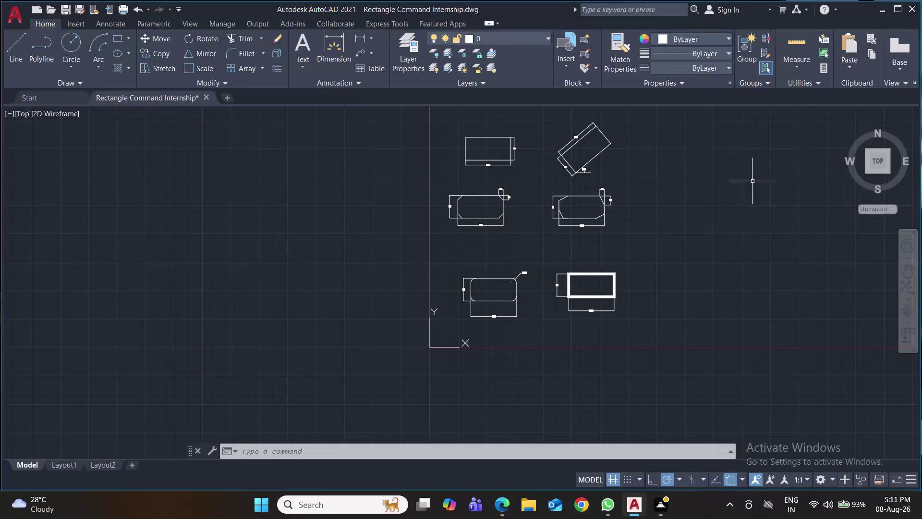
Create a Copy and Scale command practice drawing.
Start a new drawing and close the Rectangle Command Internship drawing, saving its changes.
click(227, 98)
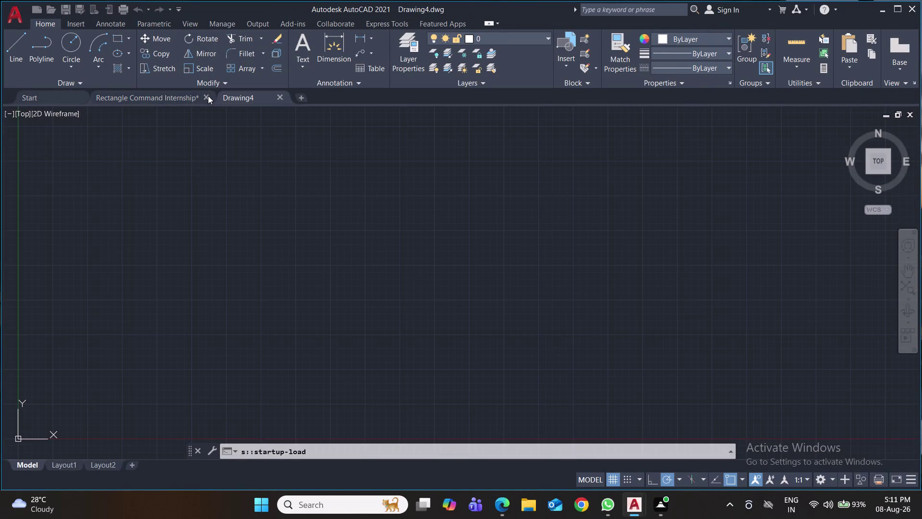
click(208, 96)
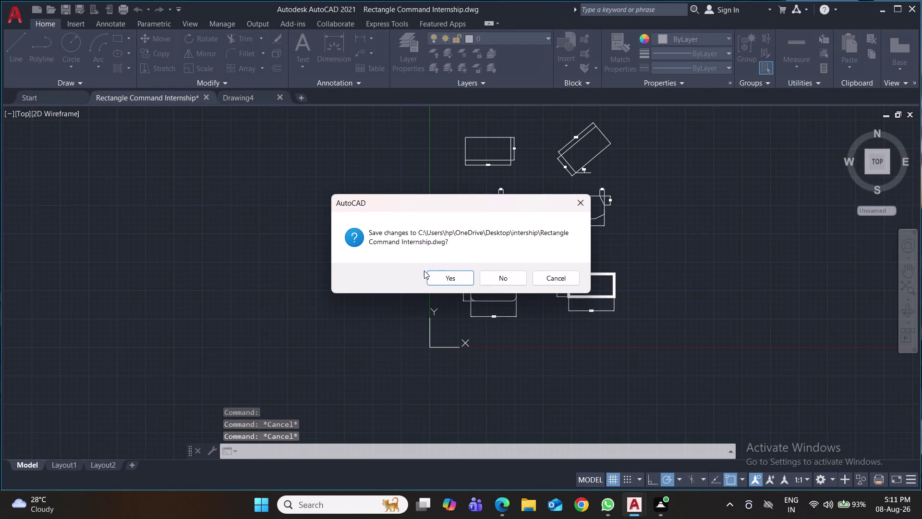
click(451, 275)
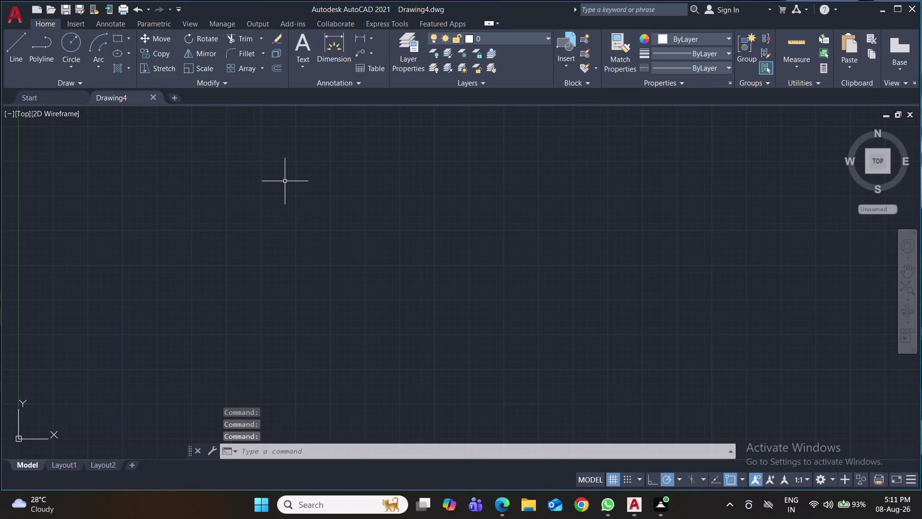
key(ctrl+s)
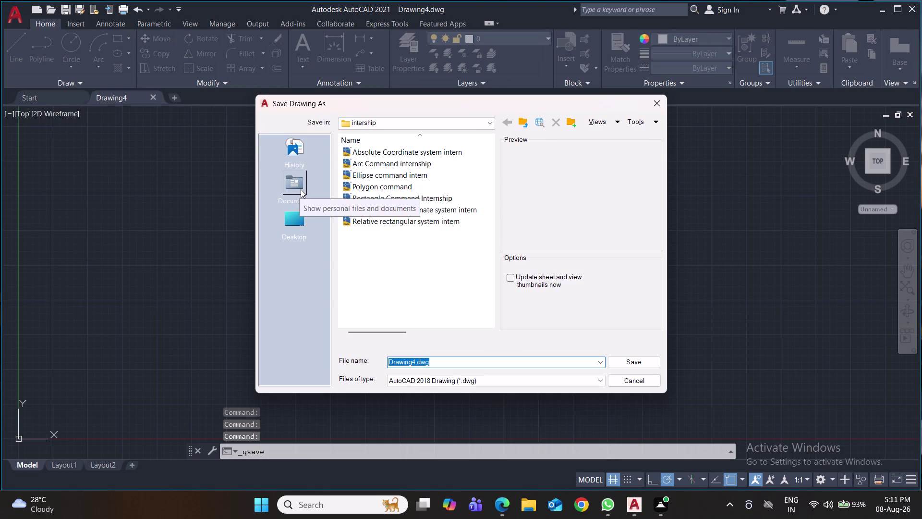
Save the new drawing as 'Copy and scale command internship' in the intership folder.
text(Cop)
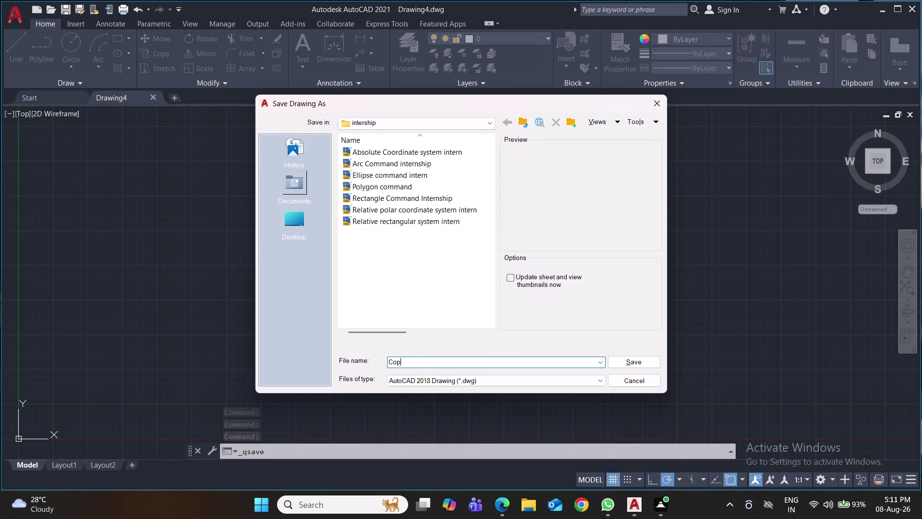
text(y and)
key(space)
text(s)
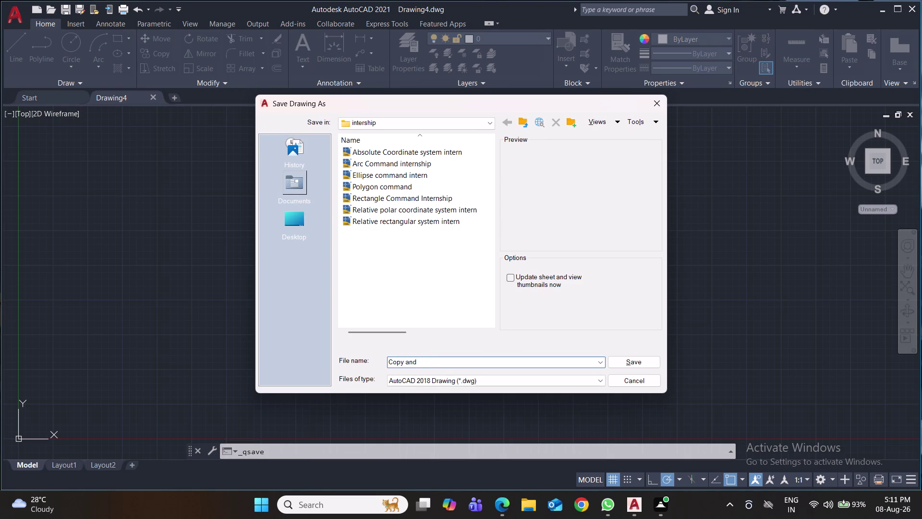
text(cale)
key(space)
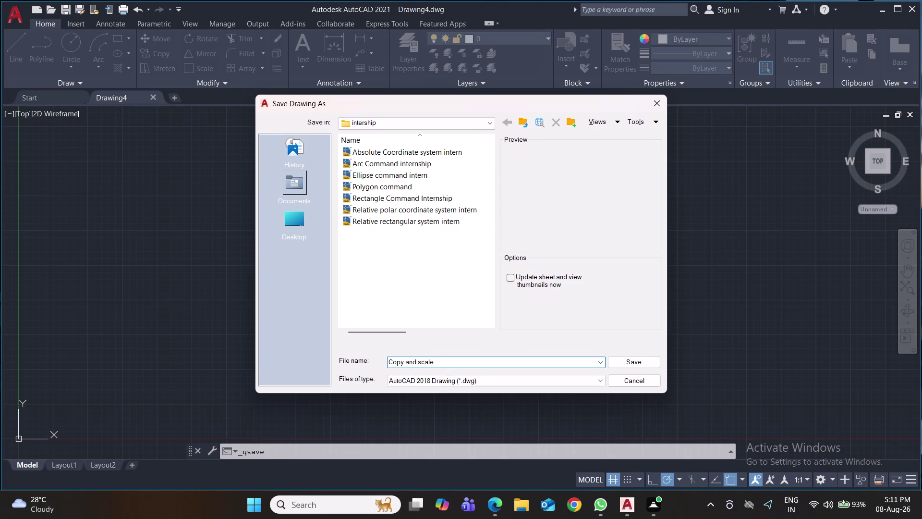
text(comman)
text(d)
key(space)
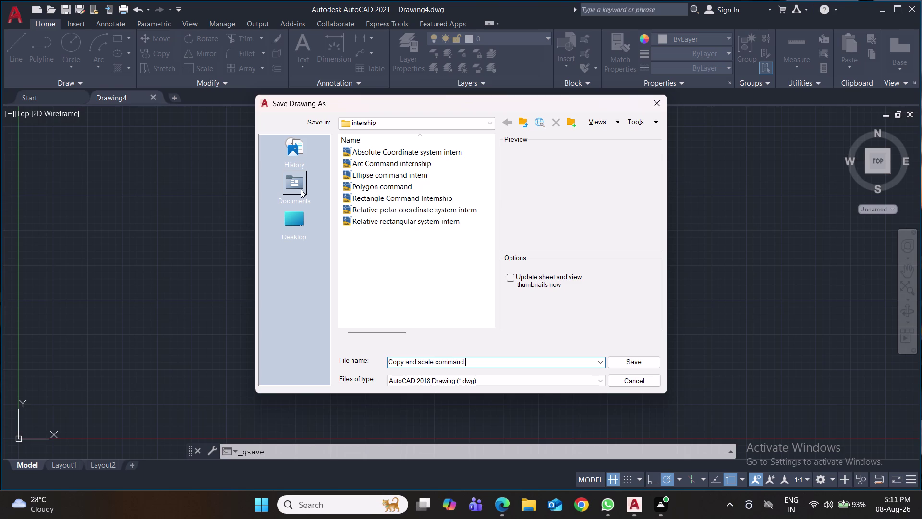
text(inte)
text(rnship)
click(622, 360)
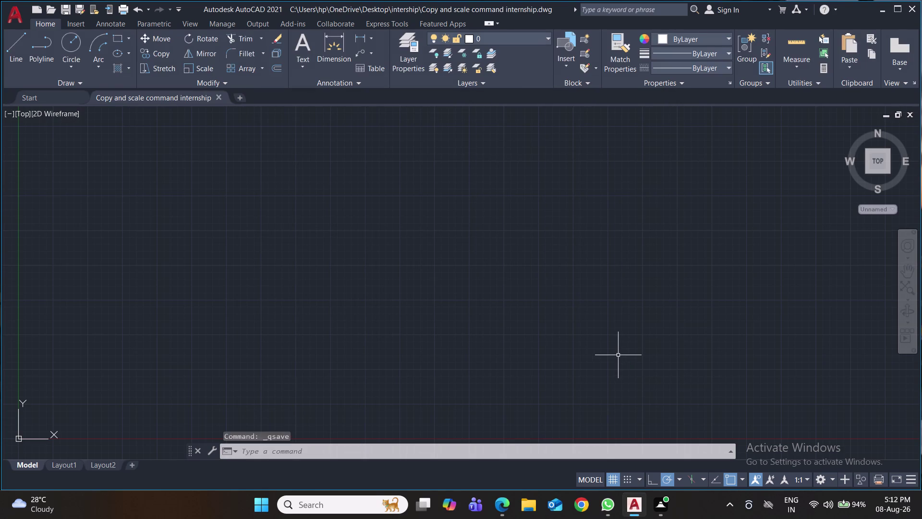
key(ctrl+s)
key(ctrl+s)
key(ctrl+s)
Resave the still-empty drawing with Ctrl+S.
key(ctrl+s)
key(ctrl+s)
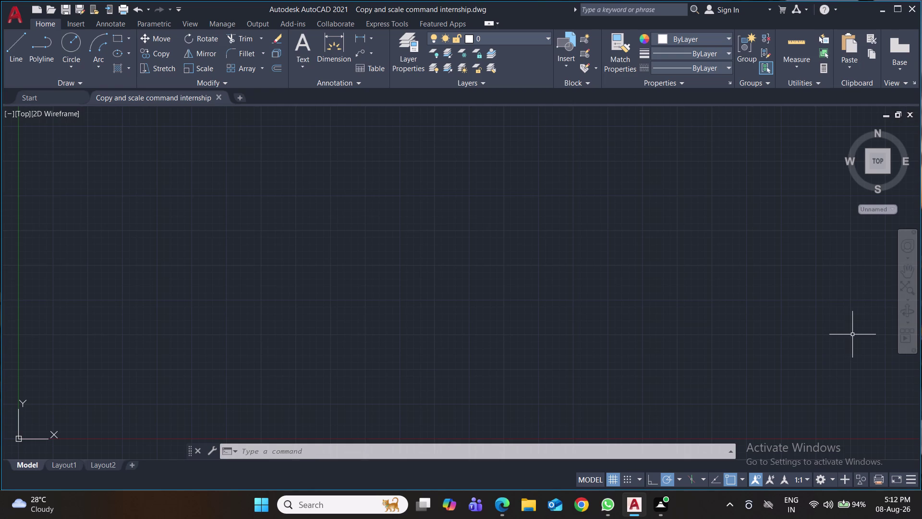
Draw a circle of radius 40 with the C command.
key(c)
key(Return)
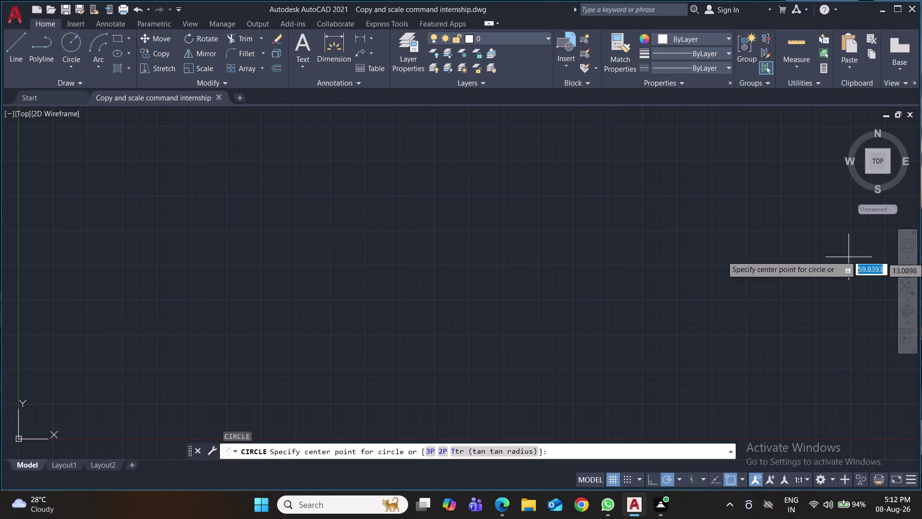
click(172, 219)
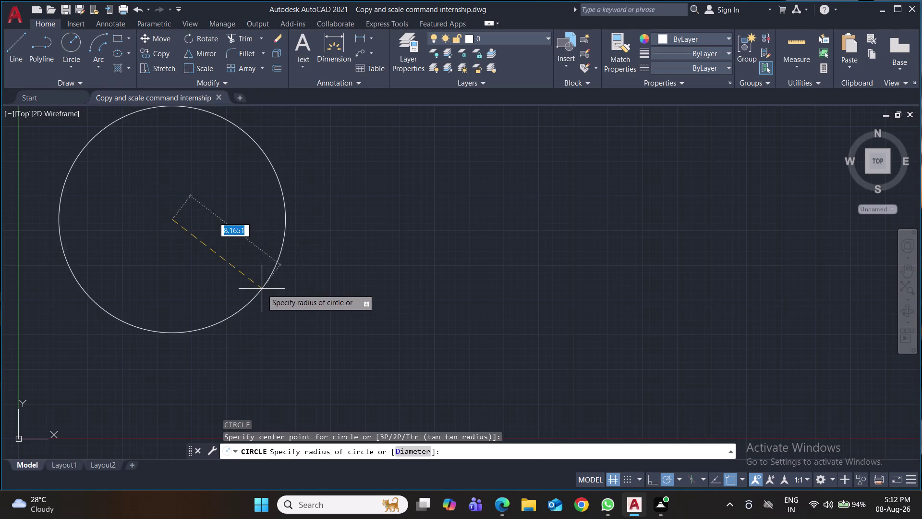
text(4)
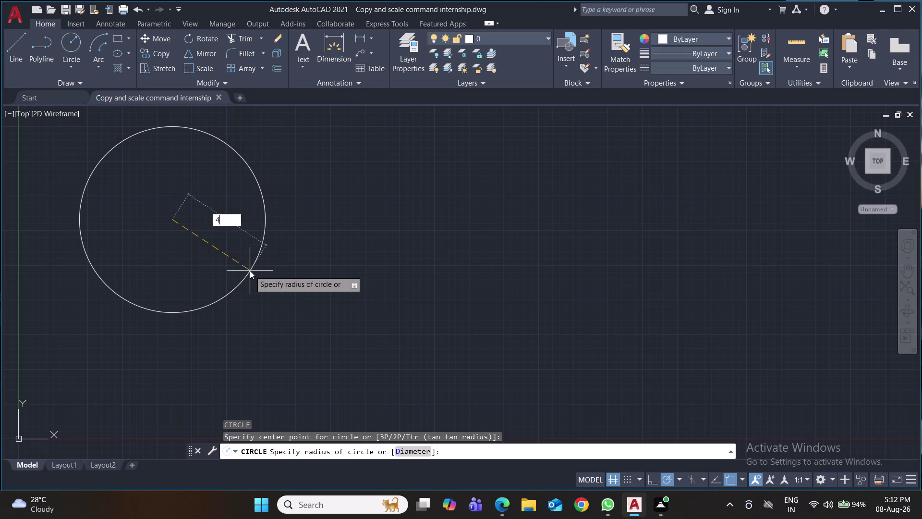
text(0)
key(Return)
Pan and zoom the view to reposition the radius-40 circle.
scroll(down, 3)
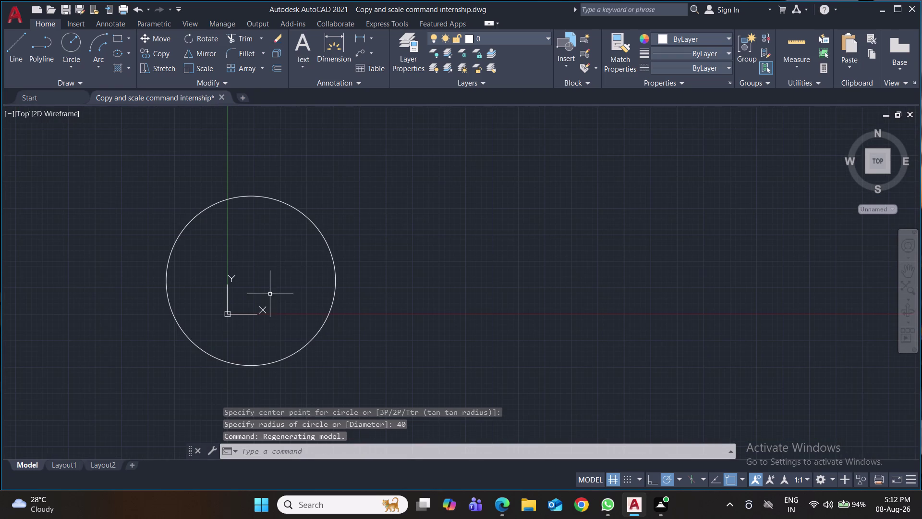
click(228, 314)
drag(227, 314, 223, 316)
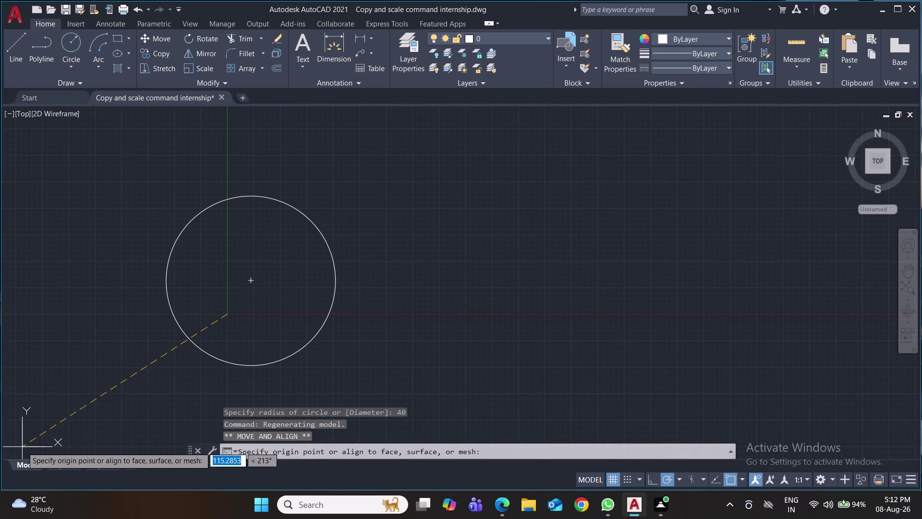
click(22, 447)
middle_drag(236, 320, 242, 275)
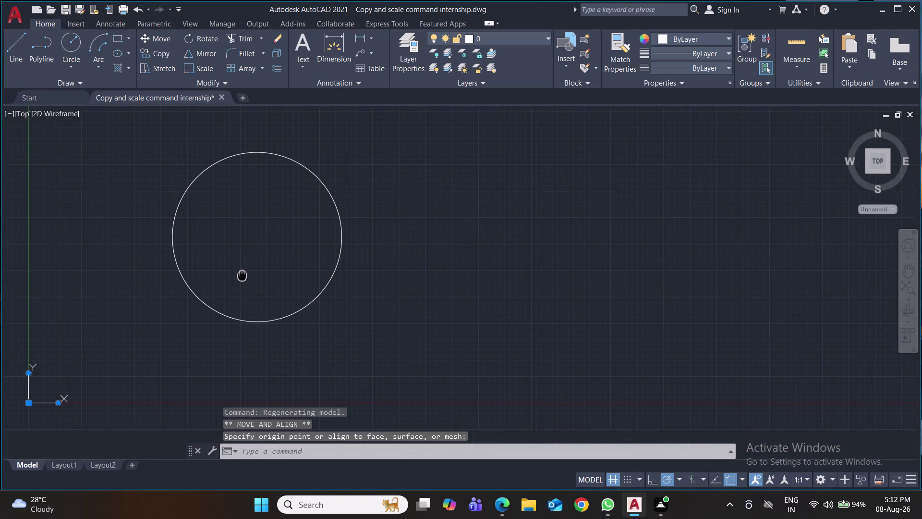
middle_drag(242, 275, 243, 269)
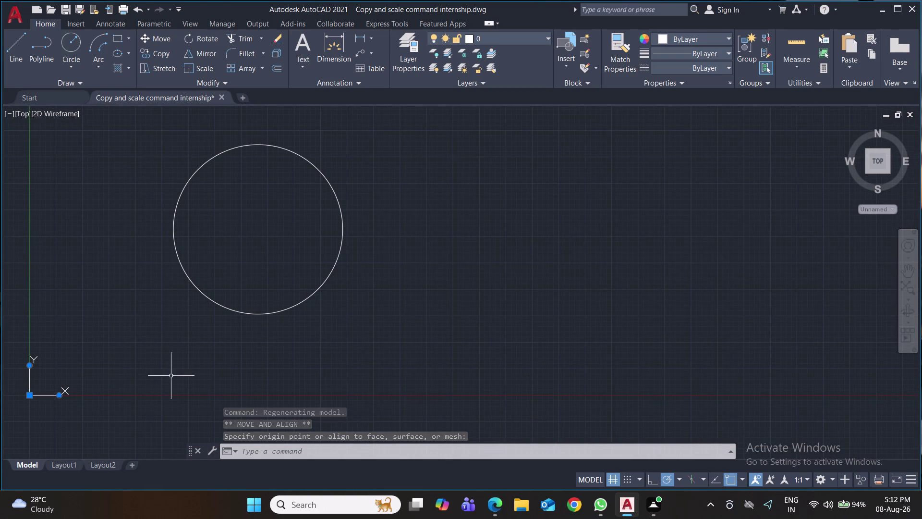
click(26, 396)
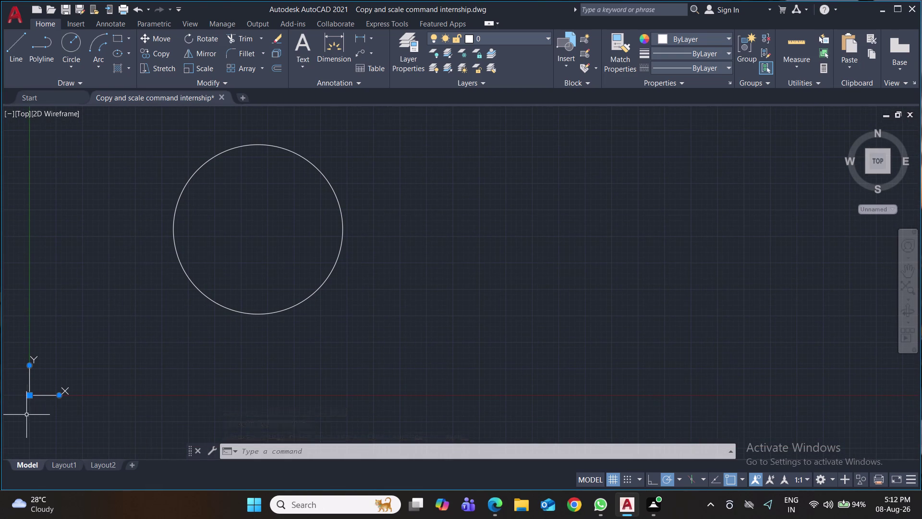
click(30, 395)
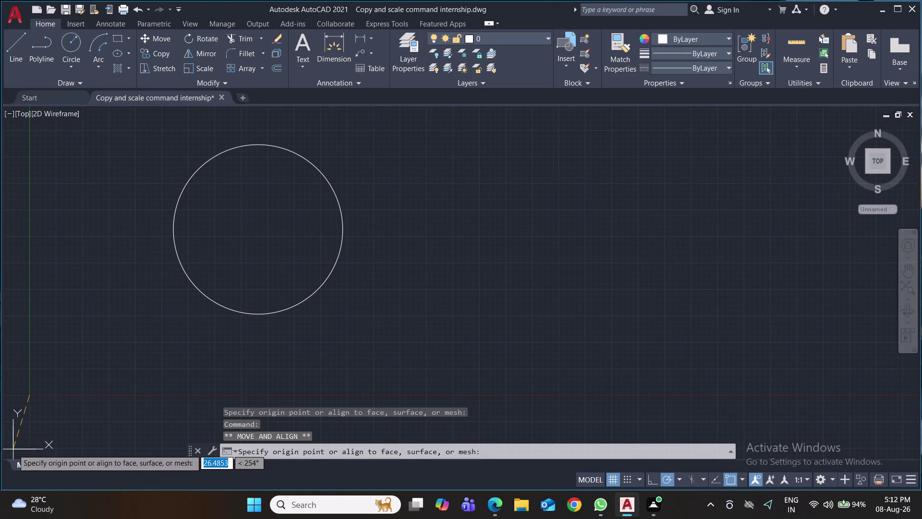
click(14, 456)
scroll(down, 3)
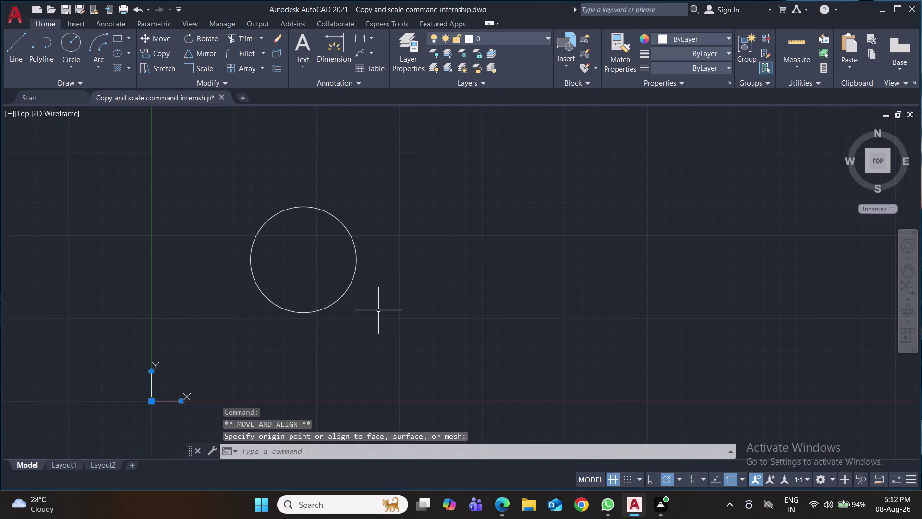
scroll(up, 3)
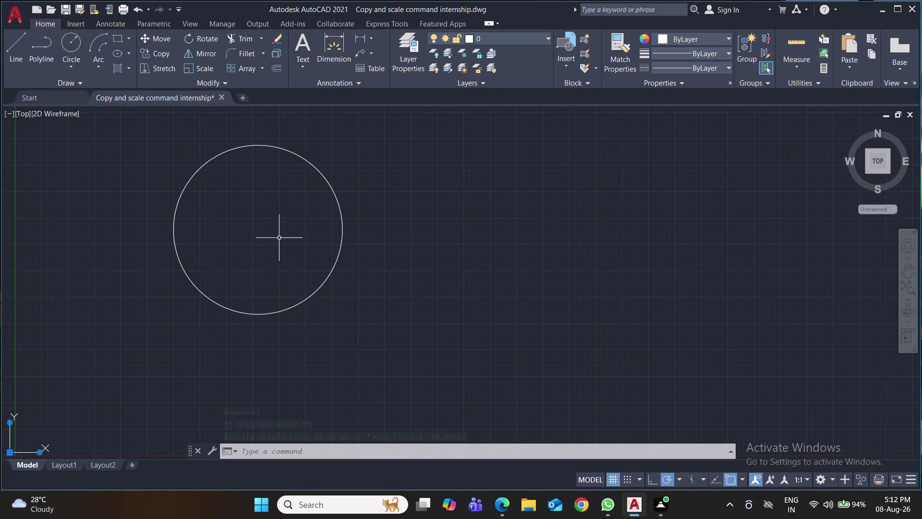
click(18, 46)
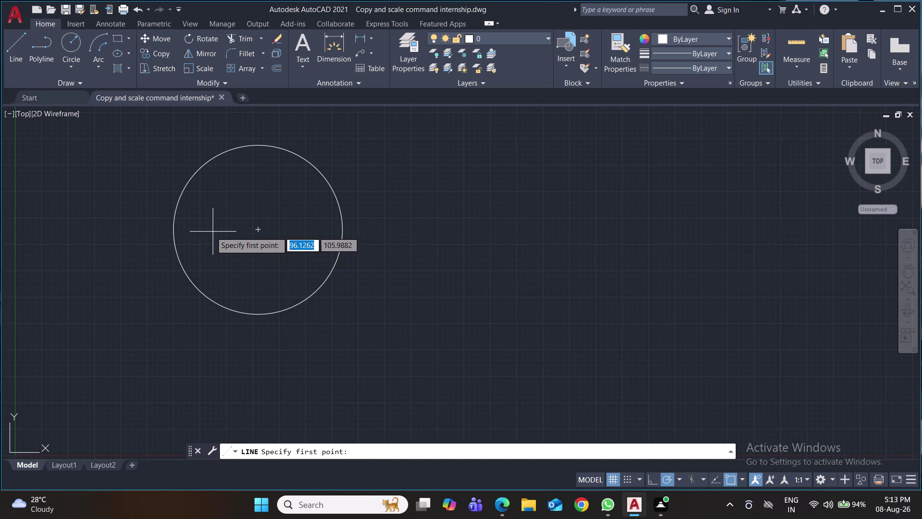
Draw a 10-unit line inward from the circle's left edge.
click(176, 230)
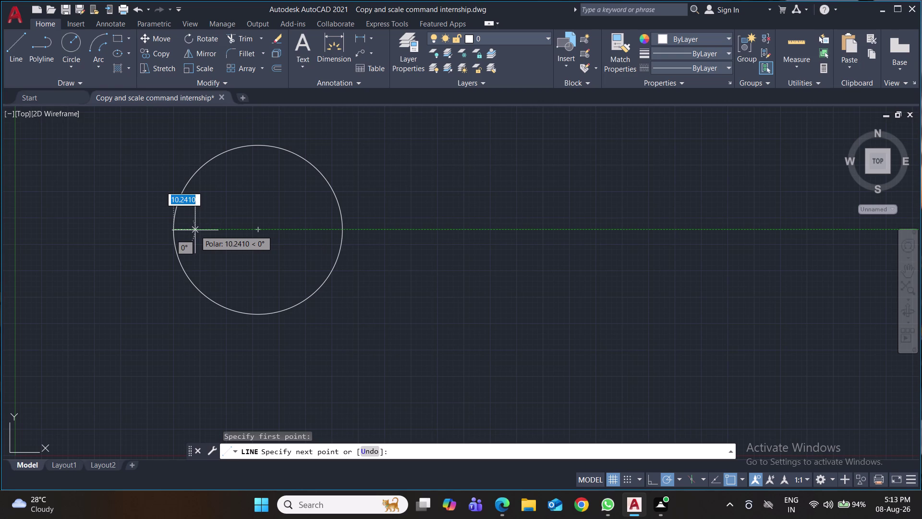
text(10)
key(Return)
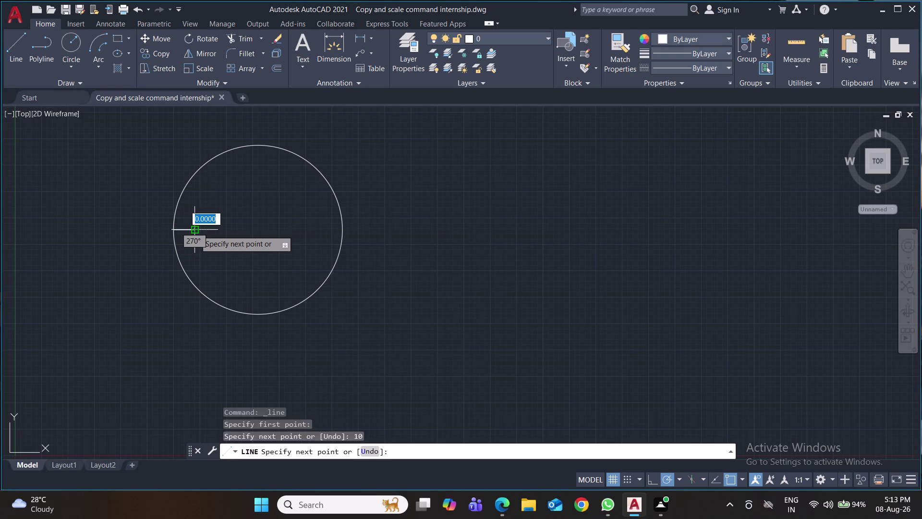
key(Return)
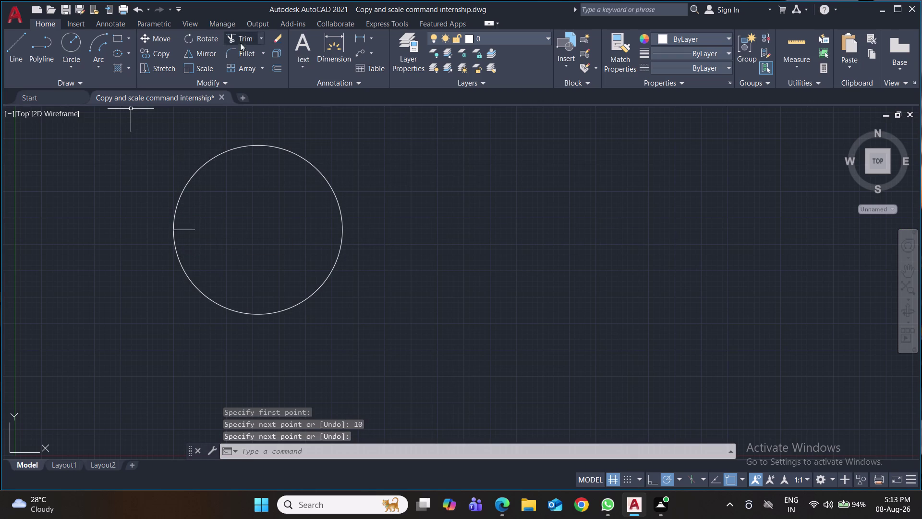
Add a linear dimension above the 10-unit line.
click(354, 40)
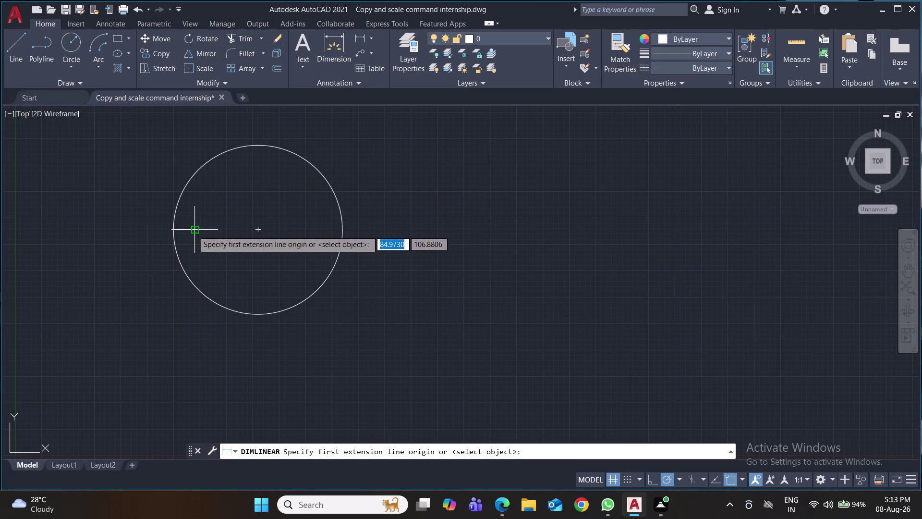
click(193, 231)
click(175, 230)
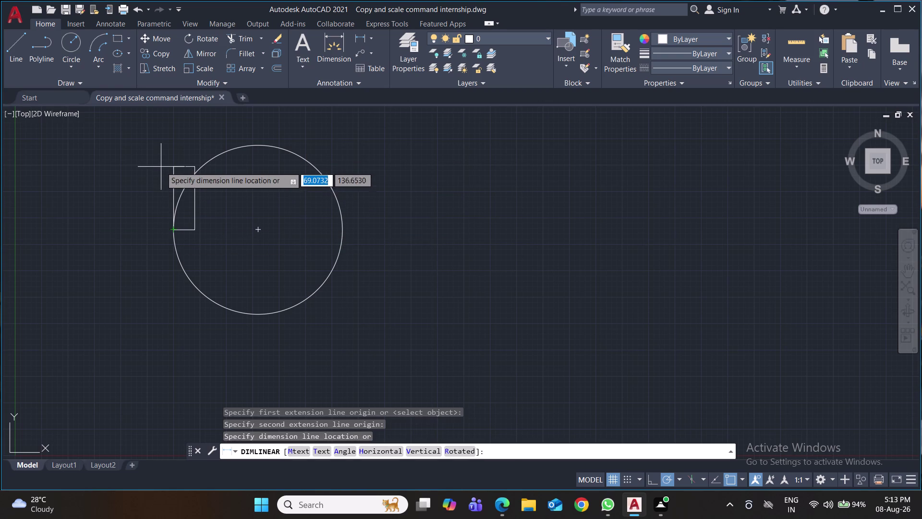
click(161, 164)
Set drawing units to zero length precision and Millimeters insertion scale.
text(u)
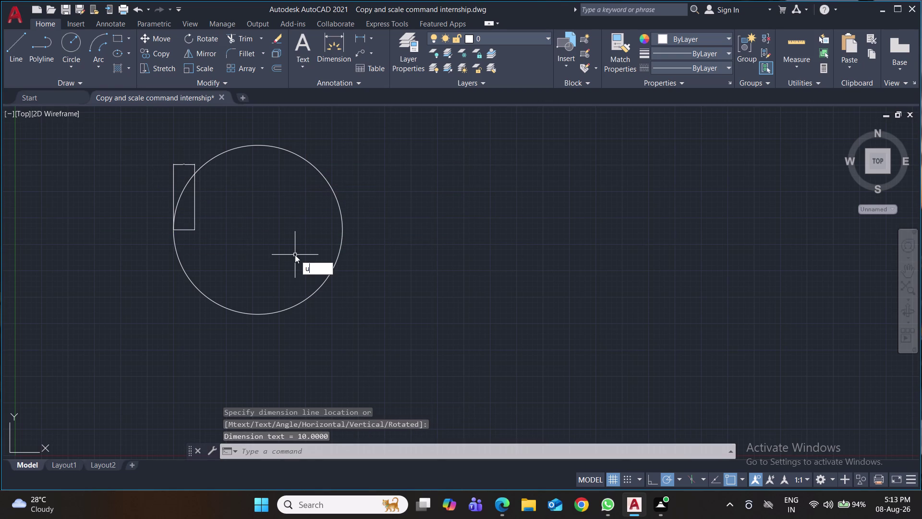
text(n)
key(Return)
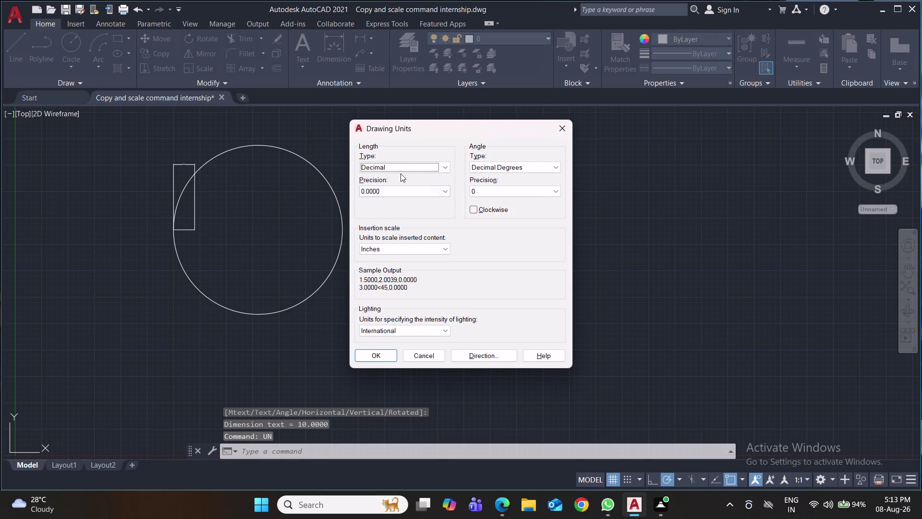
click(406, 193)
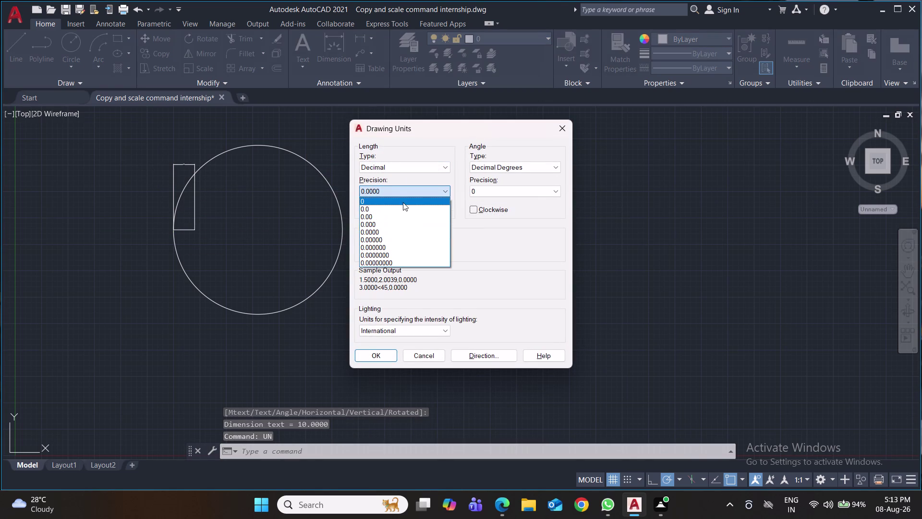
click(403, 202)
click(394, 252)
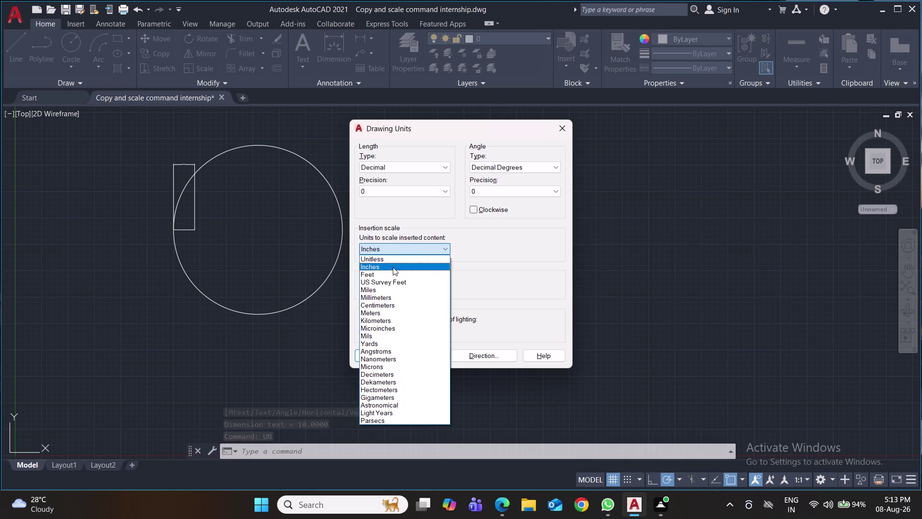
click(395, 297)
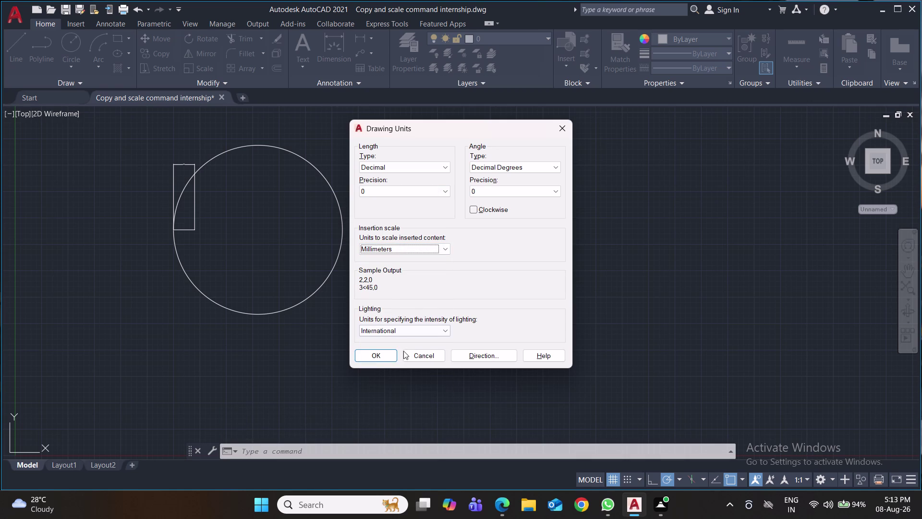
click(386, 357)
Open the Dimension Style Manager and begin modifying the Standard style.
key(d)
key(Return)
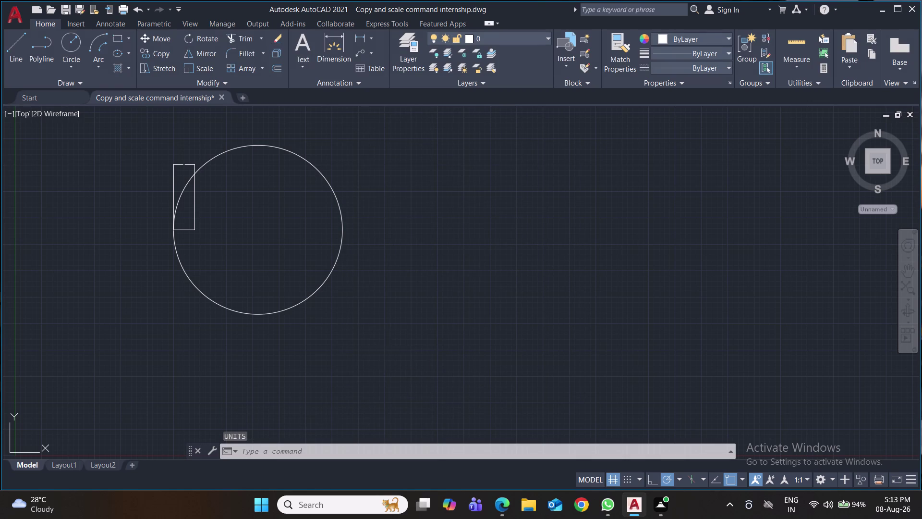
click(608, 219)
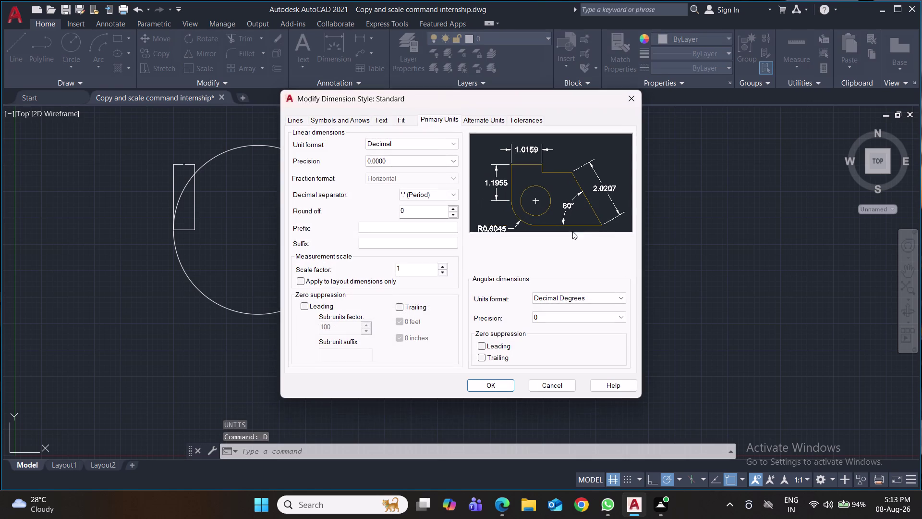
Give the Standard dimension style precision 0, arrow size 2, text height 4, and make it current.
click(391, 162)
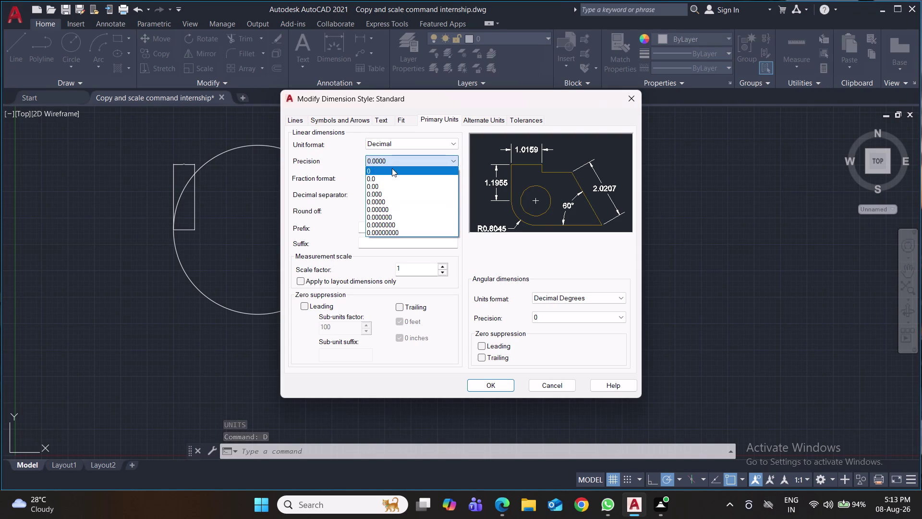
click(392, 169)
click(323, 117)
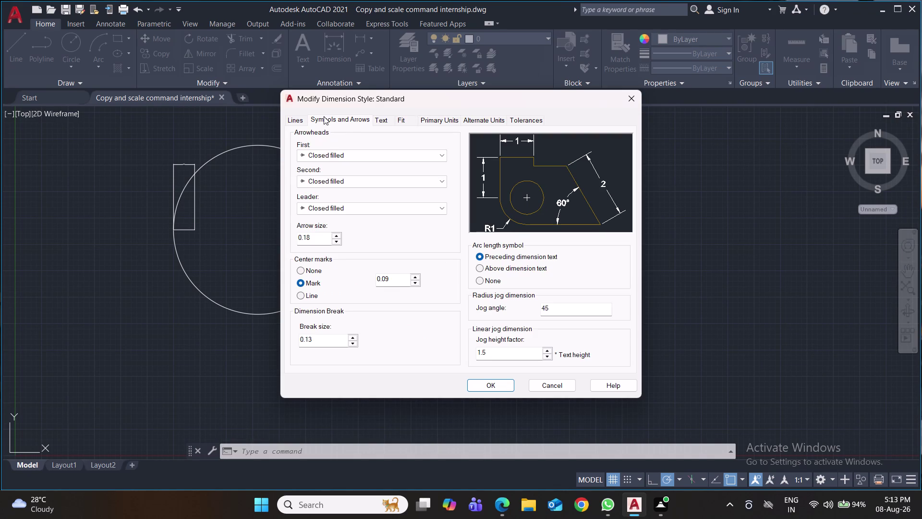
drag(324, 240, 282, 246)
key(2)
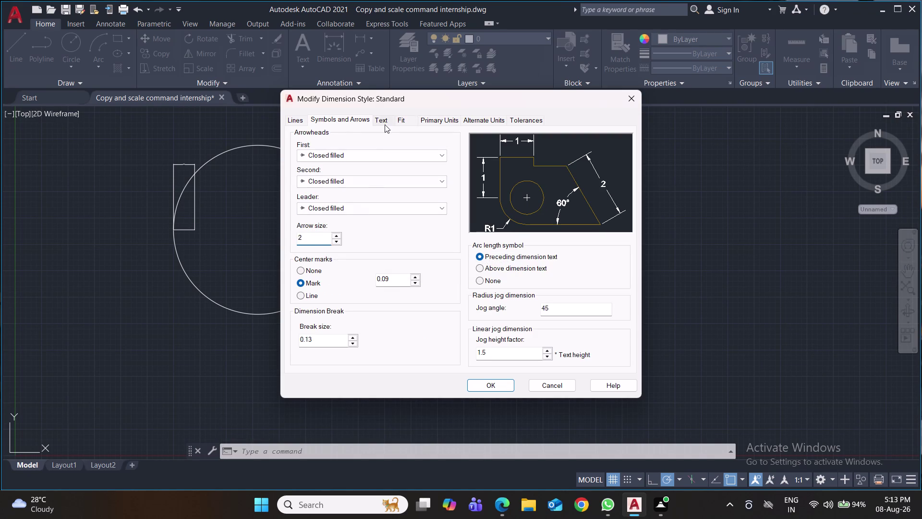
click(386, 124)
drag(437, 206, 408, 214)
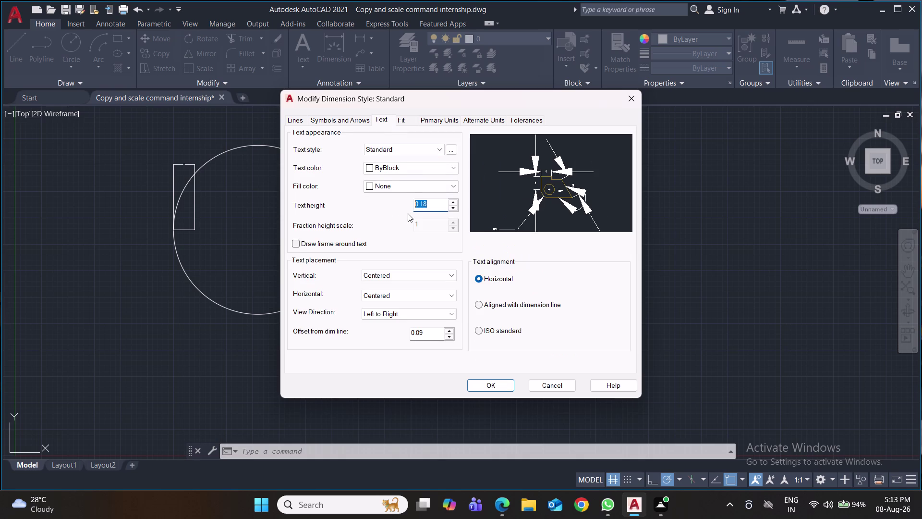
key(4)
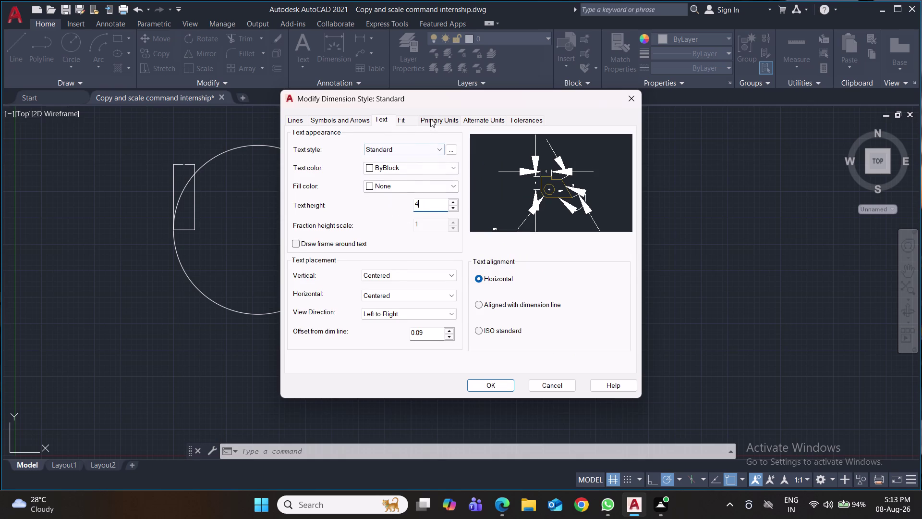
click(431, 119)
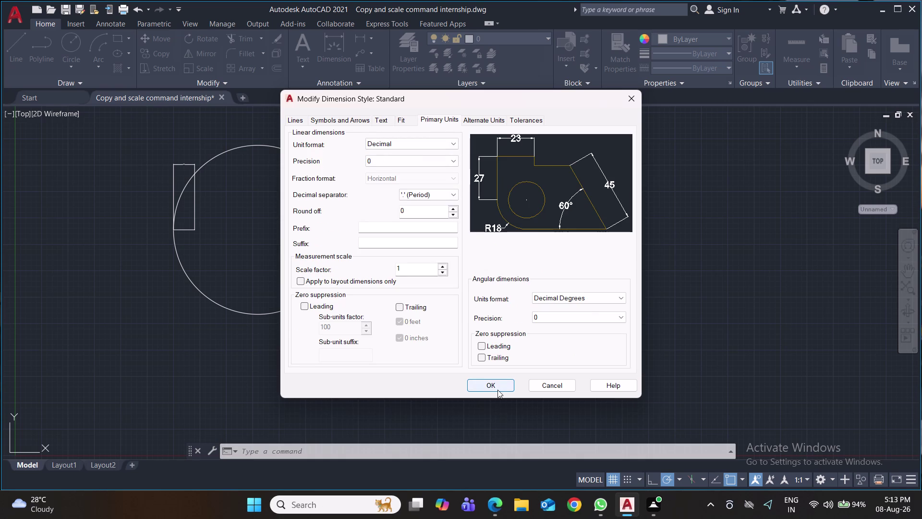
click(497, 390)
click(600, 189)
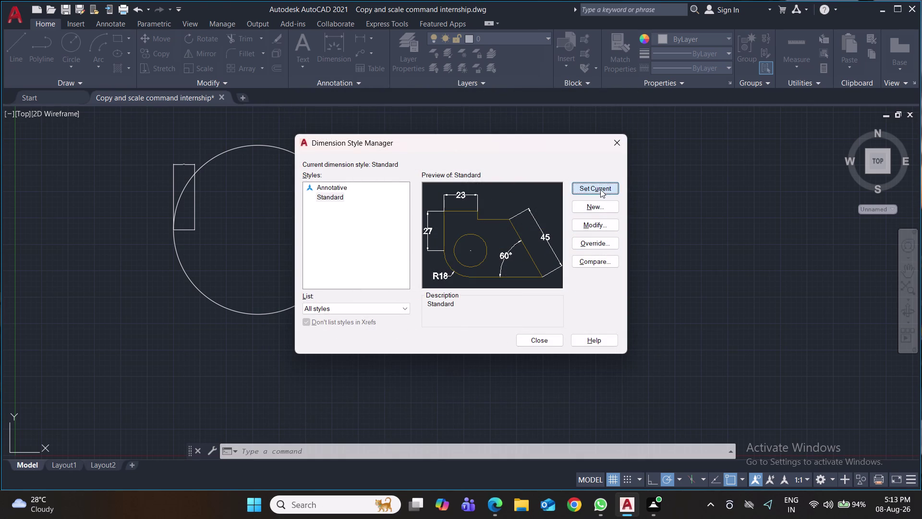
click(537, 344)
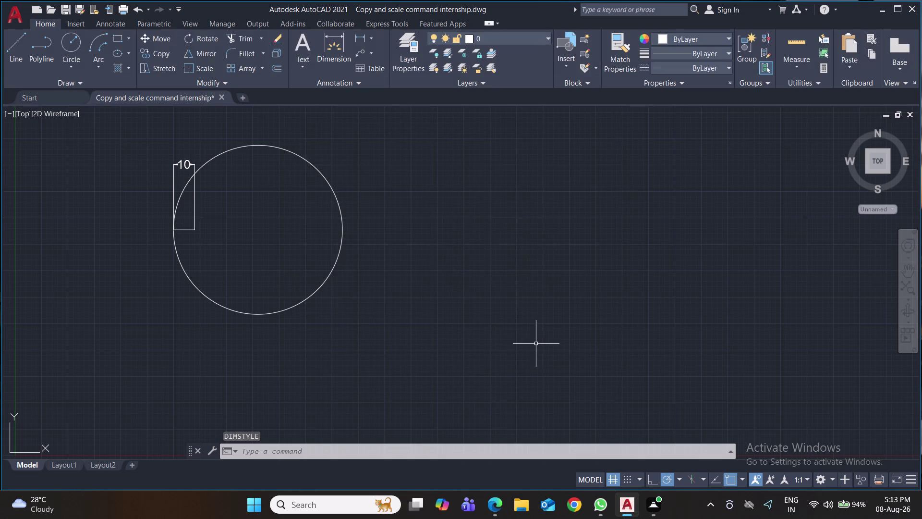
Delete the 10 dimension, then undo the deletion.
click(192, 230)
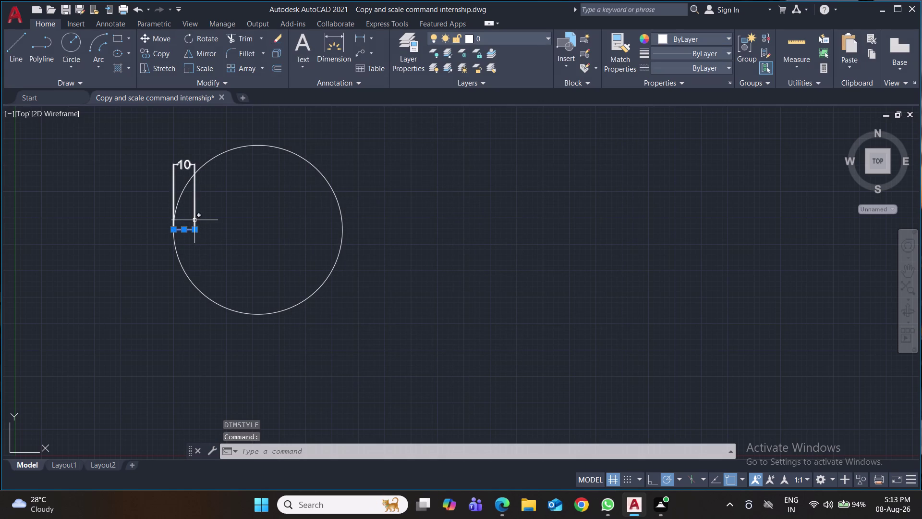
click(194, 219)
key(Delete)
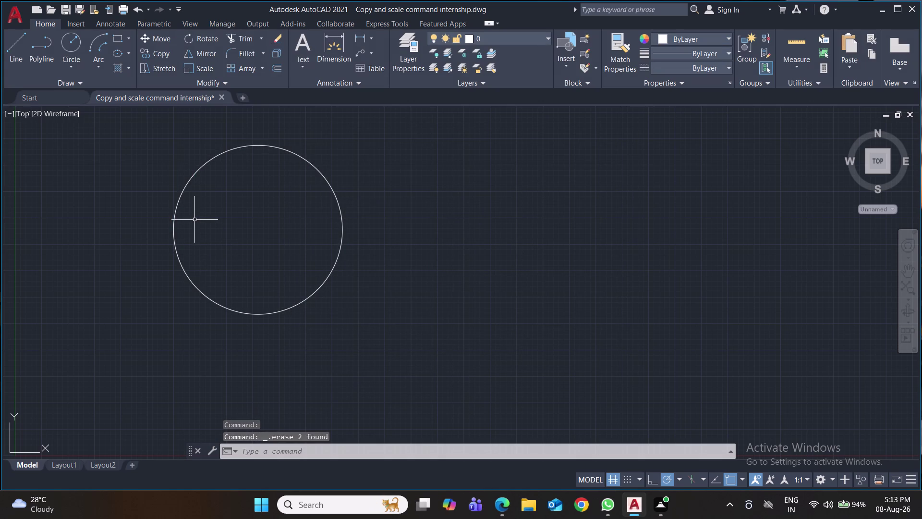
key(ctrl+z)
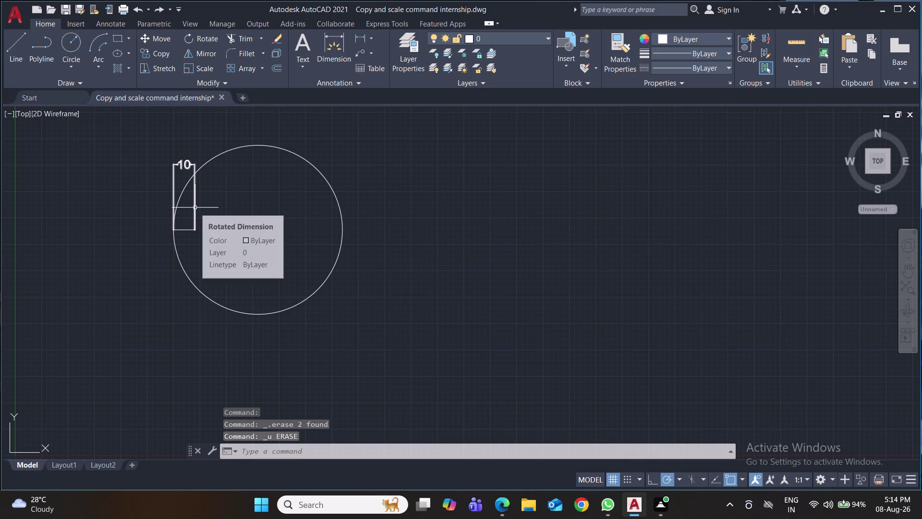
Draw a radius-5 circle at the large circle's left edge and save.
click(69, 41)
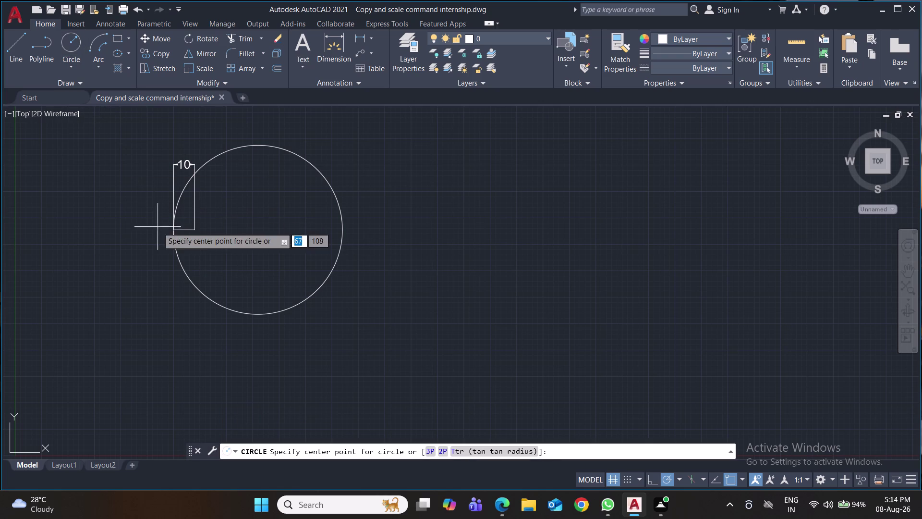
click(196, 229)
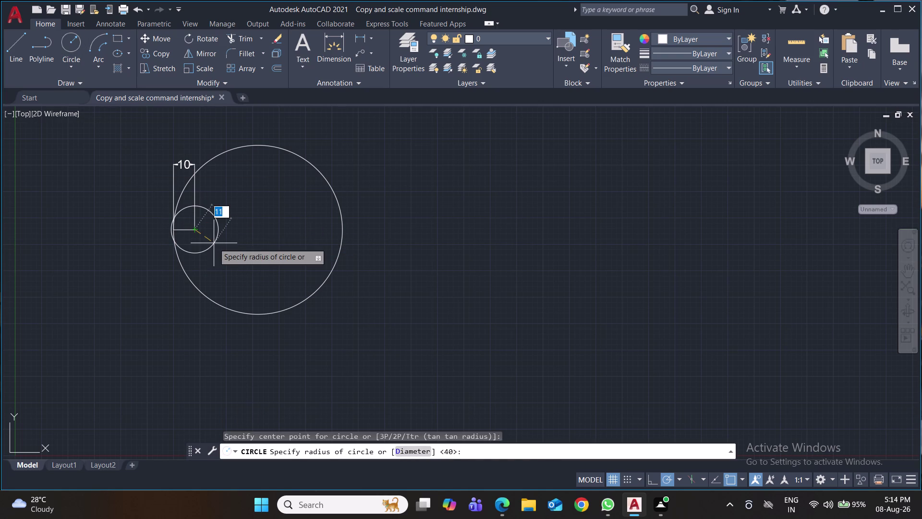
key(5)
key(Return)
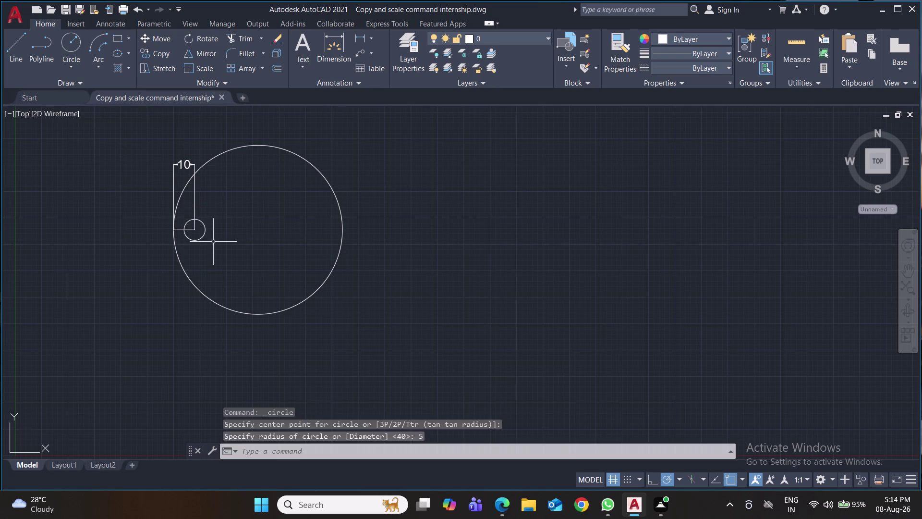
key(ctrl+s)
Replace the old dimension with a new 10 linear dimension to the small circle, then save.
click(195, 199)
key(Delete)
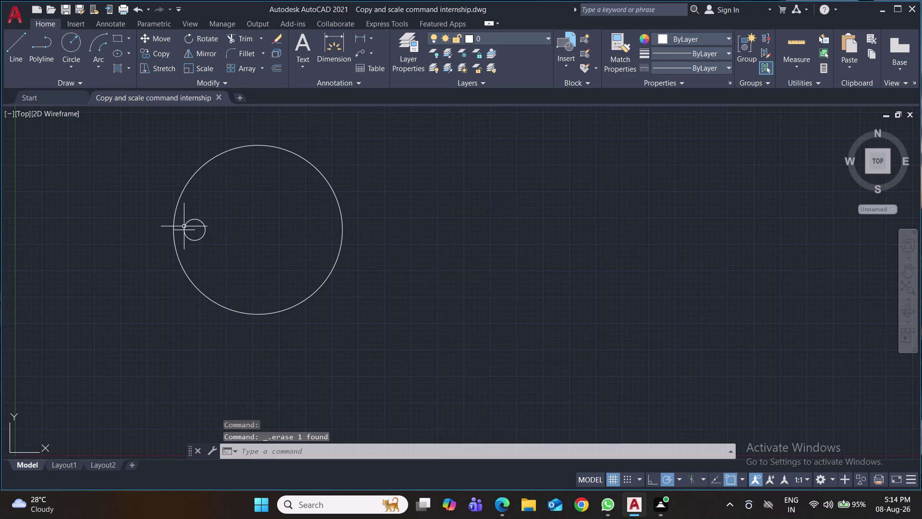
click(180, 230)
key(Delete)
click(359, 37)
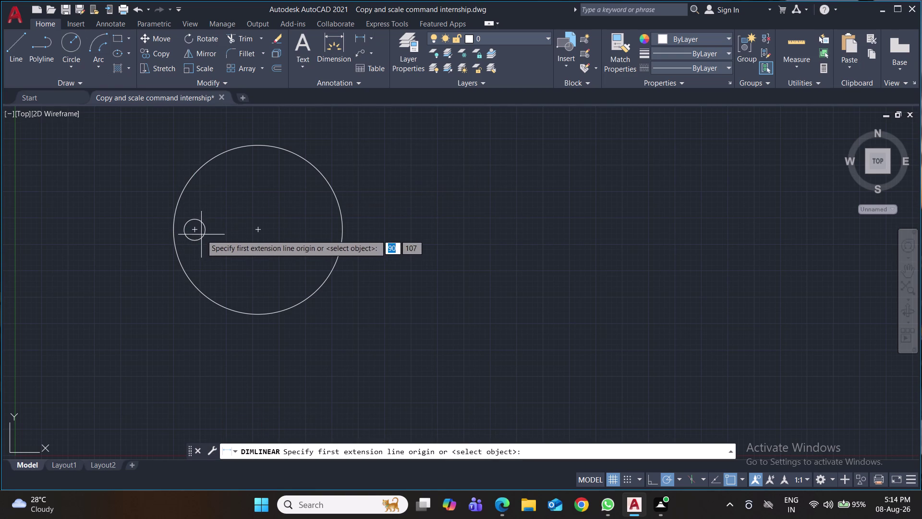
click(195, 232)
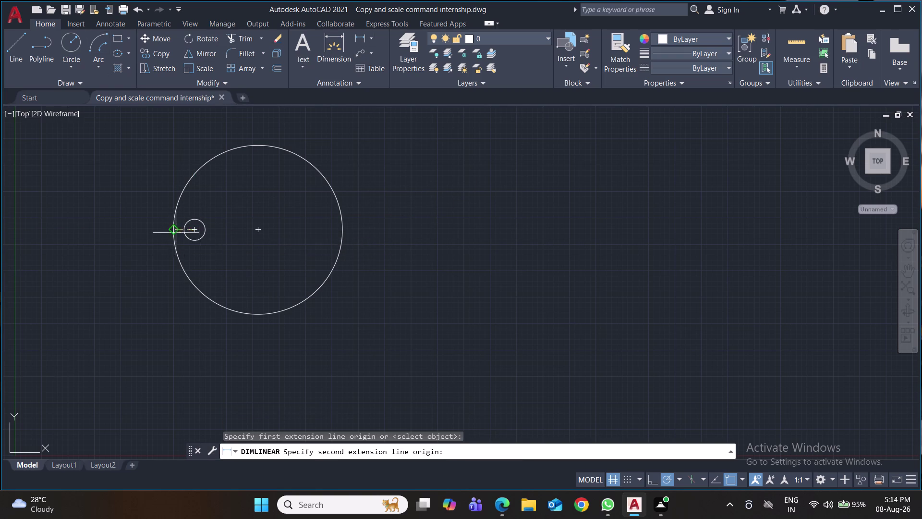
click(173, 232)
click(163, 162)
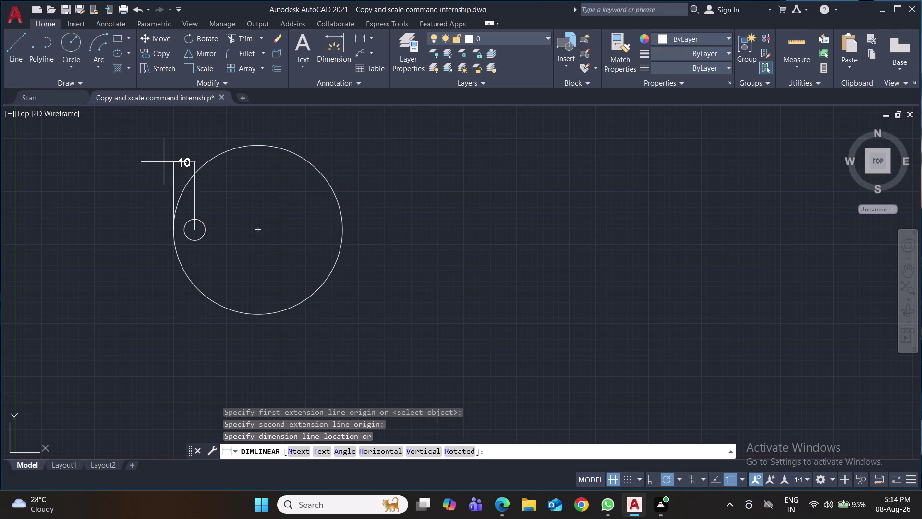
key(ctrl+s)
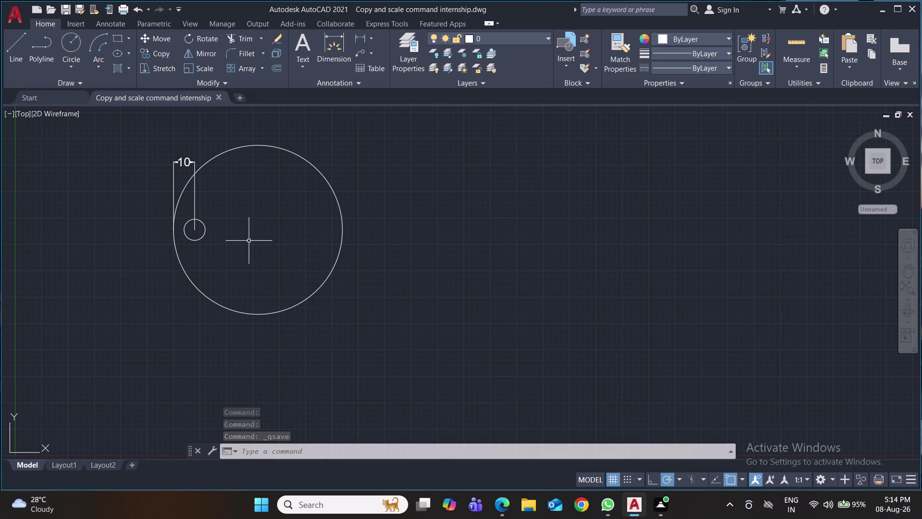
Rotate a copy of the small circle 60° about the large circle's centre.
text(ro)
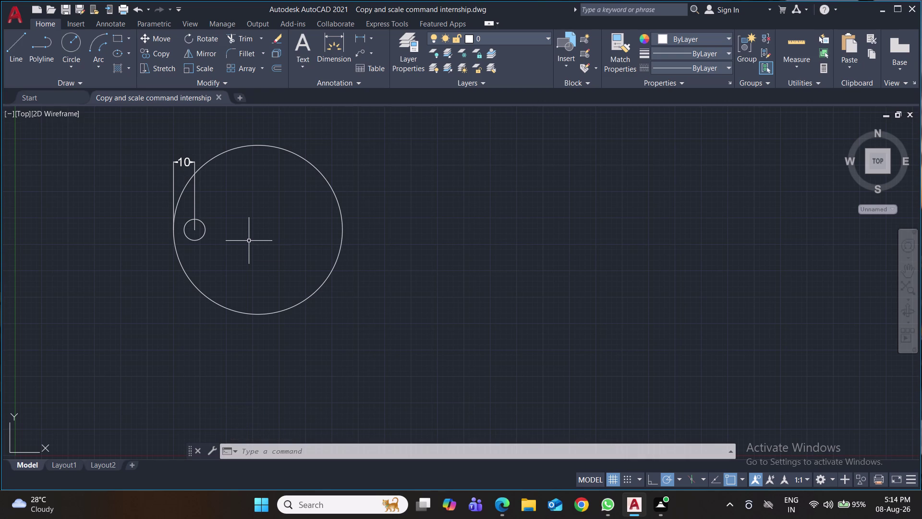
key(Return)
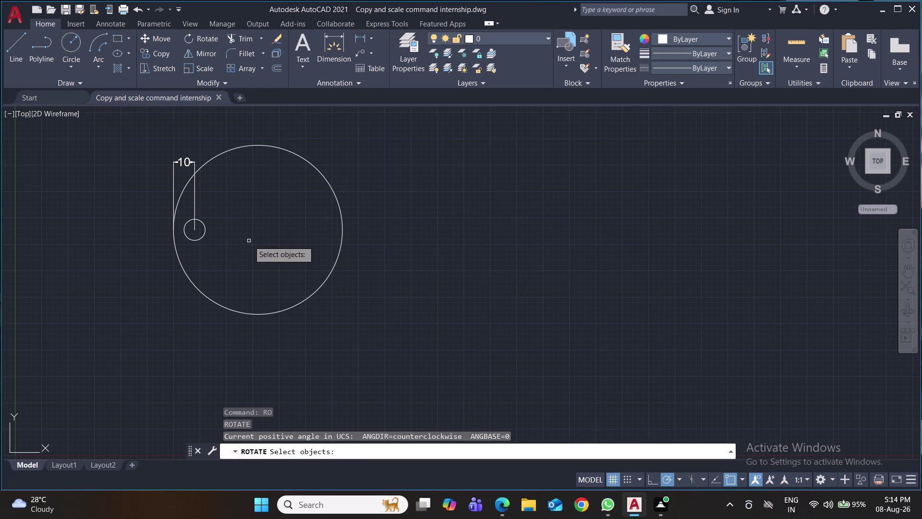
click(205, 229)
key(Return)
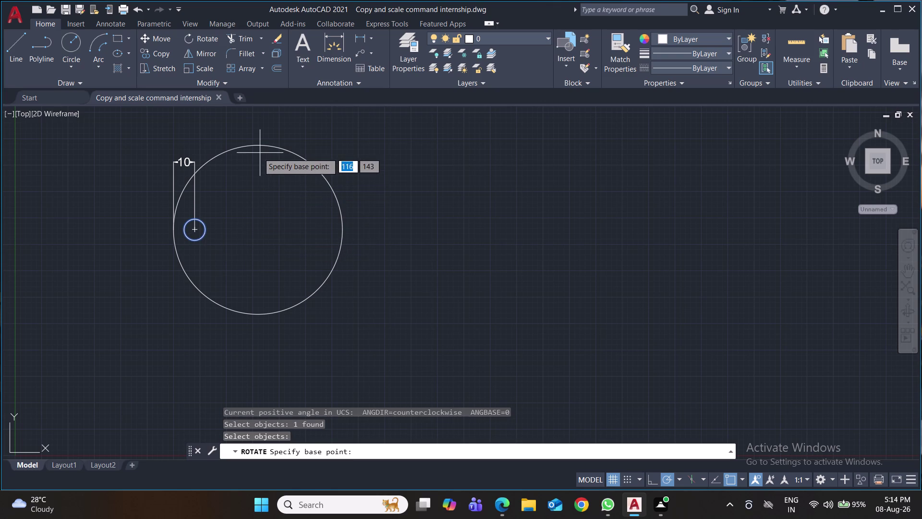
click(259, 228)
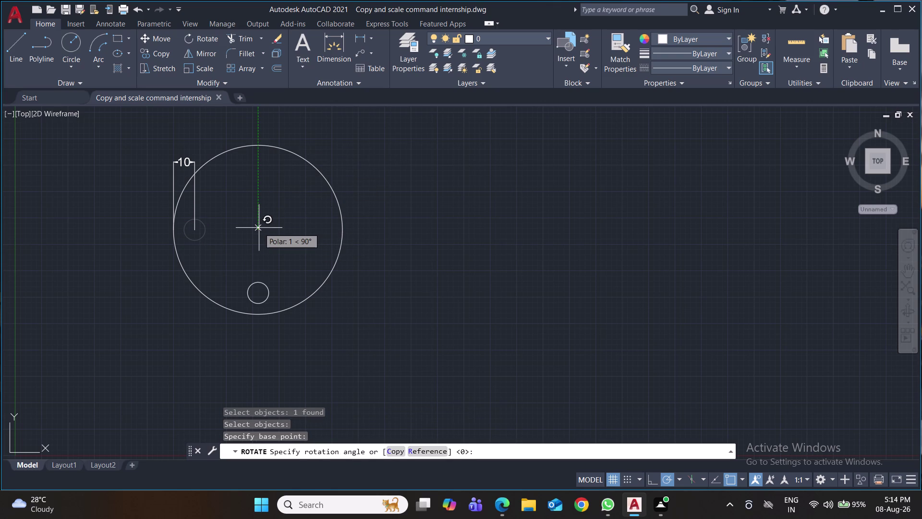
key(c)
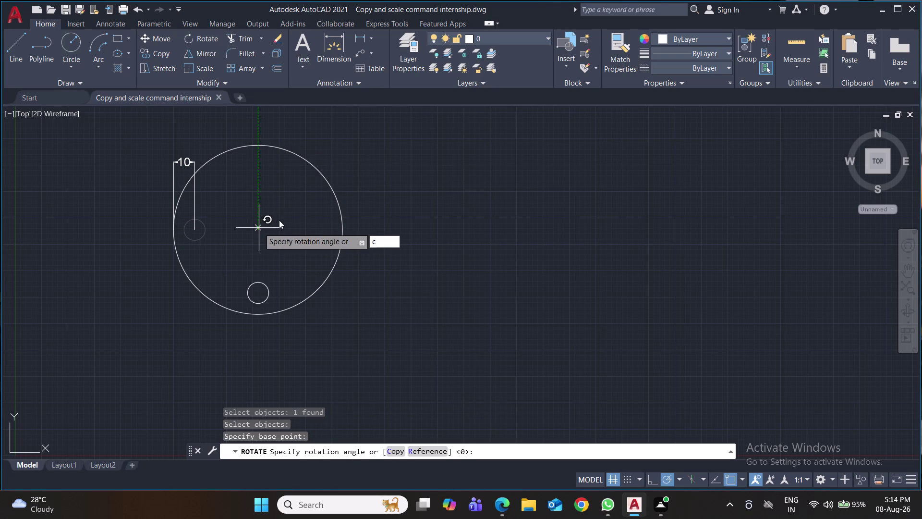
key(Return)
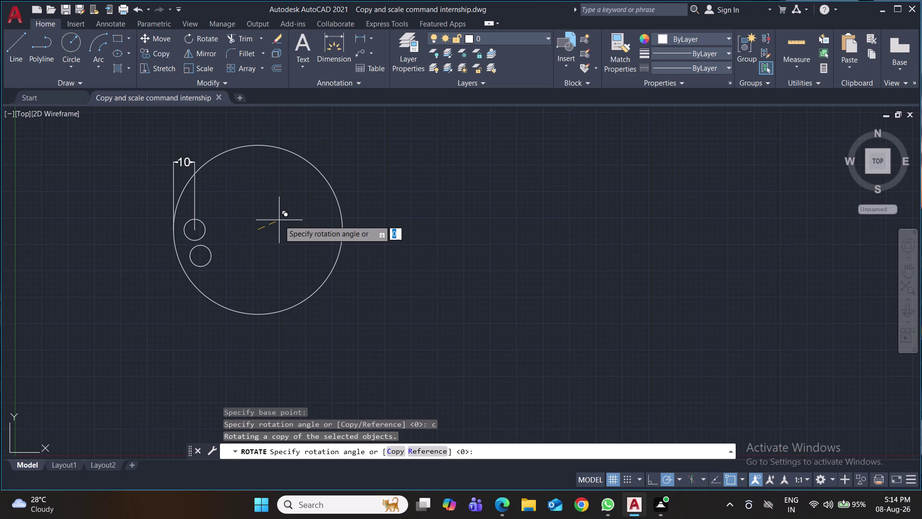
text(60)
key(Return)
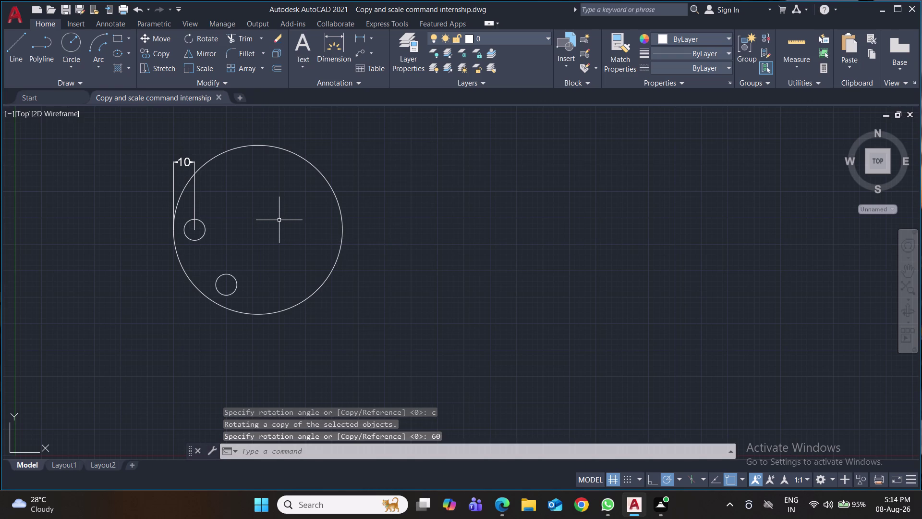
Set Rotate to repeat continuously using the MULTIPLE command.
click(279, 220)
click(295, 231)
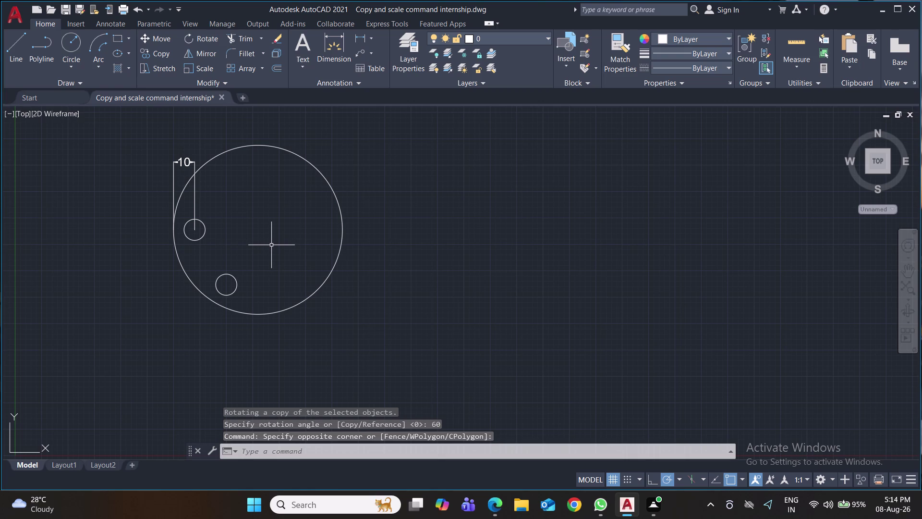
text(mul)
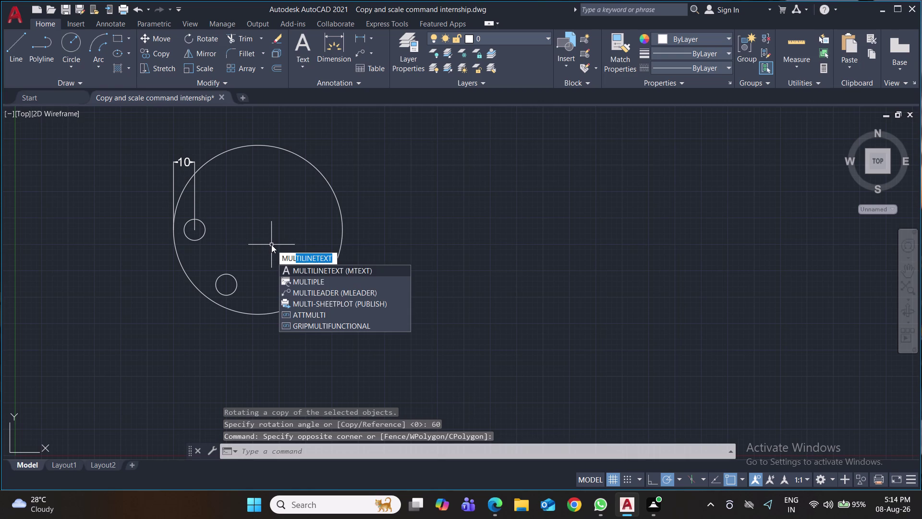
click(314, 280)
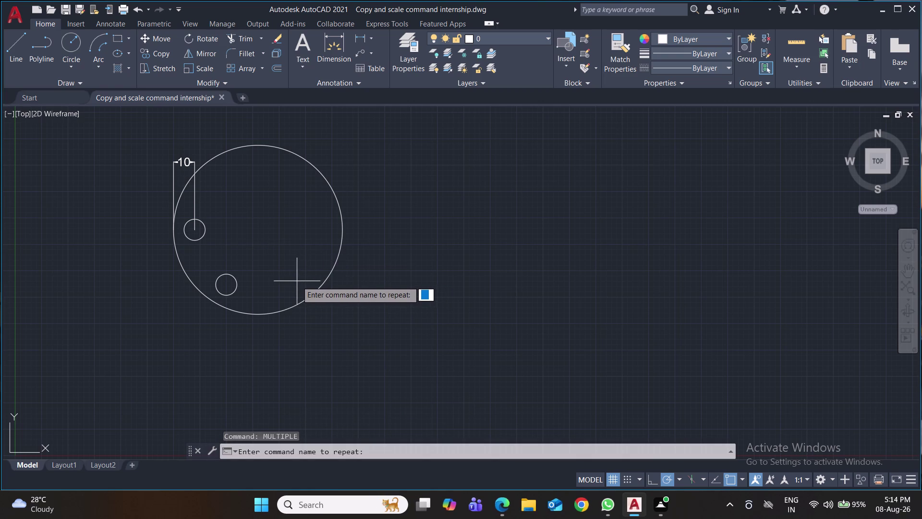
text(ro)
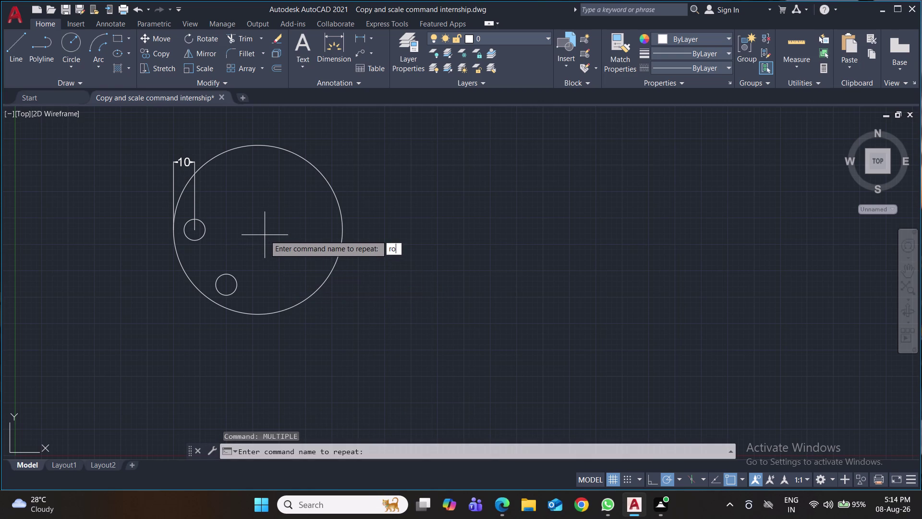
key(Return)
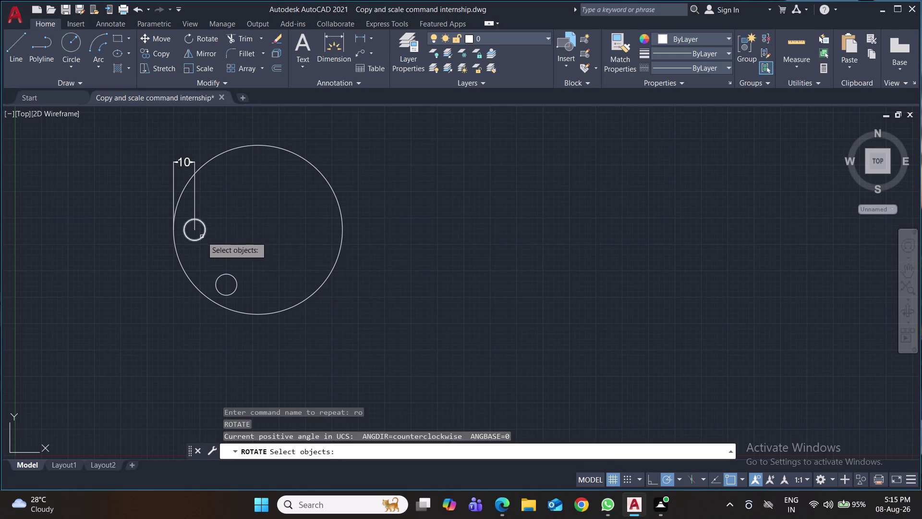
Rotate-copy the lower-left and lower-right holes 60° about the large circle's centre.
click(226, 274)
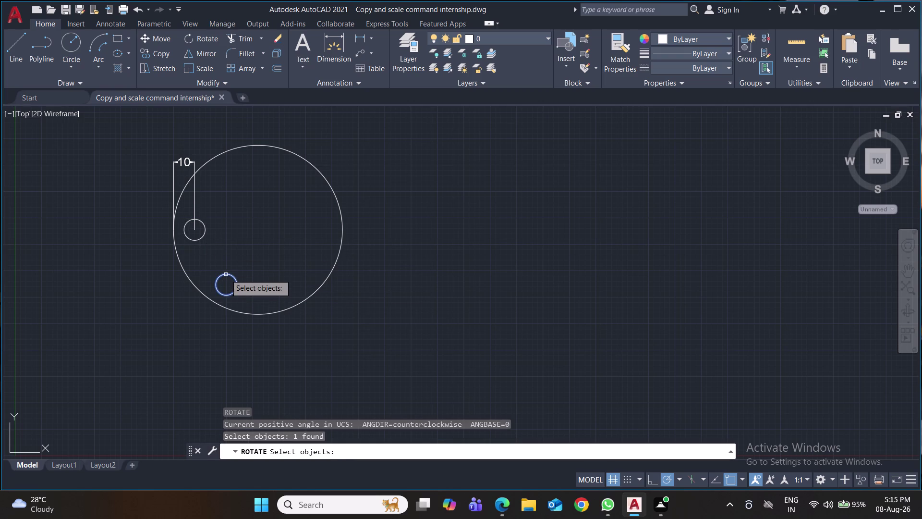
key(Return)
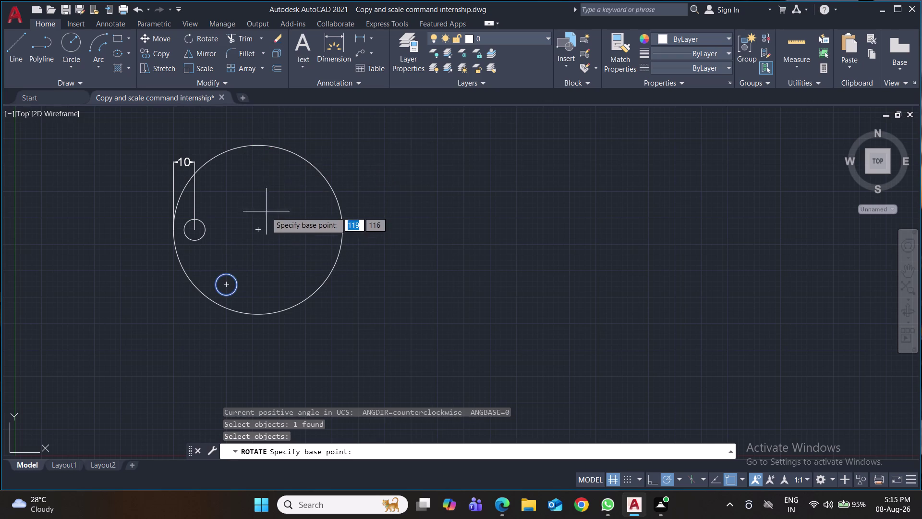
click(259, 230)
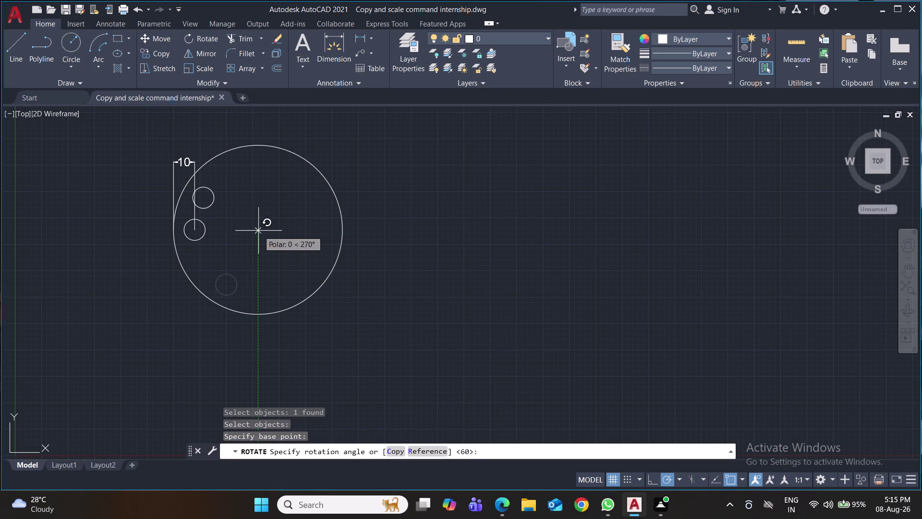
key(c)
key(Return)
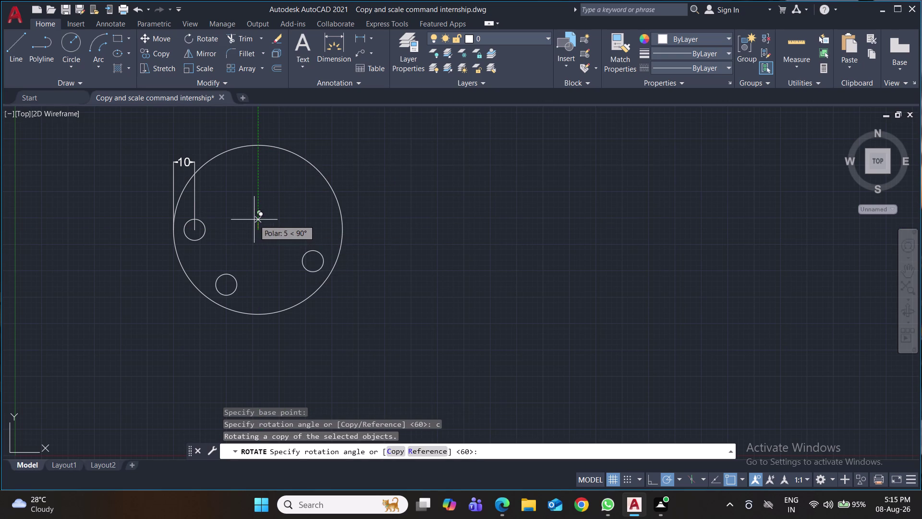
text(60)
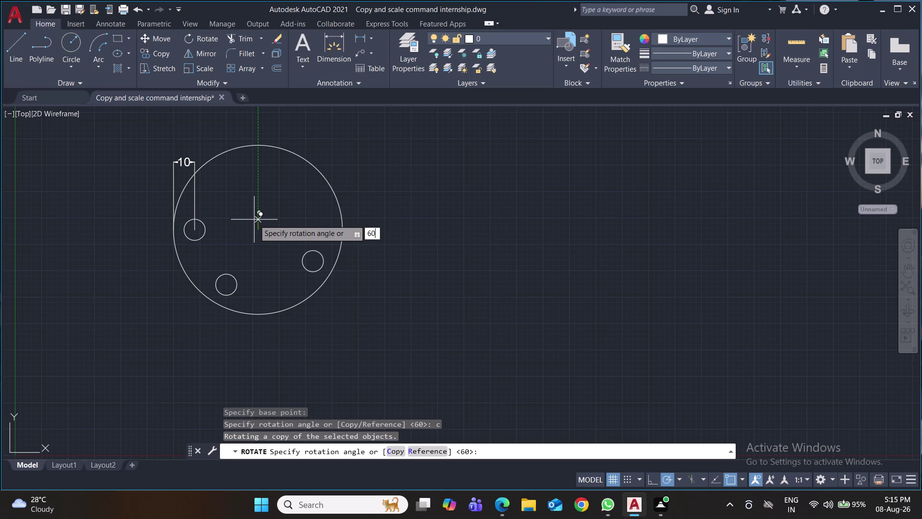
key(Return)
click(281, 278)
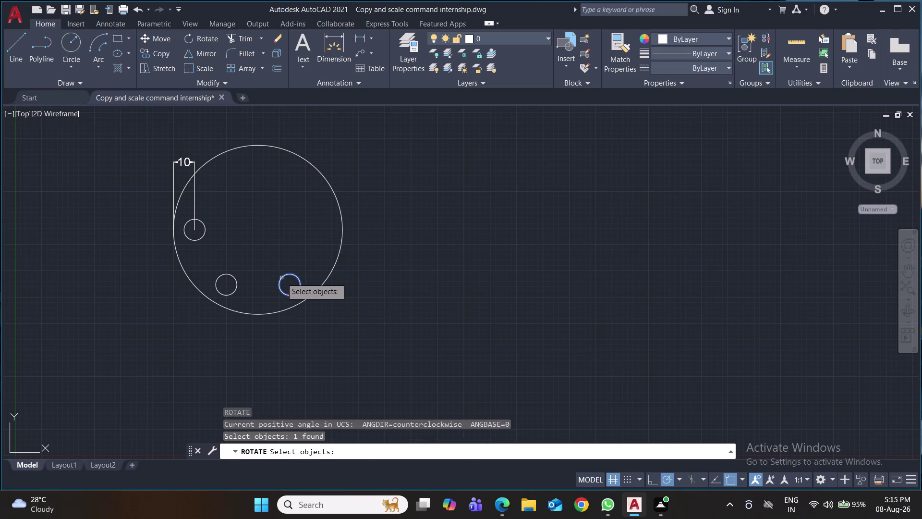
key(Return)
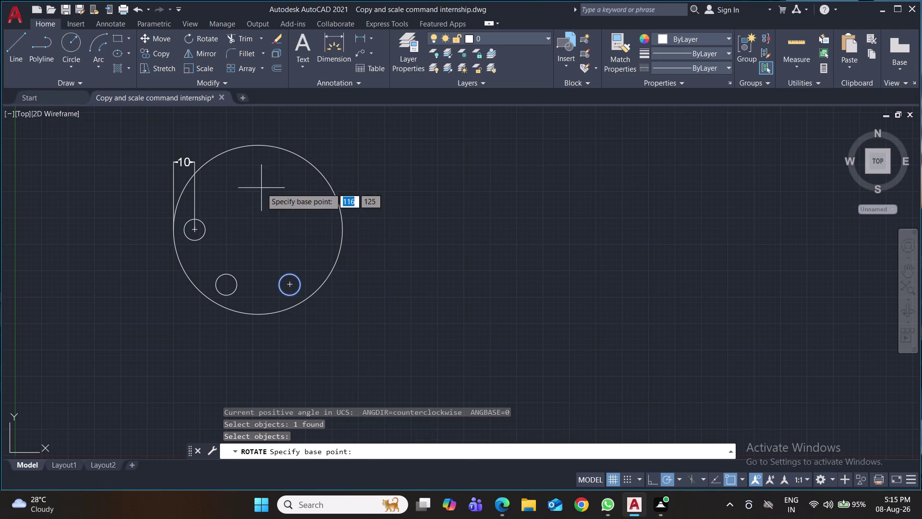
click(260, 230)
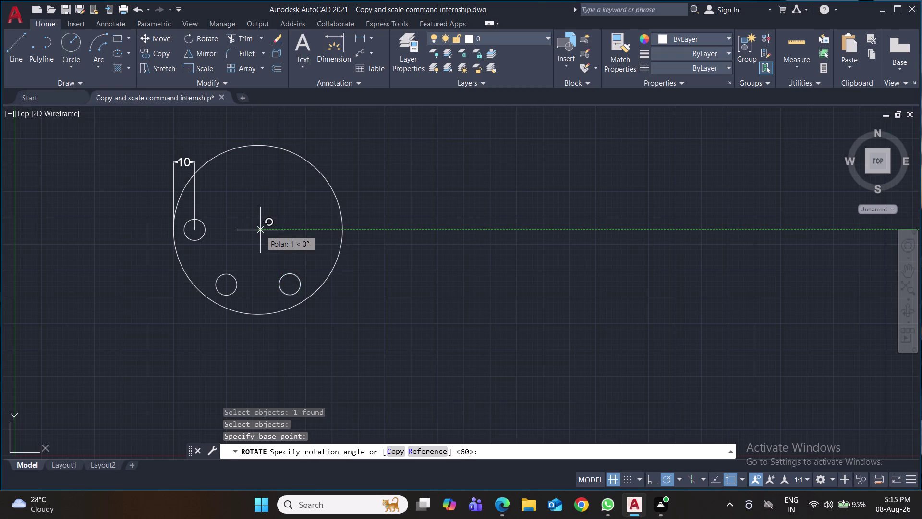
key(c)
key(Return)
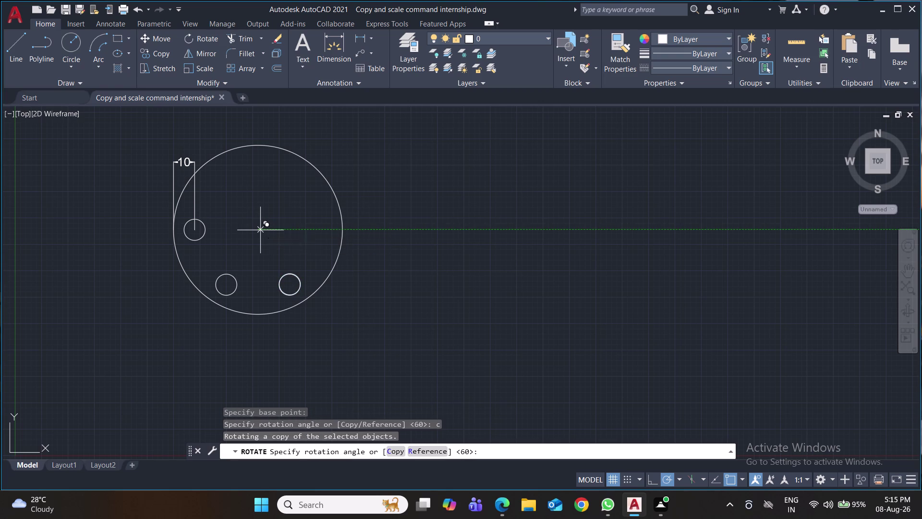
text(60)
key(Return)
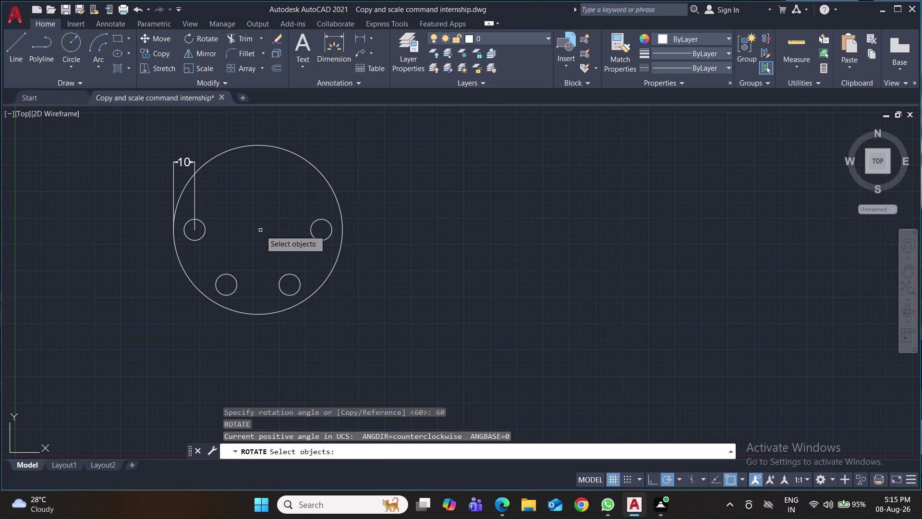
Rotate-copy the right and upper-right holes 60° to complete six holes, then save.
click(317, 220)
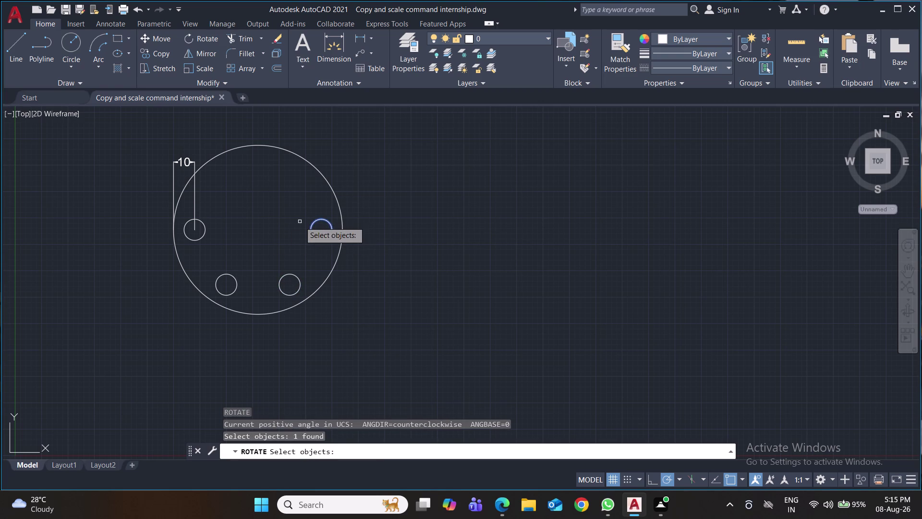
key(Return)
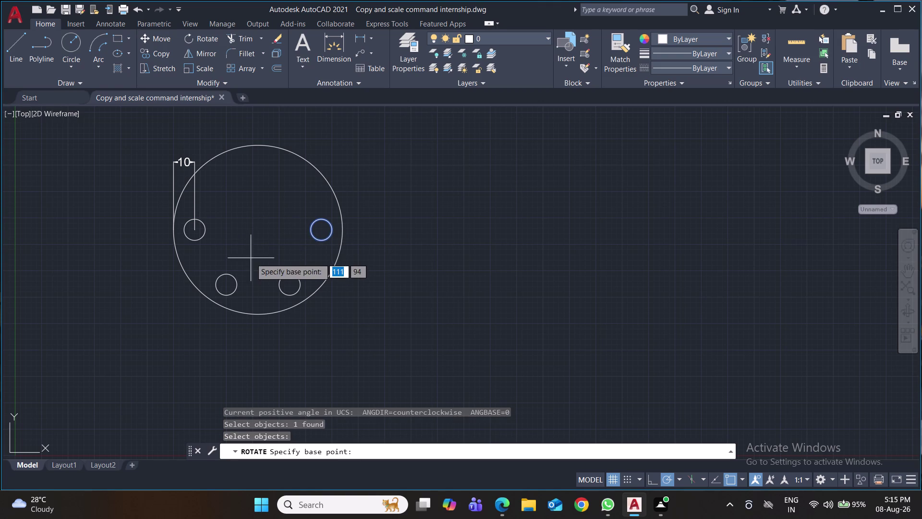
click(258, 229)
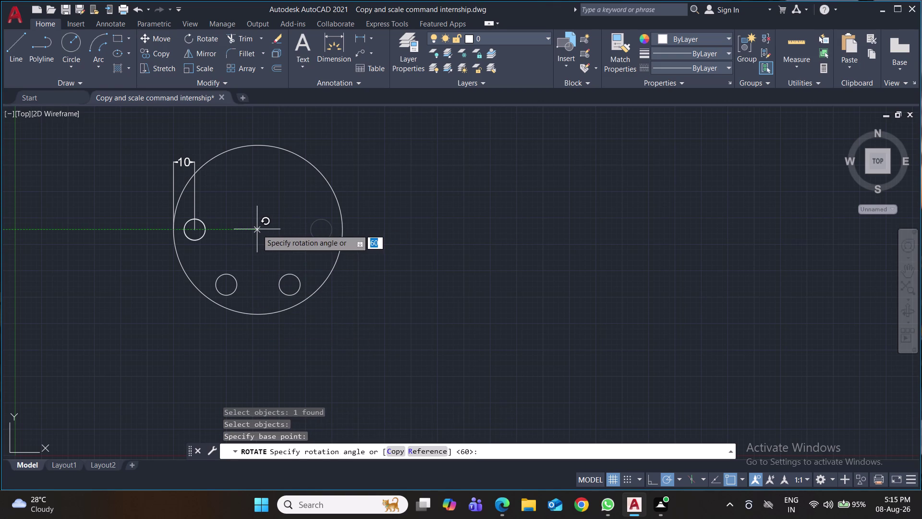
key(c)
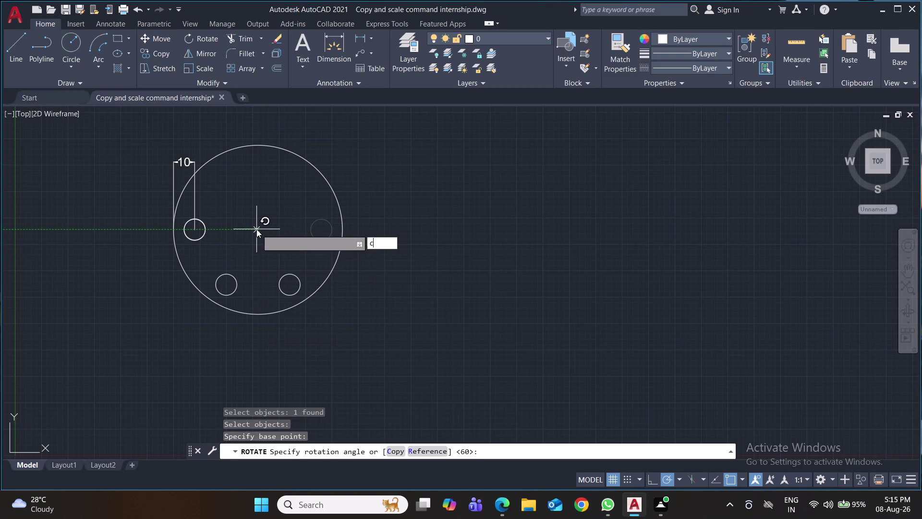
key(Return)
text(60)
key(Return)
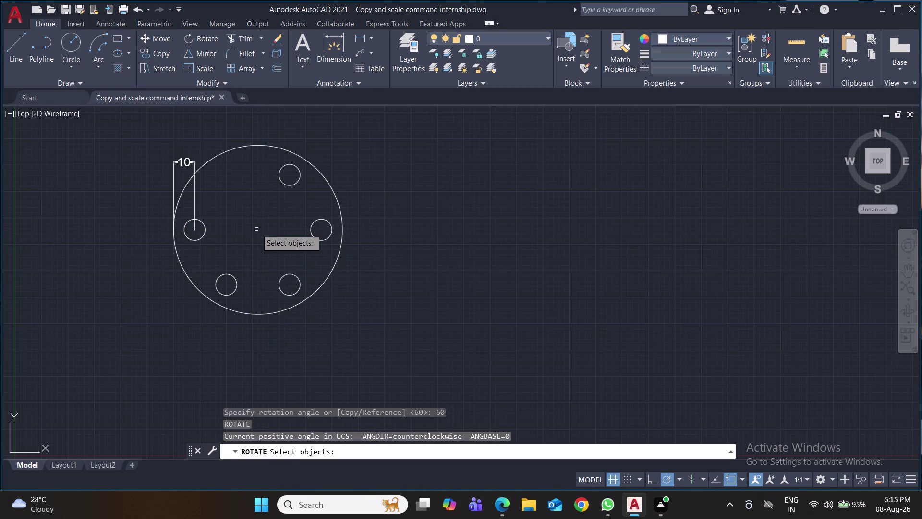
click(282, 182)
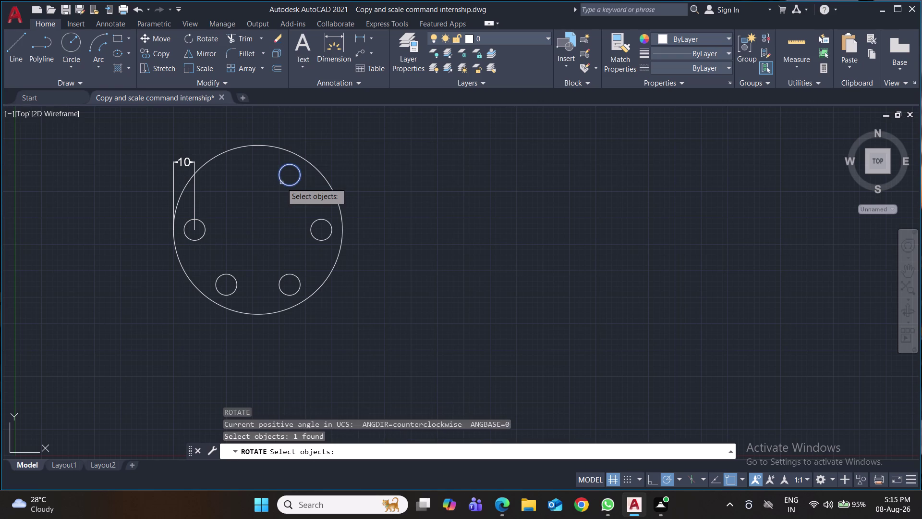
key(Return)
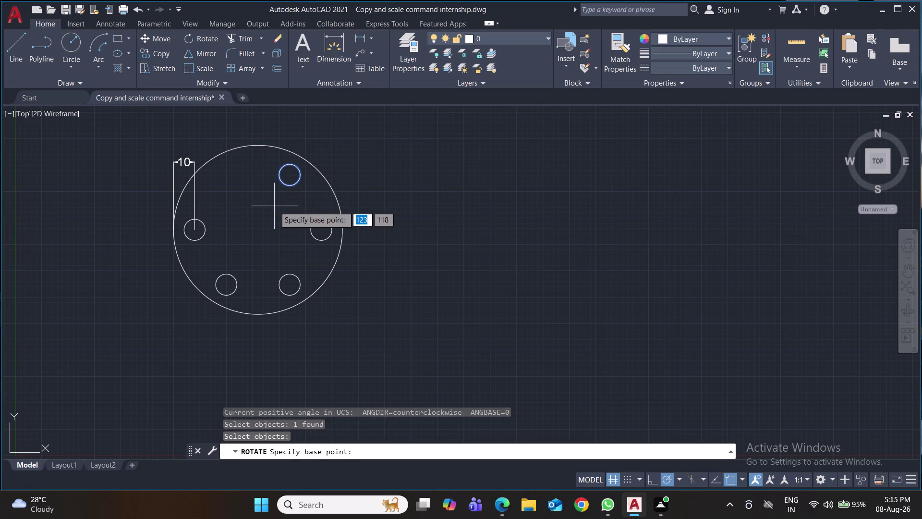
click(258, 230)
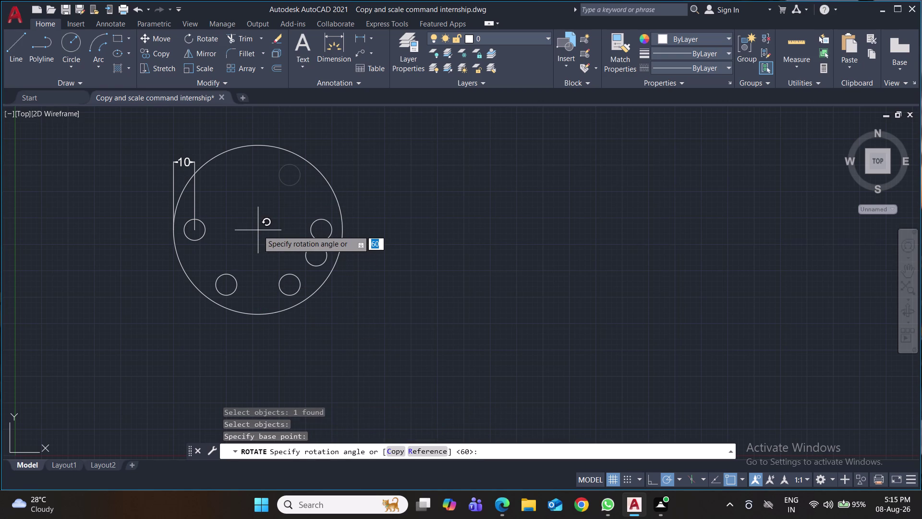
key(c)
key(Return)
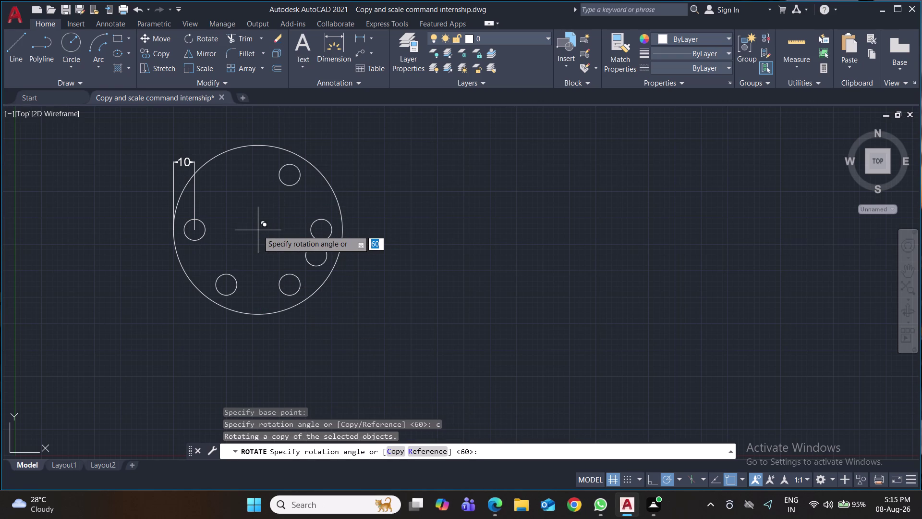
text(60)
key(Return)
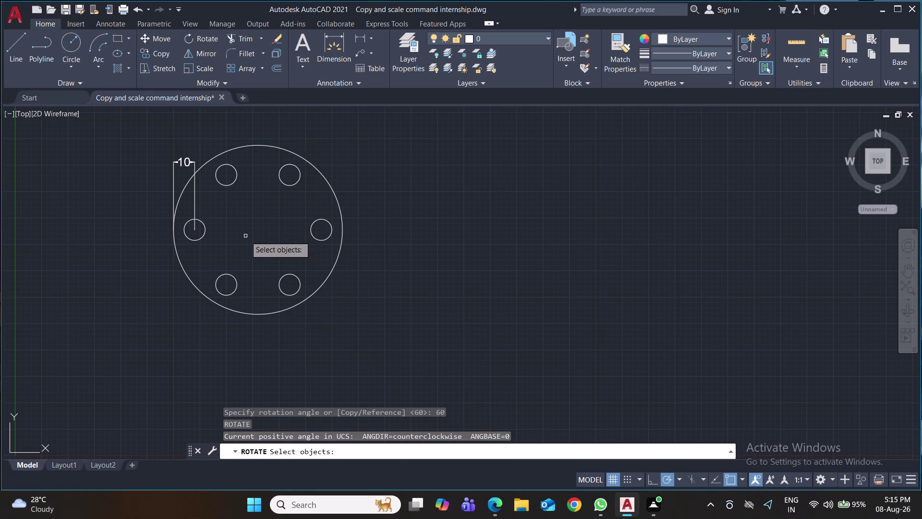
key(ctrl+s)
key(ctrl+s)
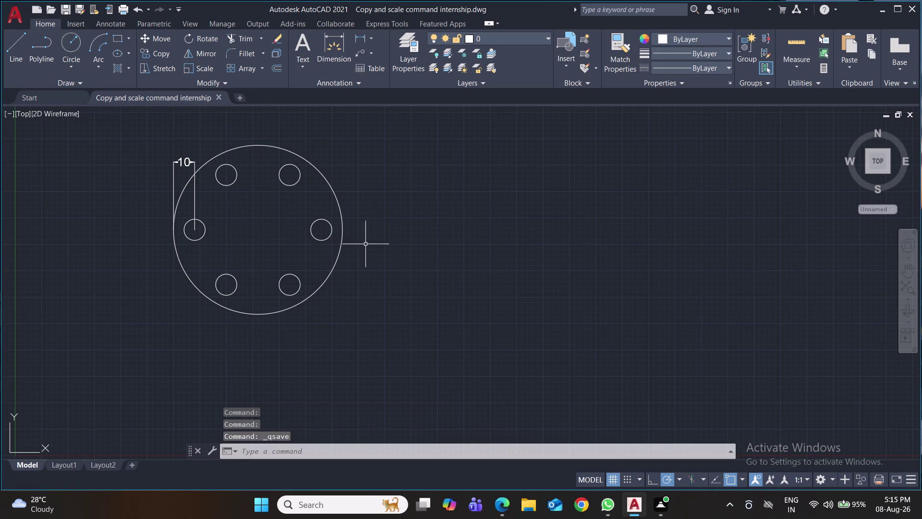
click(19, 46)
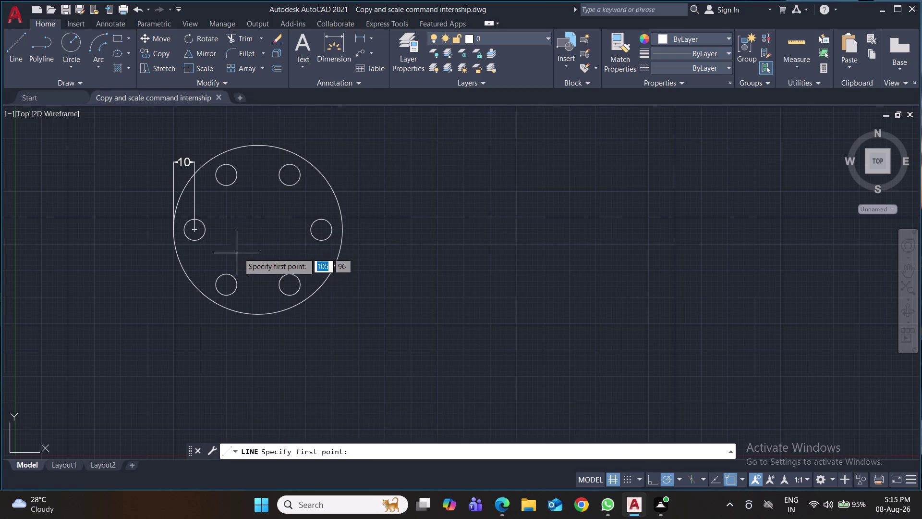
Draw helper lines from the plate centre to the right-hand and upper-right hole centres.
click(261, 226)
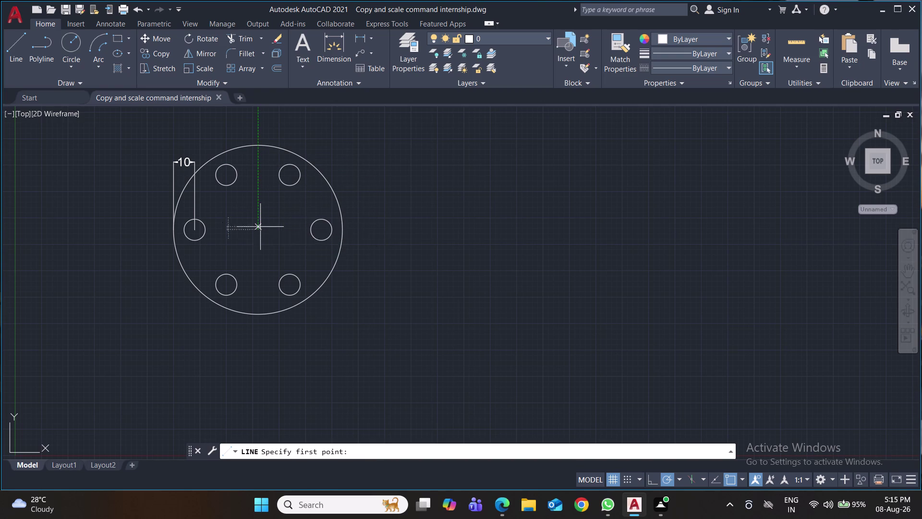
click(321, 231)
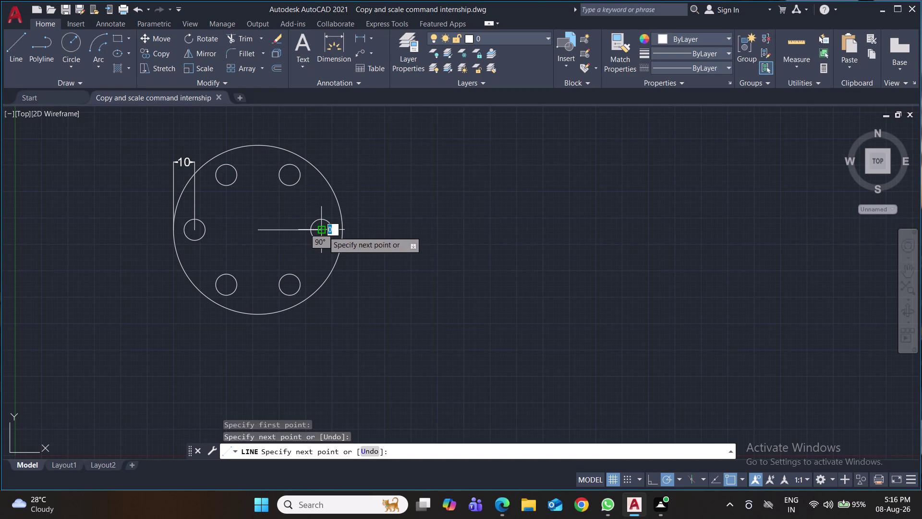
key(Return)
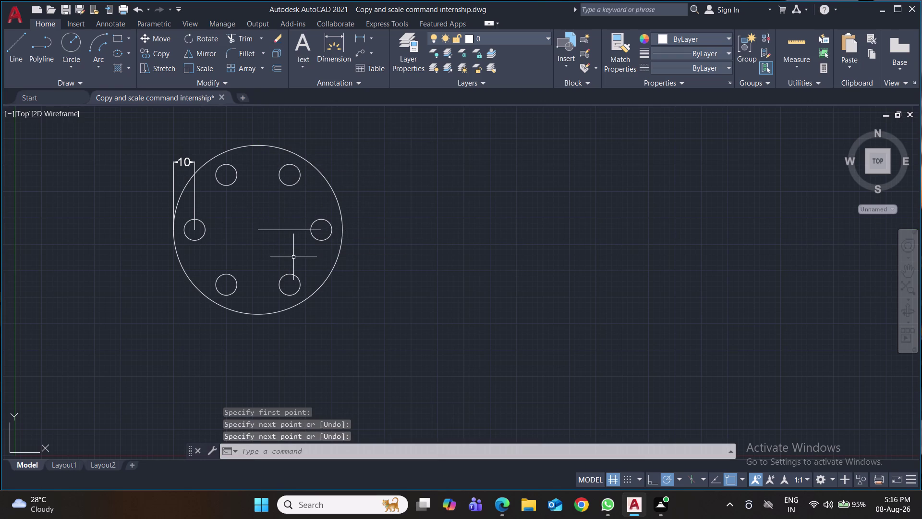
key(space)
click(261, 233)
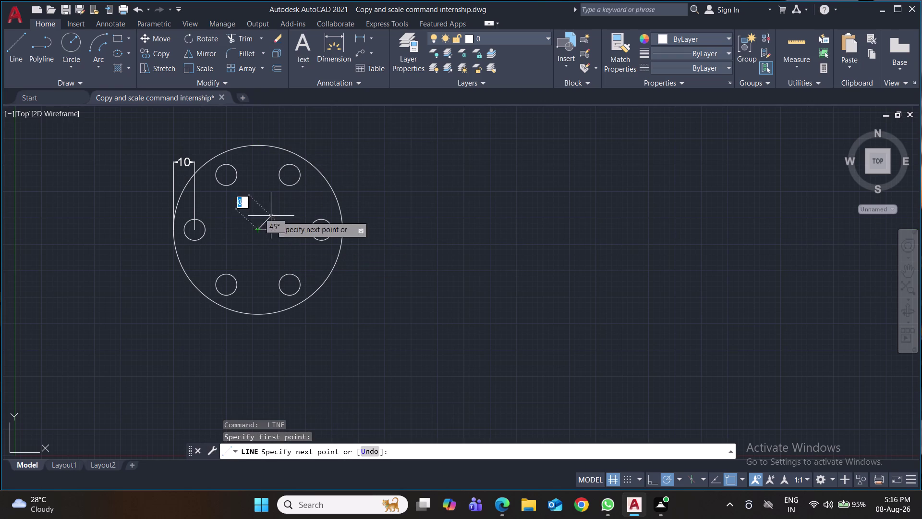
click(289, 177)
click(282, 231)
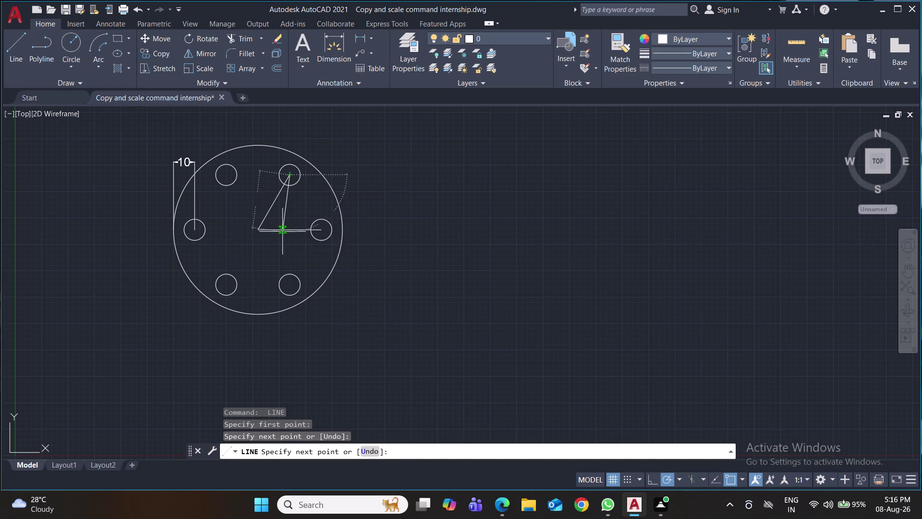
key(Return)
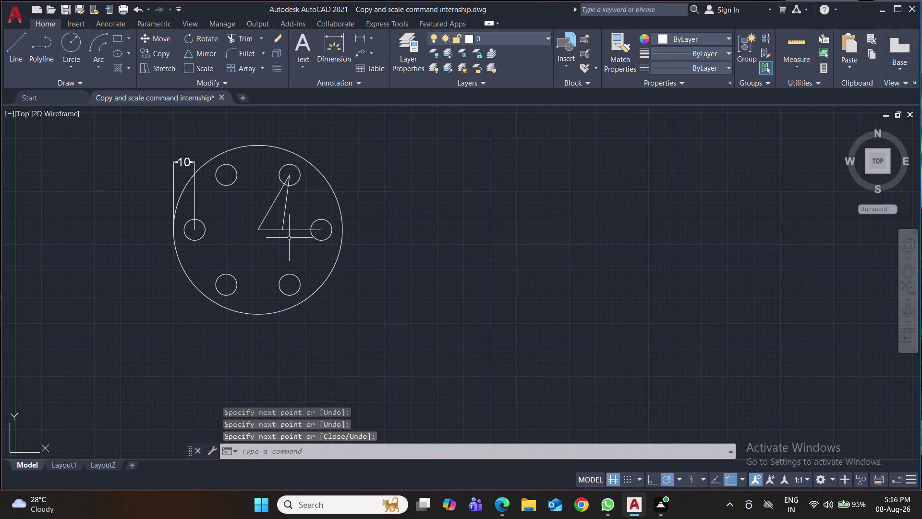
click(285, 215)
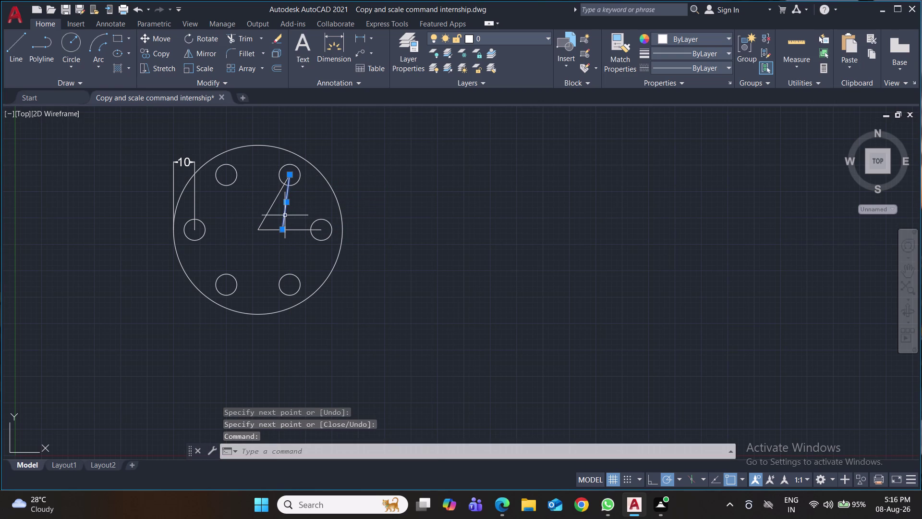
Delete the stray line, save, and place a 60° angular dimension between the helper lines.
key(Delete)
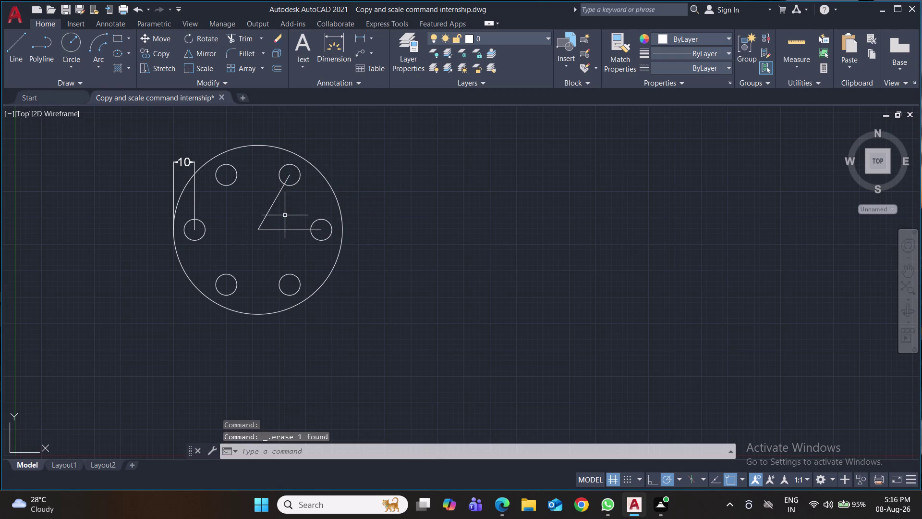
key(ctrl+s)
click(370, 38)
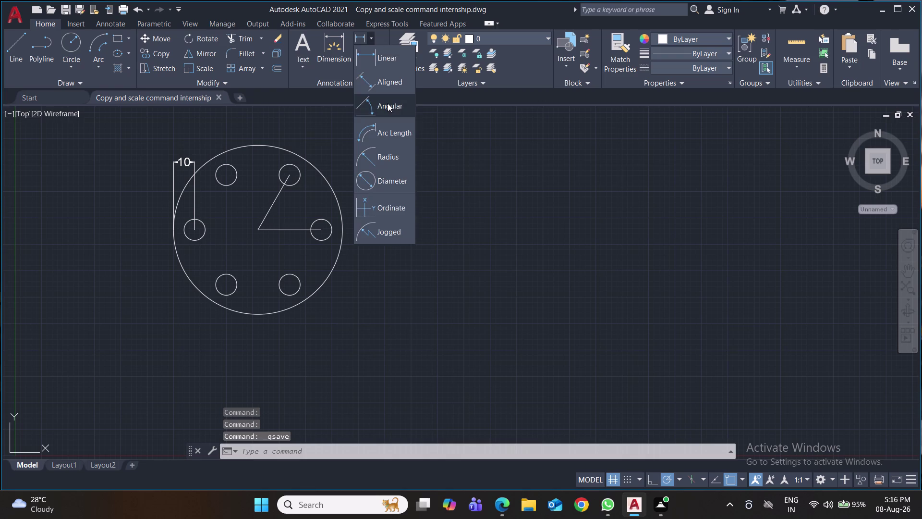
click(387, 103)
click(273, 201)
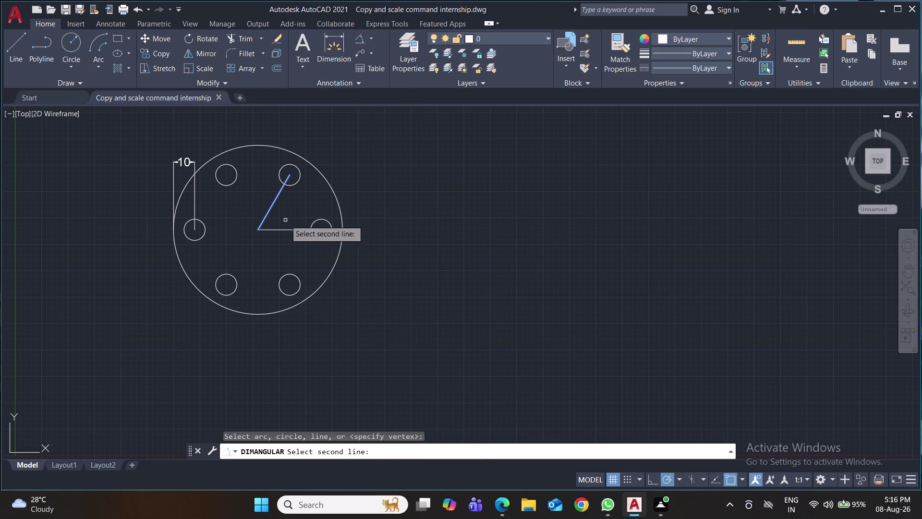
click(288, 230)
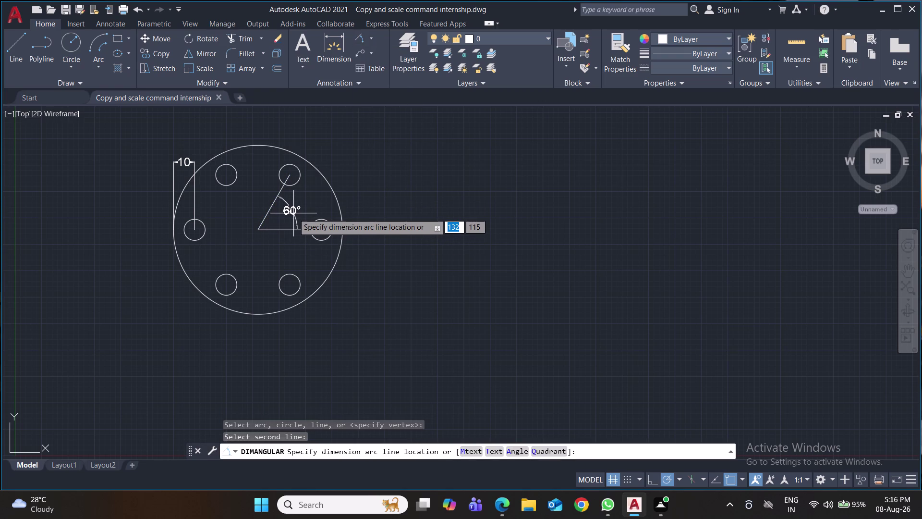
click(293, 213)
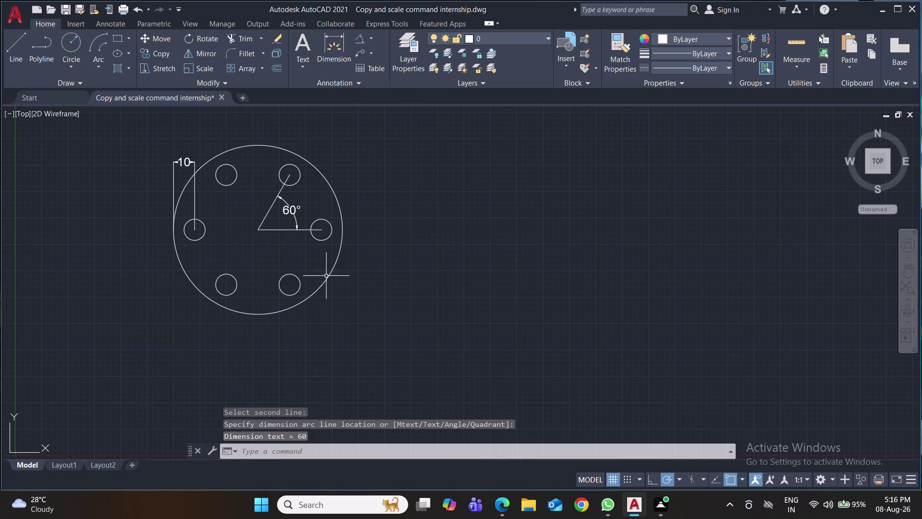
Erase both helper lines.
click(262, 224)
click(265, 230)
key(Delete)
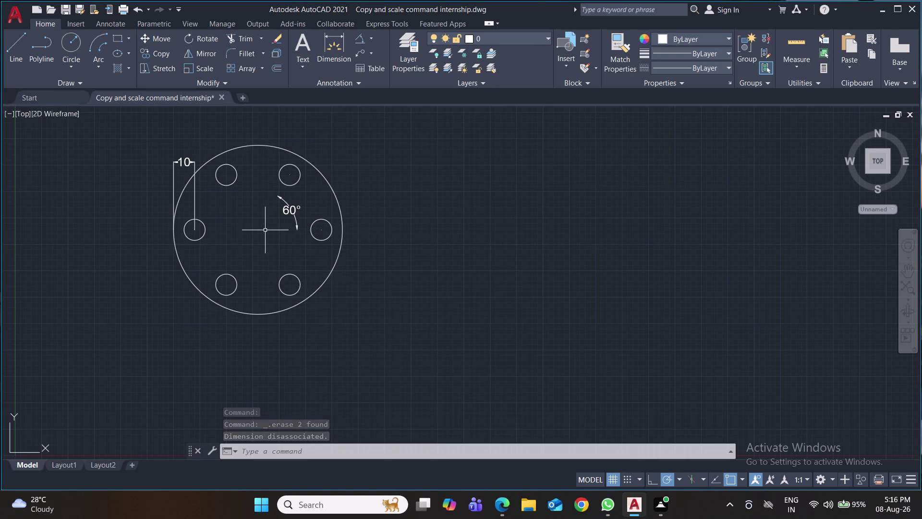
click(360, 43)
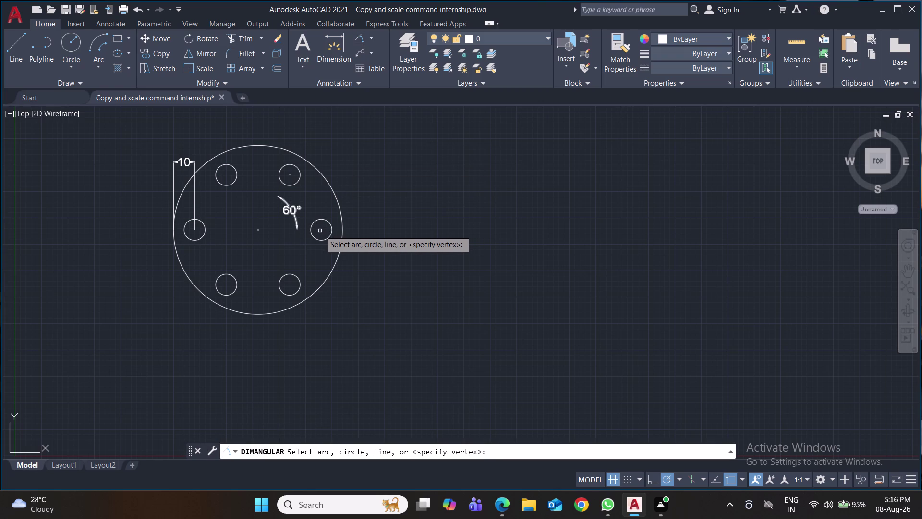
click(320, 231)
click(289, 176)
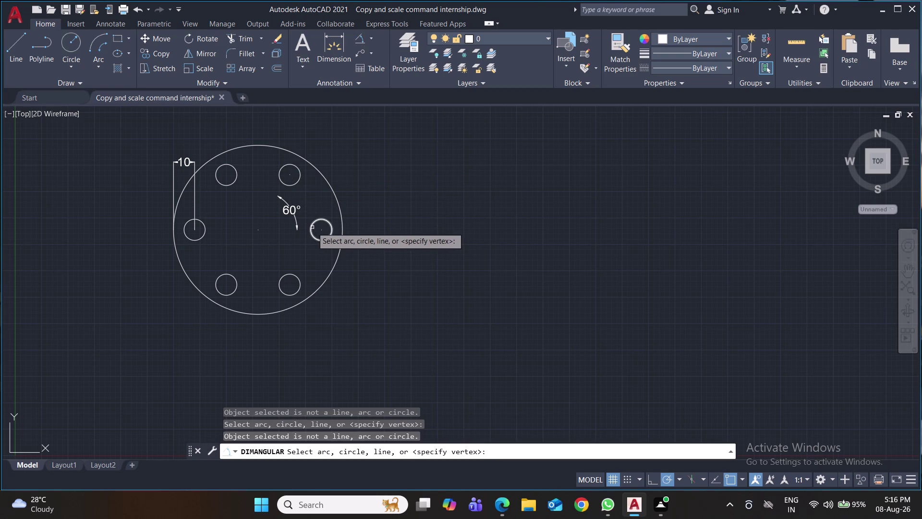
click(311, 224)
click(298, 186)
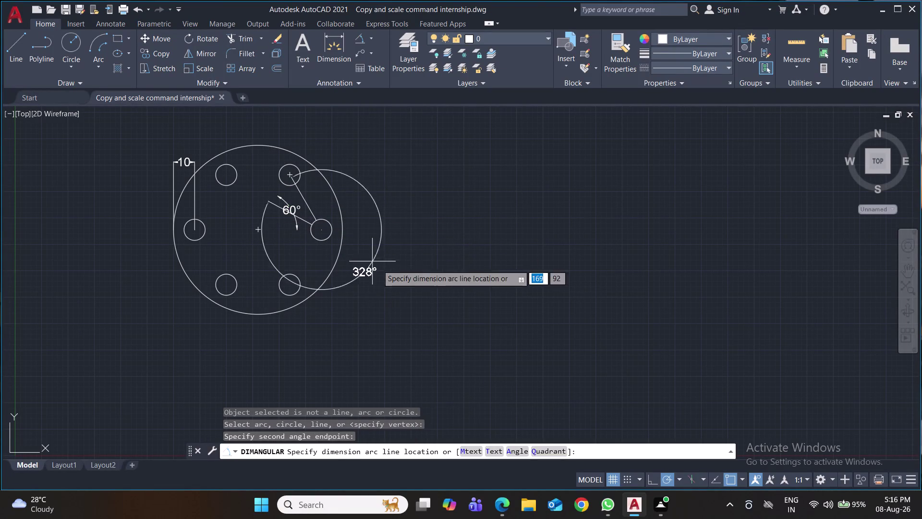
key(Escape)
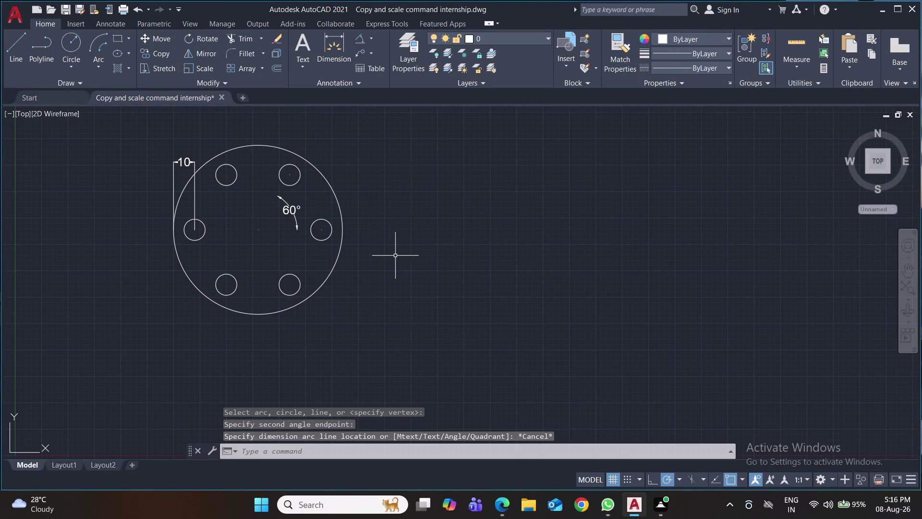
key(ctrl+s)
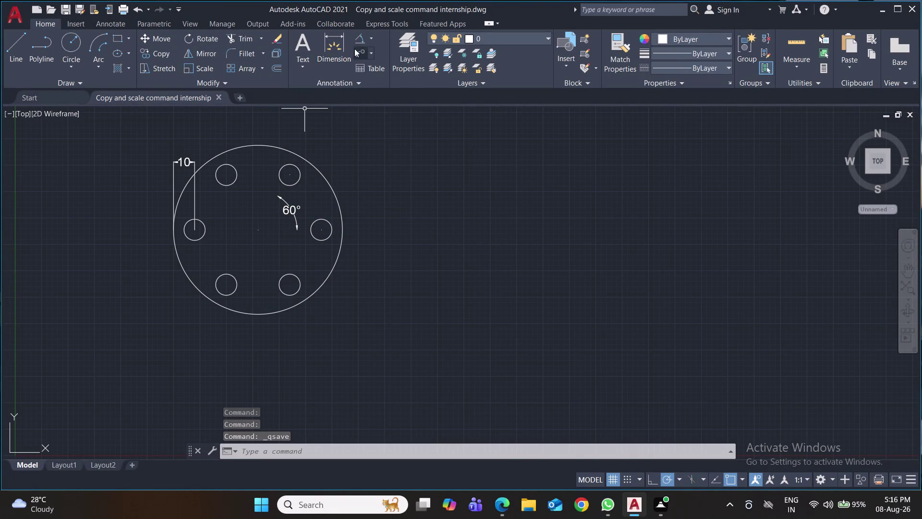
click(370, 41)
Add an R40 radius dimension to the outer circle and R5 to the right hole, then save.
click(370, 161)
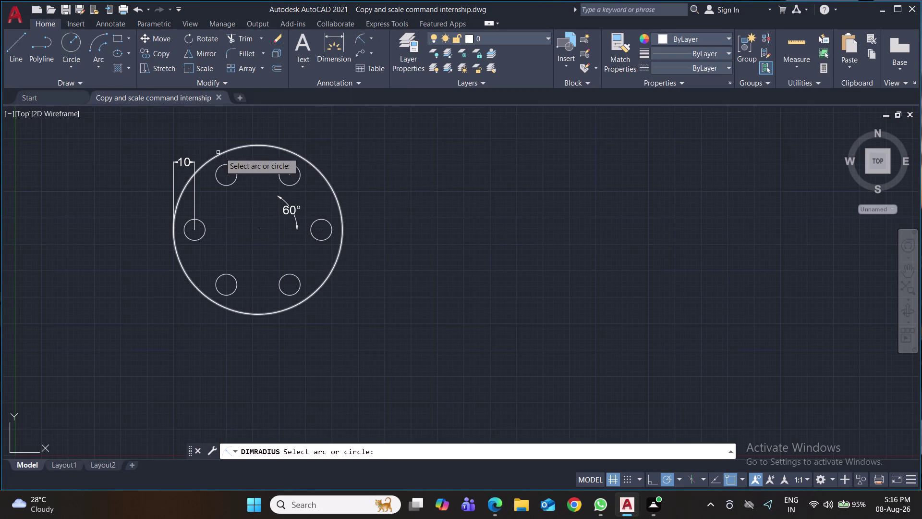
click(275, 147)
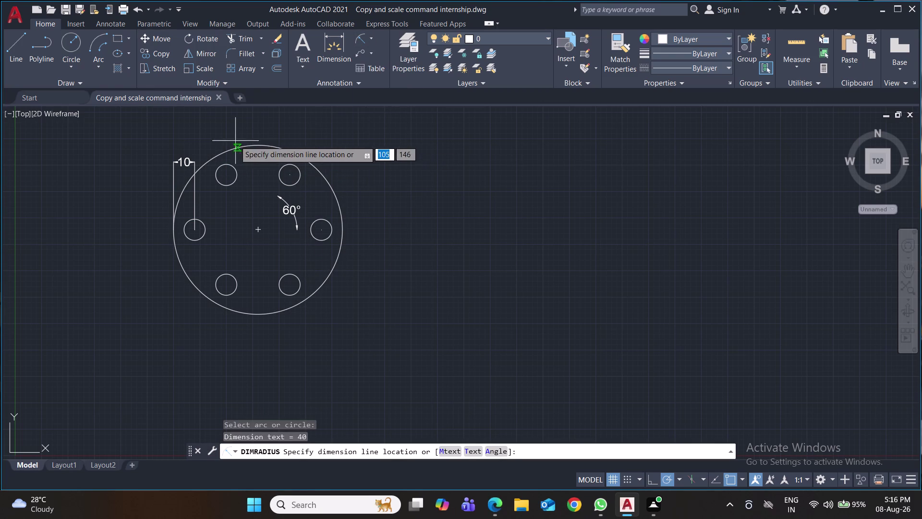
click(317, 144)
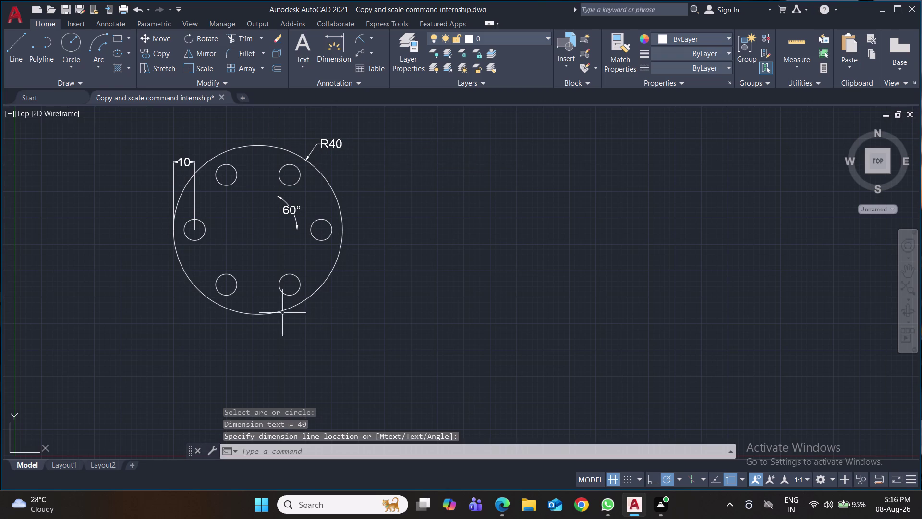
key(space)
click(328, 220)
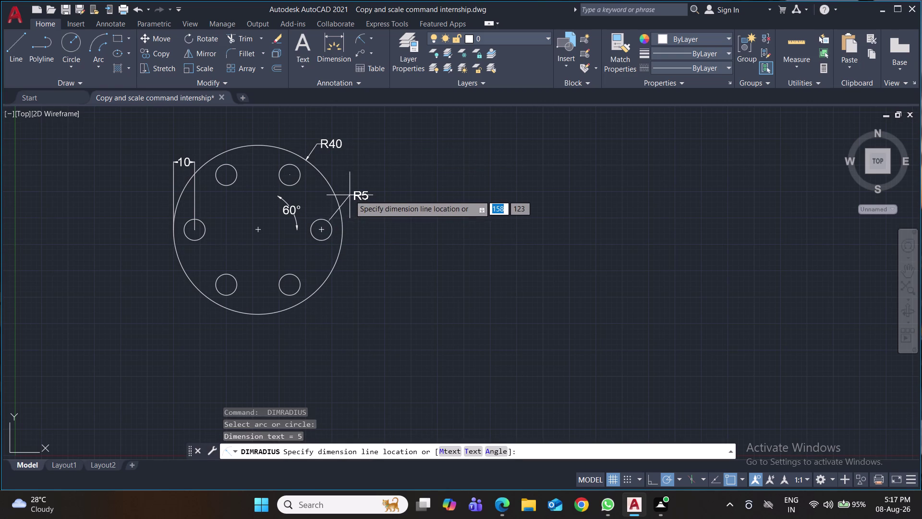
click(350, 193)
key(ctrl+s)
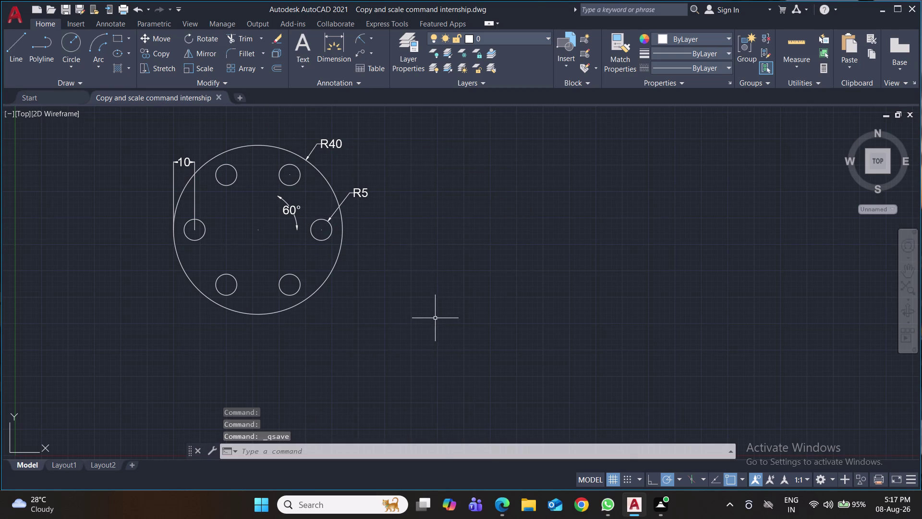
key(ctrl+s)
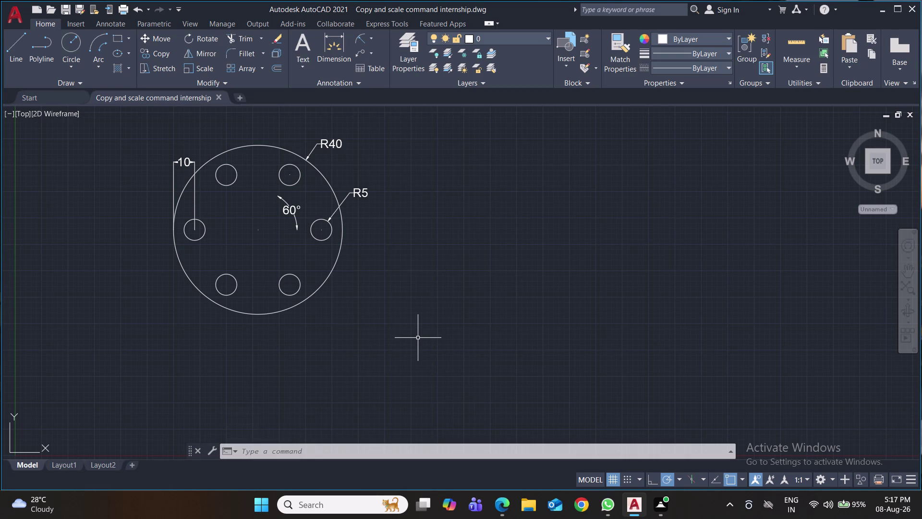
Pan the view to bring the plate toward the left edge.
middle_drag(549, 368, 522, 340)
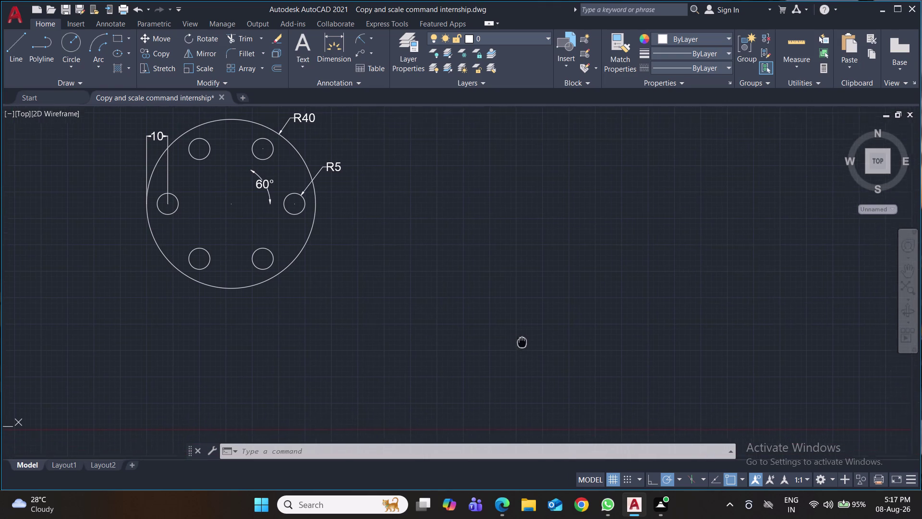
middle_drag(522, 341, 515, 327)
middle_drag(509, 355, 401, 400)
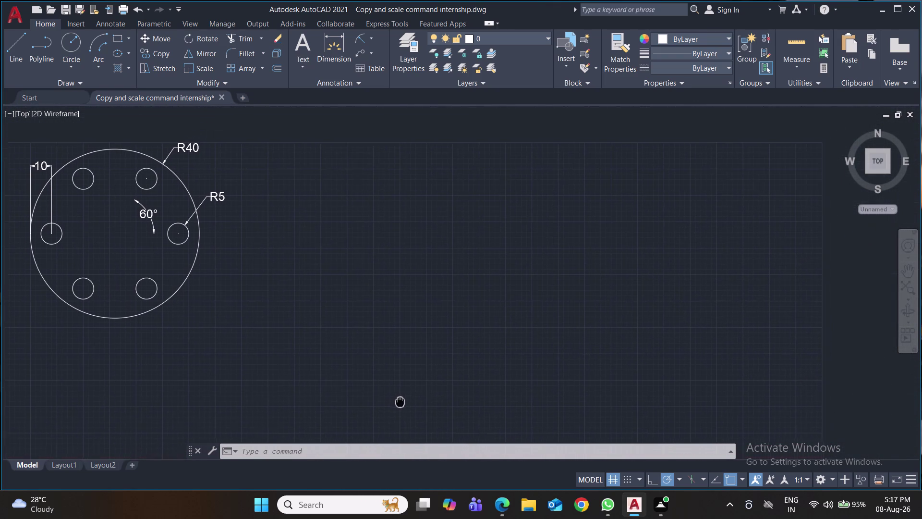
middle_drag(400, 400, 400, 402)
middle_drag(680, 325, 654, 333)
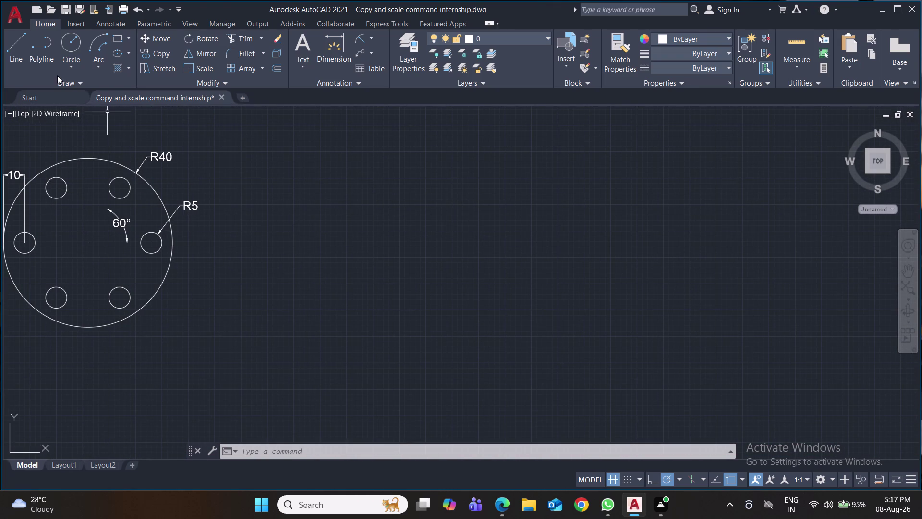
click(12, 51)
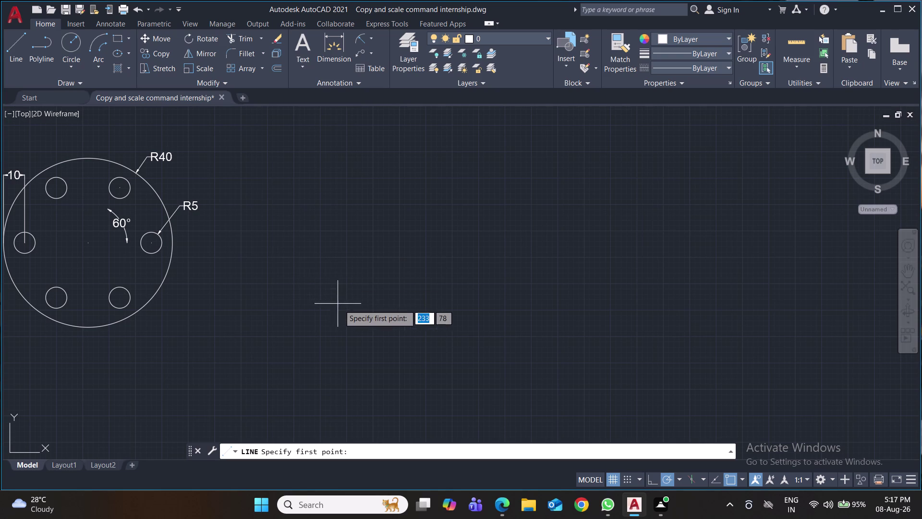
Draw an upright rectangle with edges 50, 100, 50, 100 beside the plate.
click(372, 363)
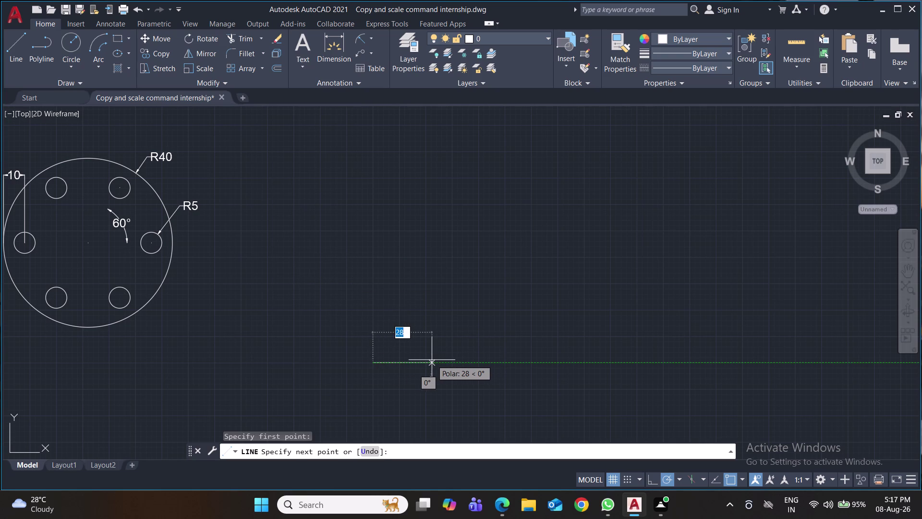
text(50)
key(Return)
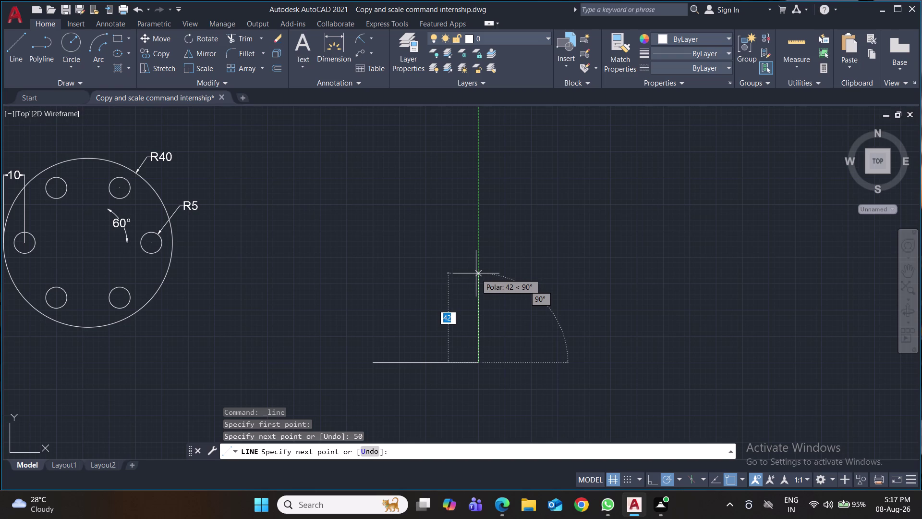
text(100)
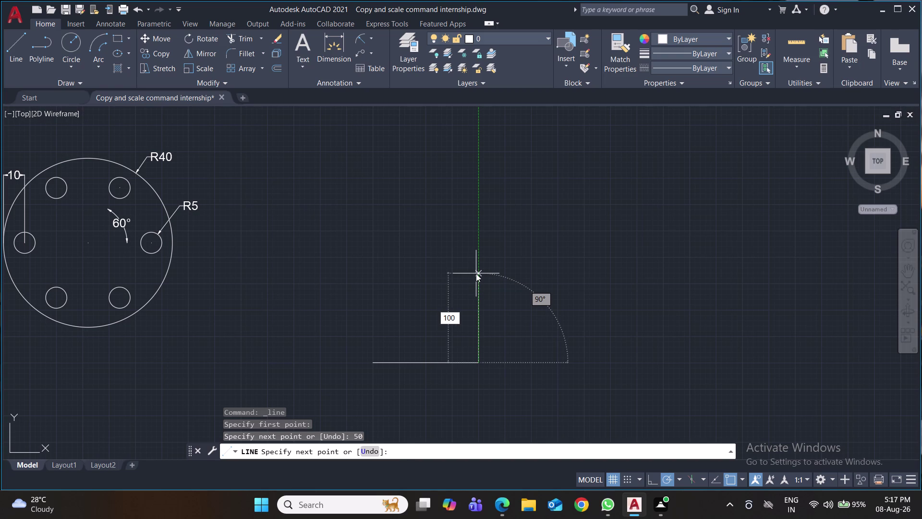
key(Return)
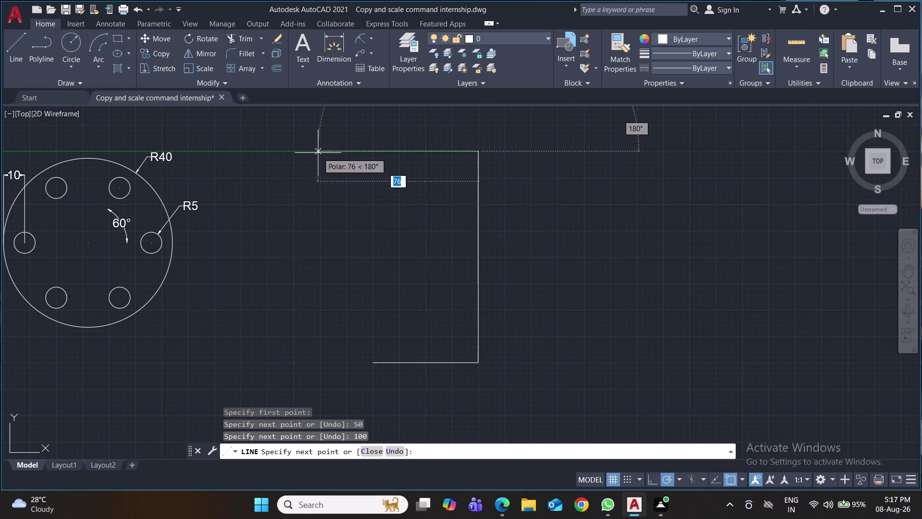
key(5)
key(0)
key(Return)
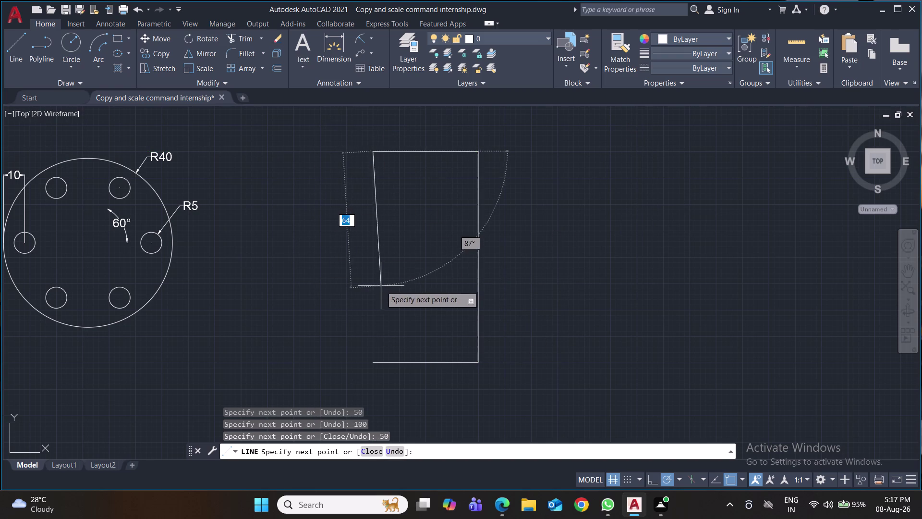
text(100)
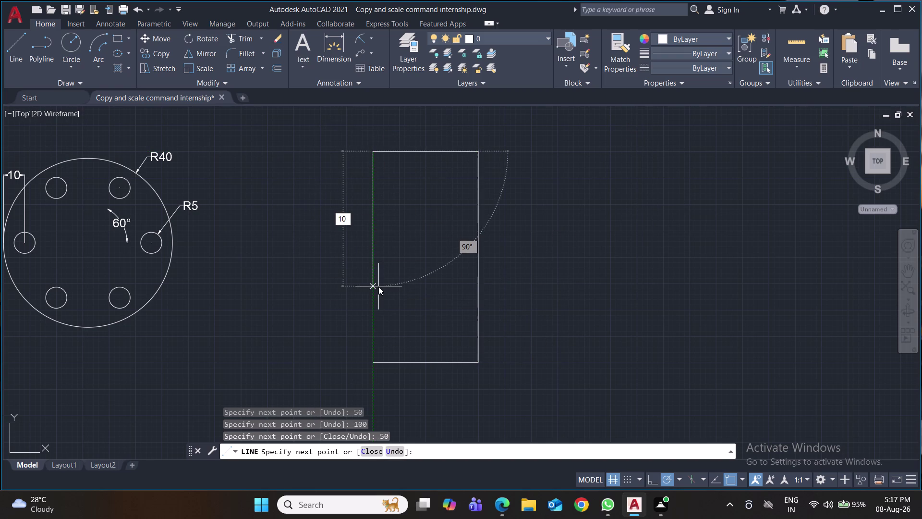
key(Return)
key(Return)
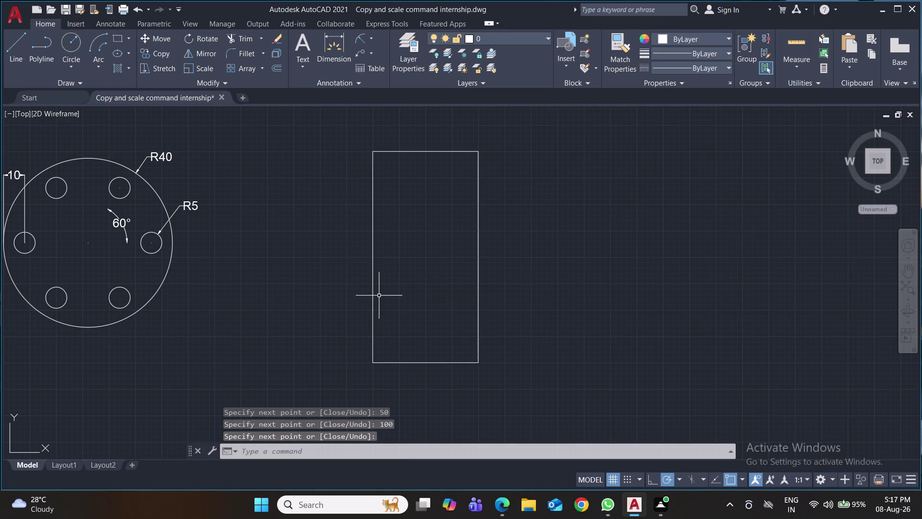
click(16, 48)
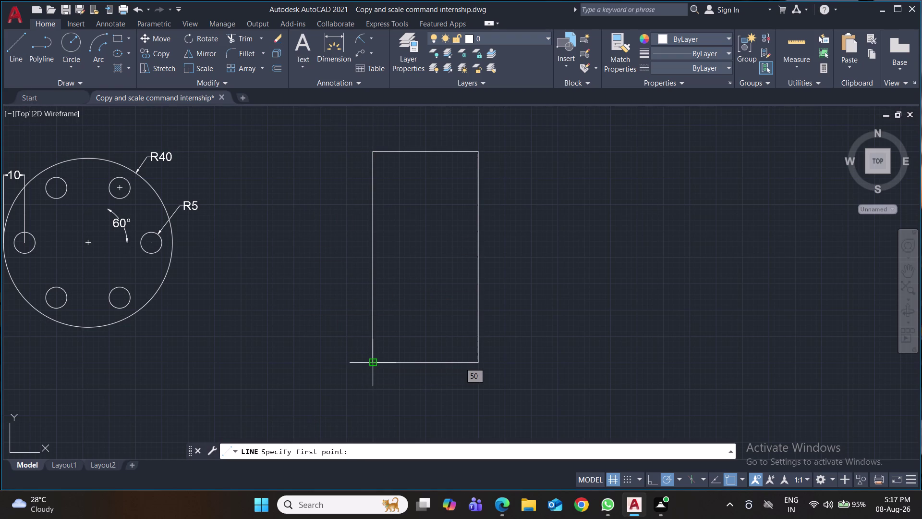
Start a line at the rectangle's lower-left corner with a 4-long segment, redone after an undo.
click(370, 361)
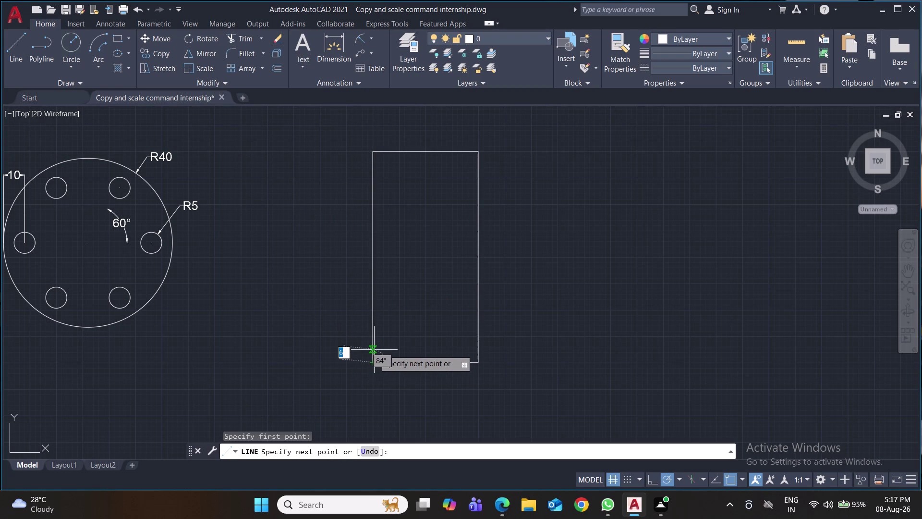
key(4)
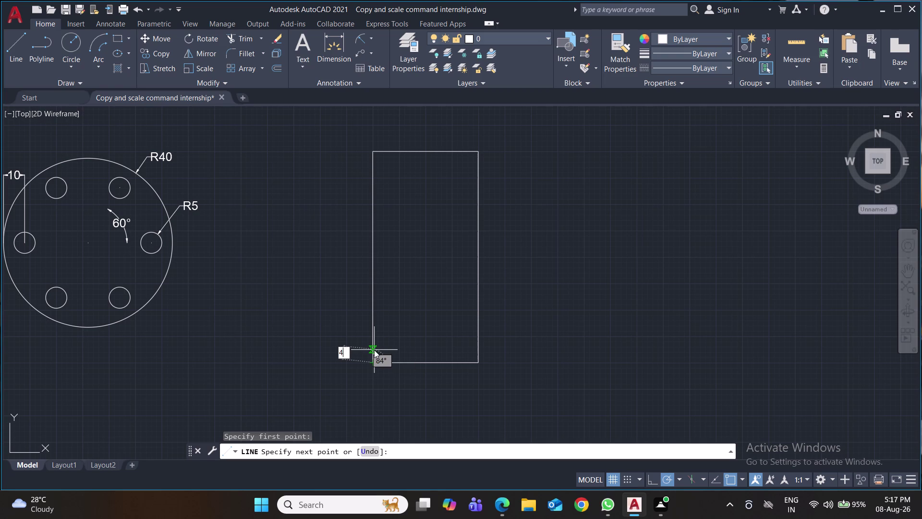
key(Return)
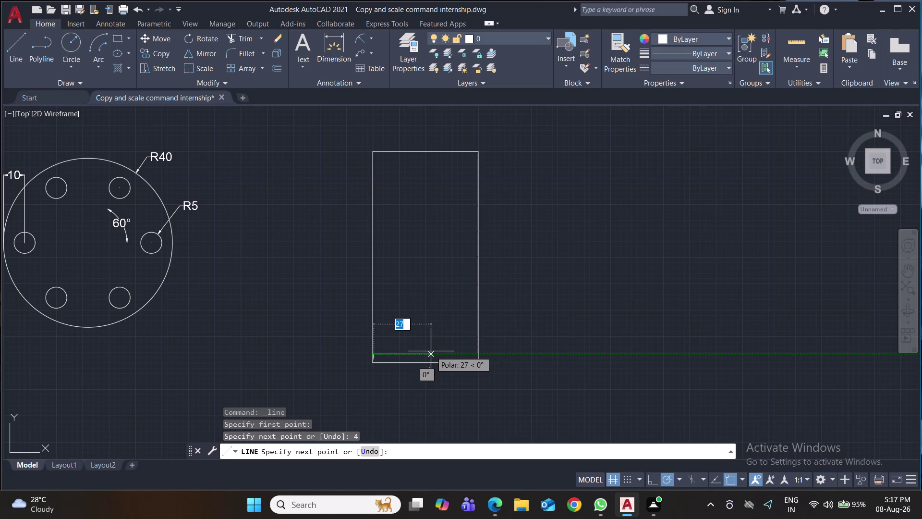
key(ctrl+z)
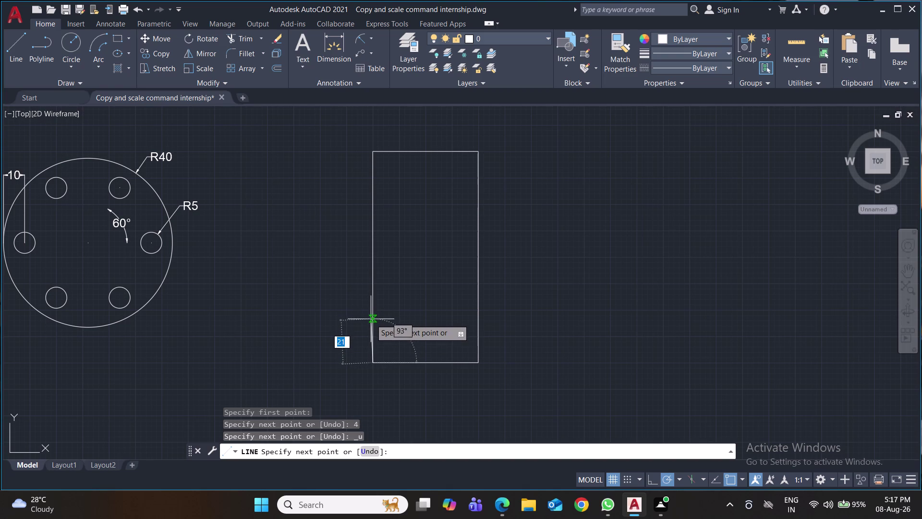
key(2)
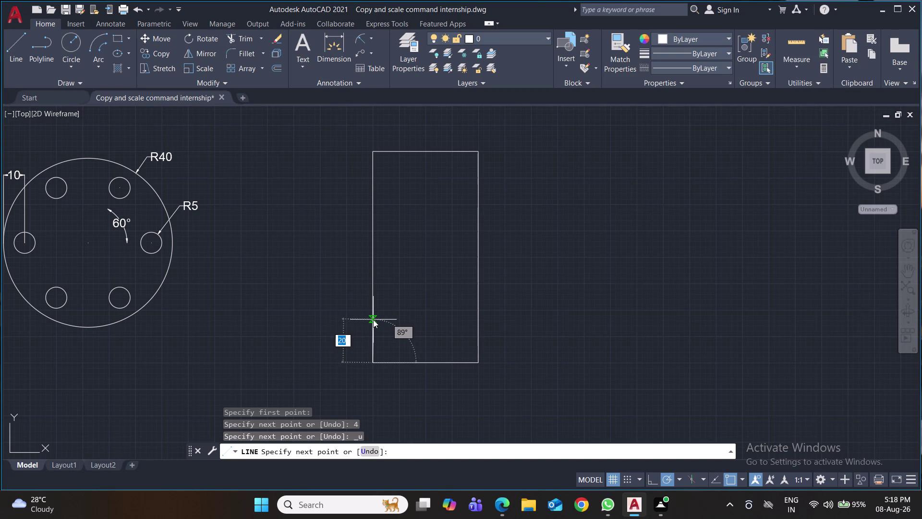
key(BackSpace)
key(4)
key(Return)
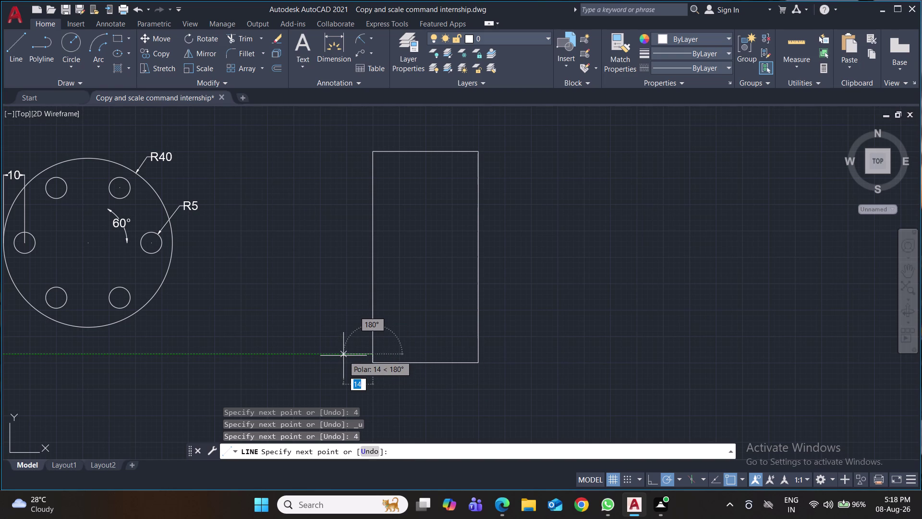
Continue the left tab outline with segments 5, 3, 5 and 3.
key(5)
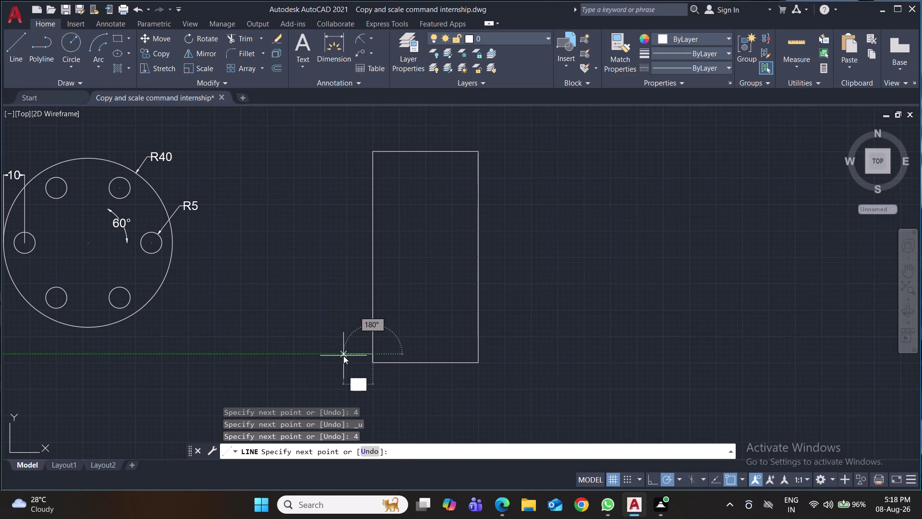
key(Return)
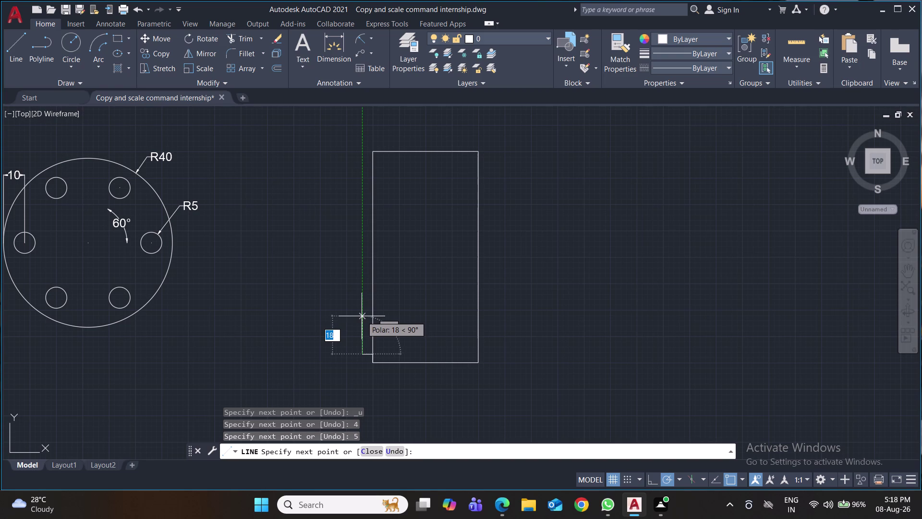
key(3)
key(Return)
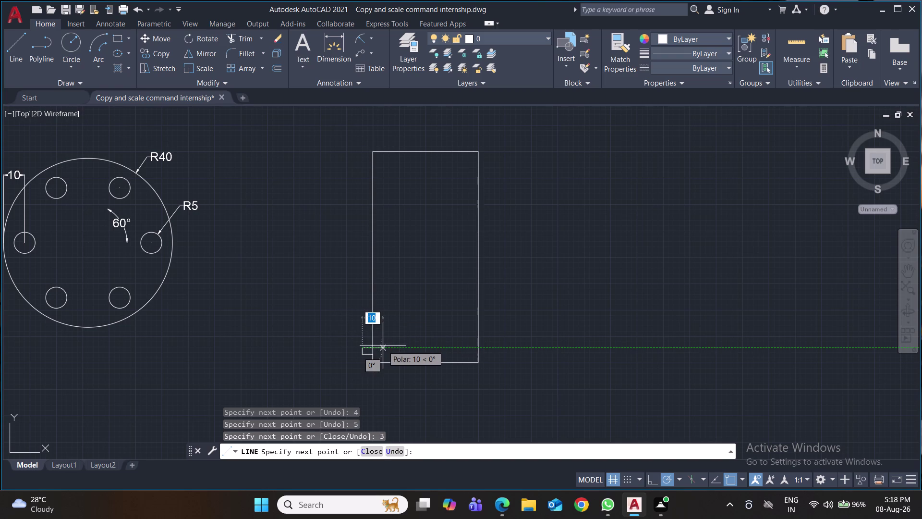
key(5)
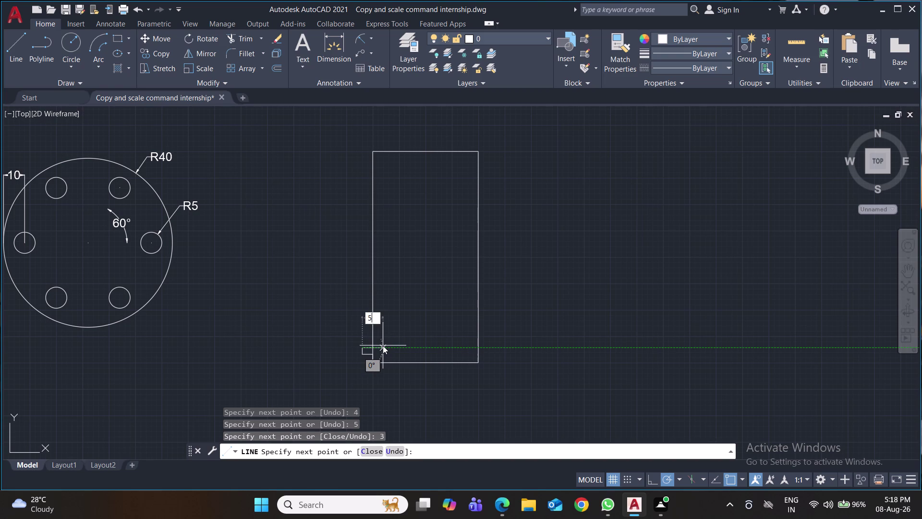
key(Return)
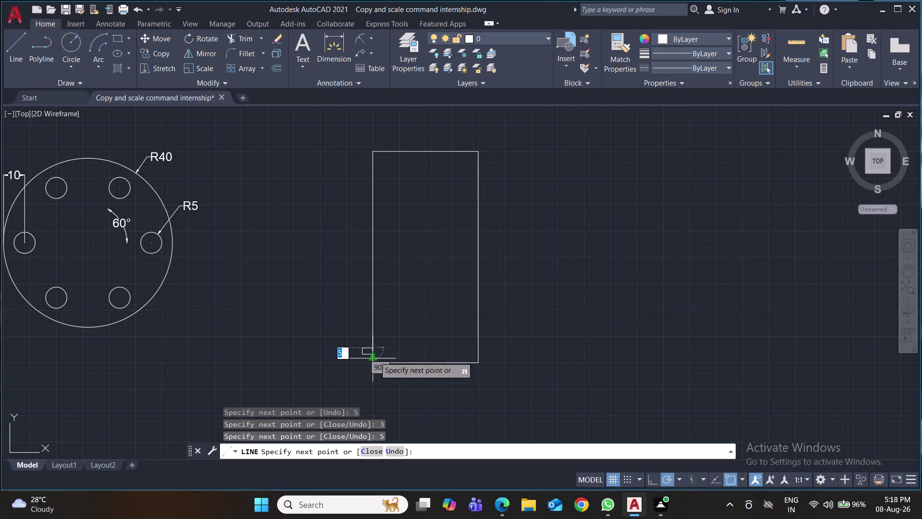
key(3)
key(Return)
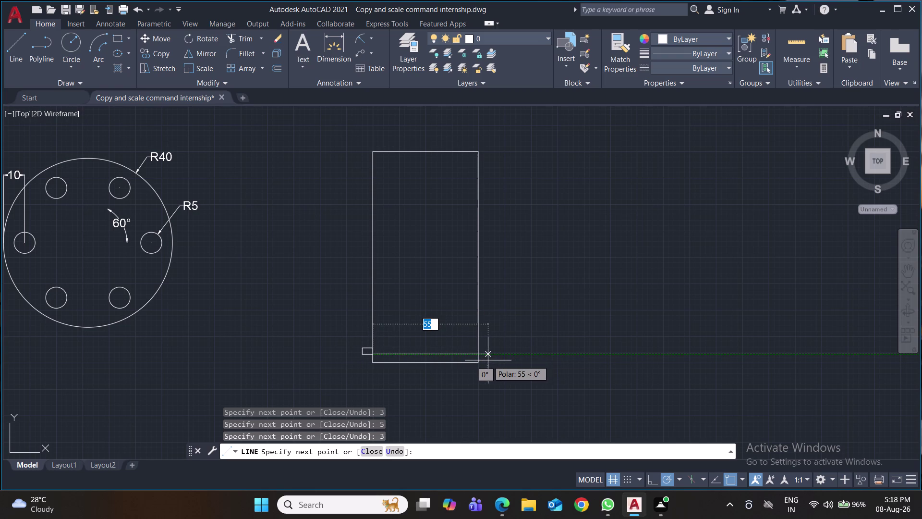
key(Return)
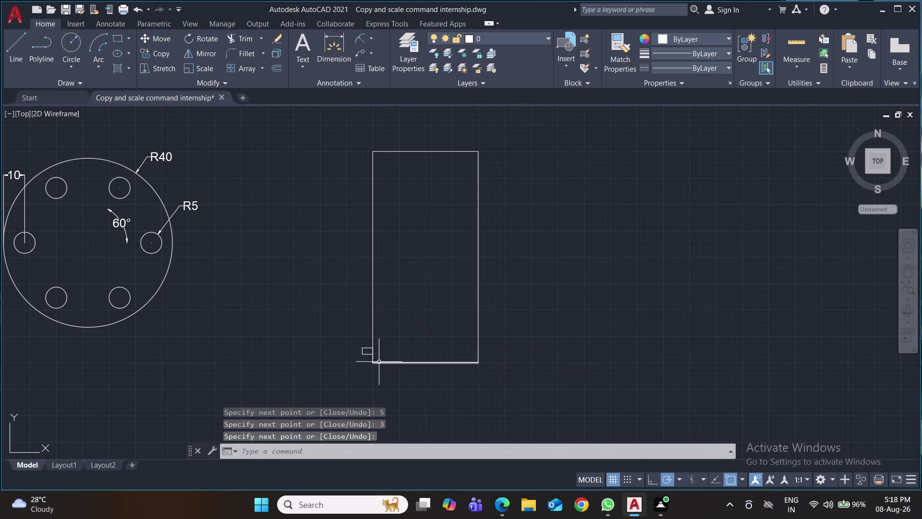
Erase the stray short line at the corner.
click(373, 361)
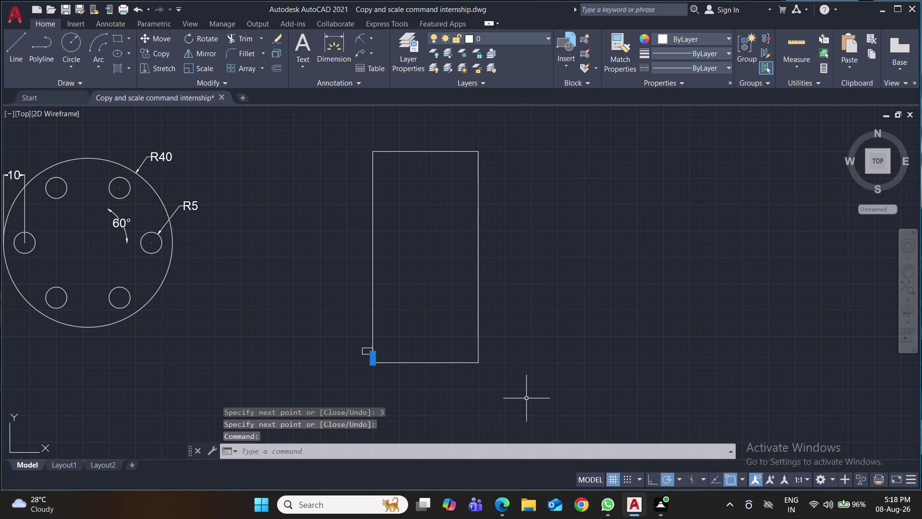
key(Delete)
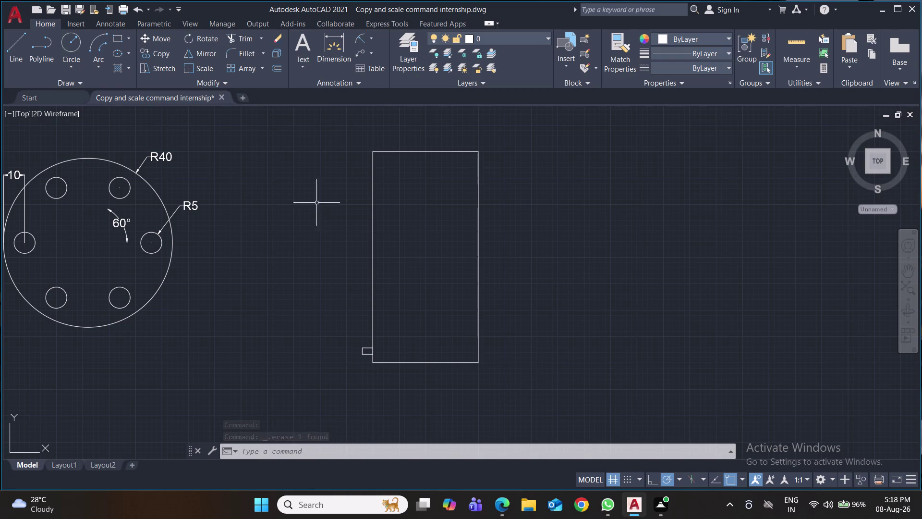
click(19, 46)
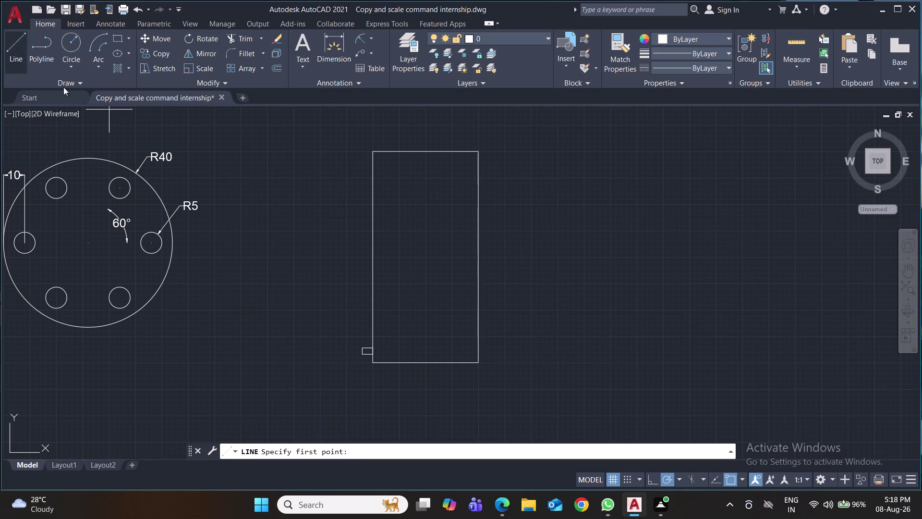
Draw the right tab from the rectangle's bottom-right corner with segments 5, 3, 5, 3.
click(479, 359)
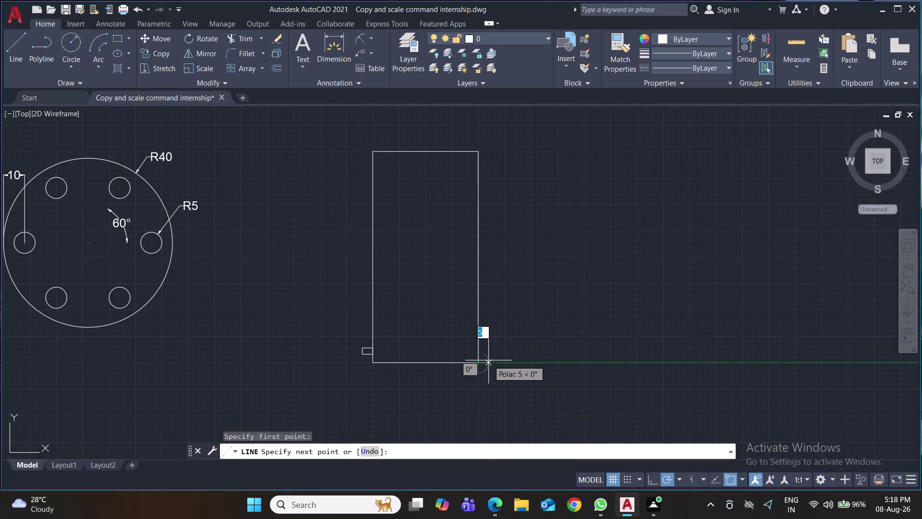
key(5)
key(Return)
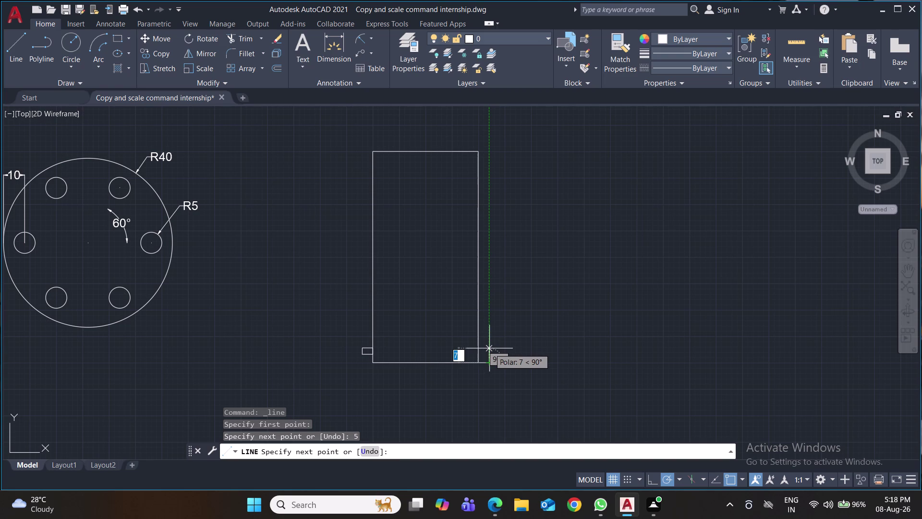
key(3)
key(Return)
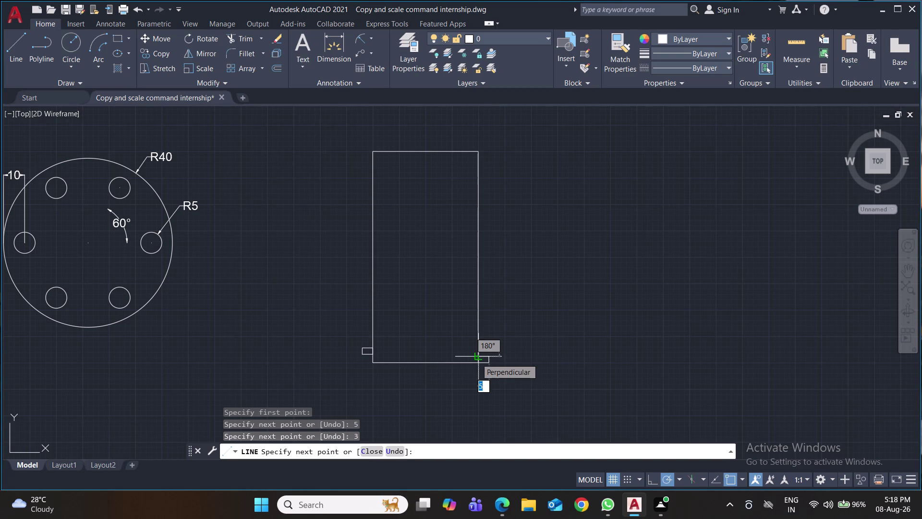
key(5)
key(Return)
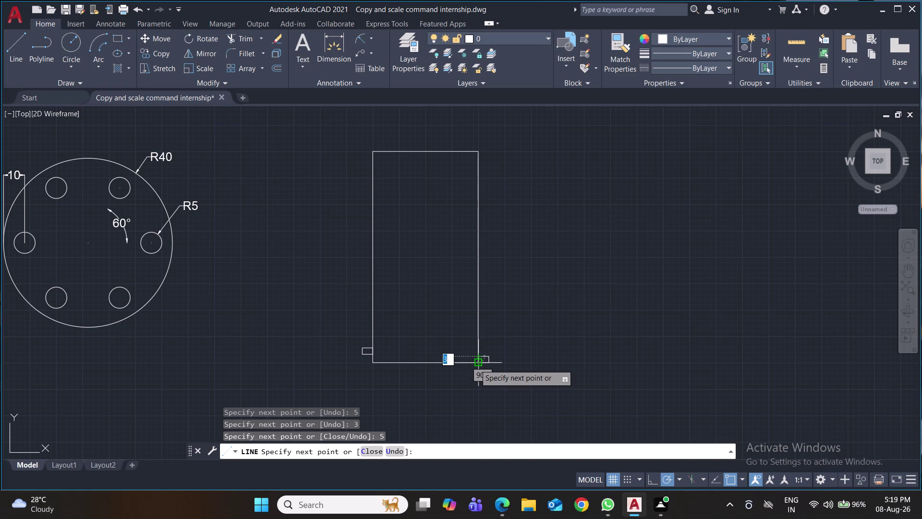
key(3)
key(Return)
key(Return)
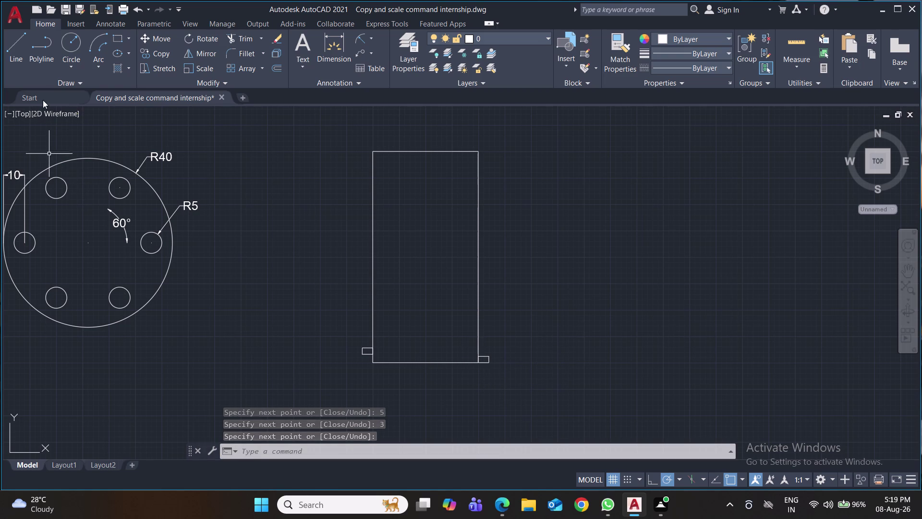
Draw two sloped lines joining the left and right tab corners, then save.
click(15, 39)
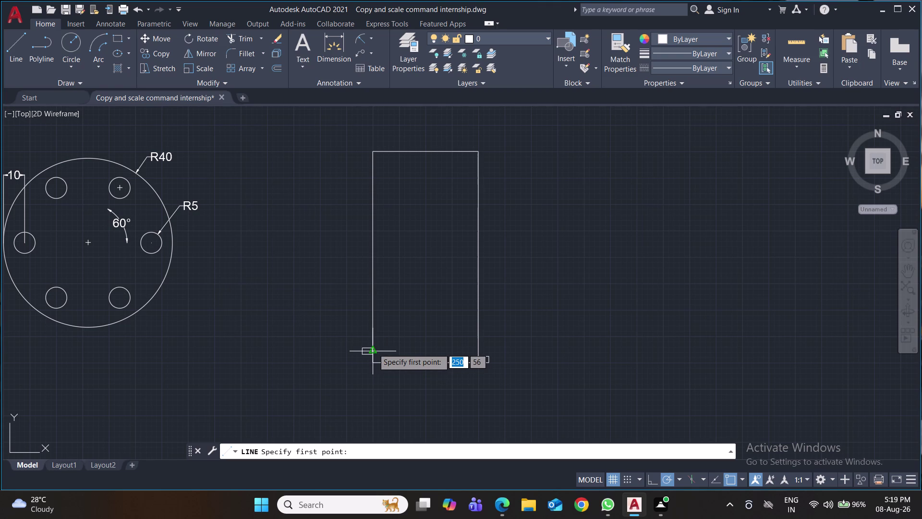
click(374, 356)
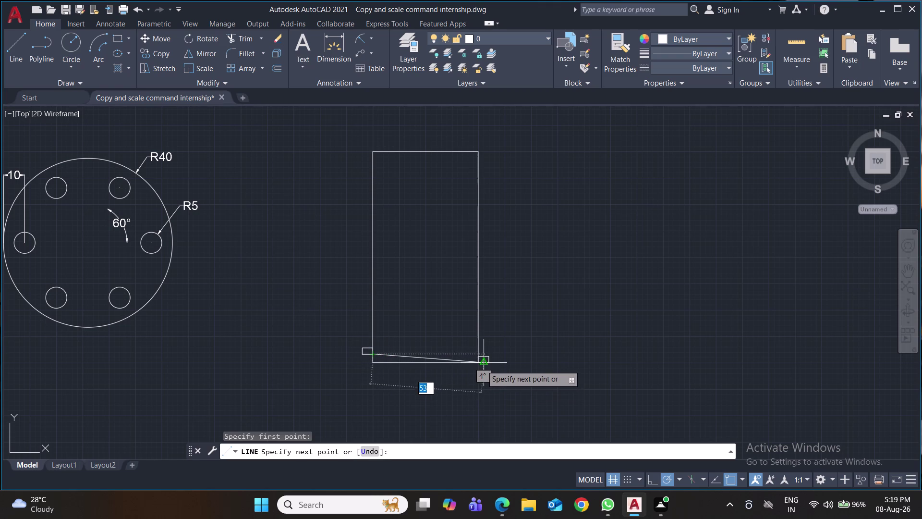
click(477, 362)
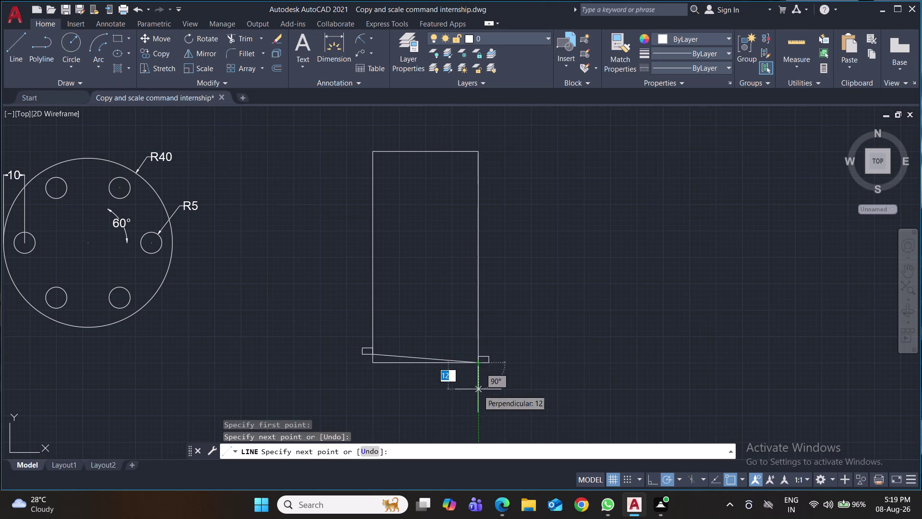
key(Return)
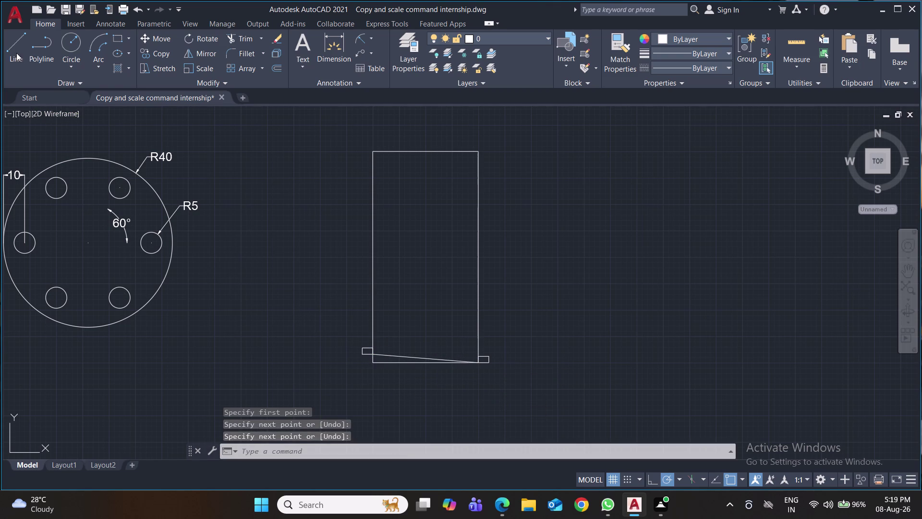
click(16, 53)
click(376, 346)
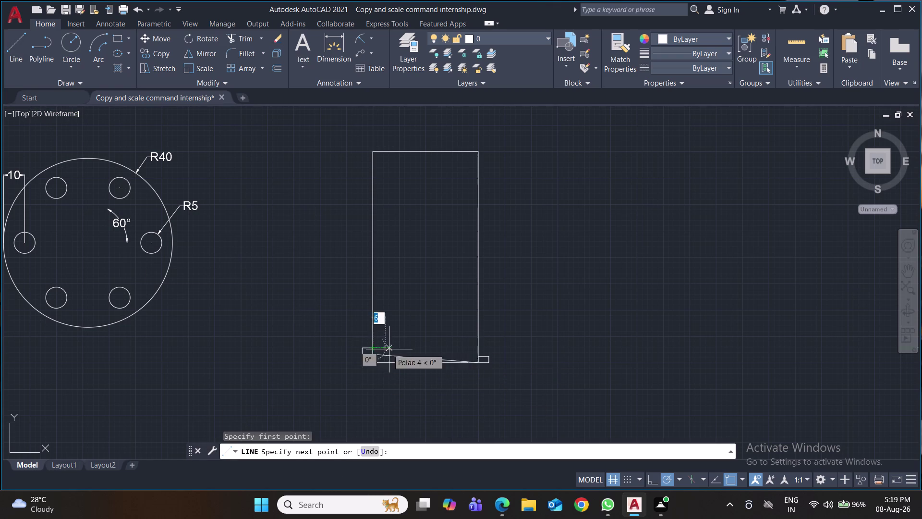
click(479, 356)
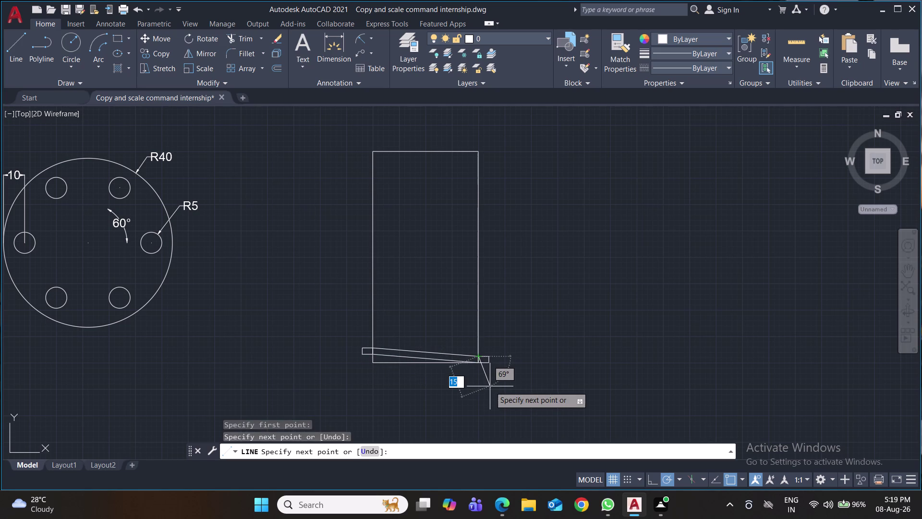
key(Return)
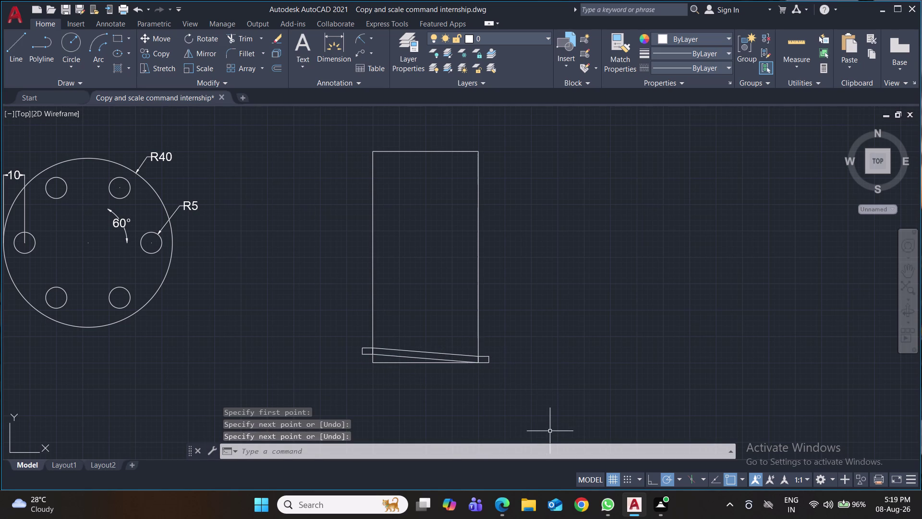
key(ctrl+s)
key(ctrl+s)
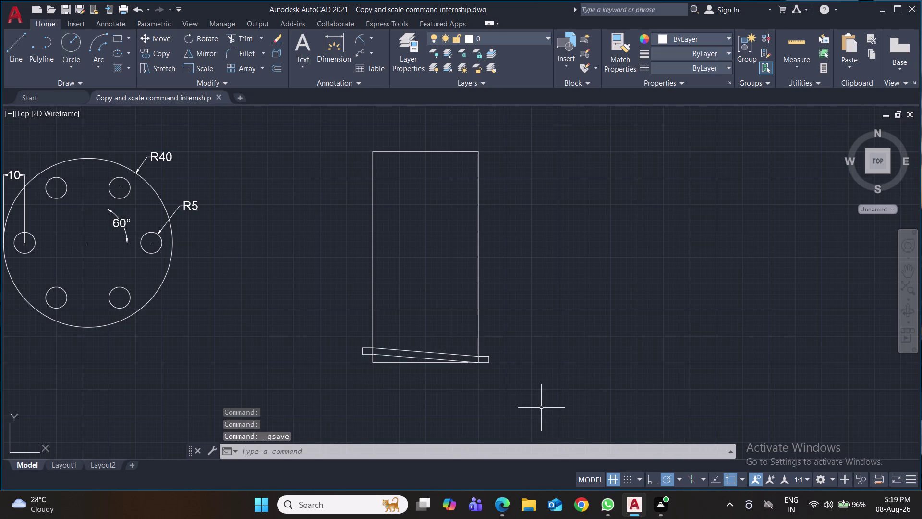
text(mu)
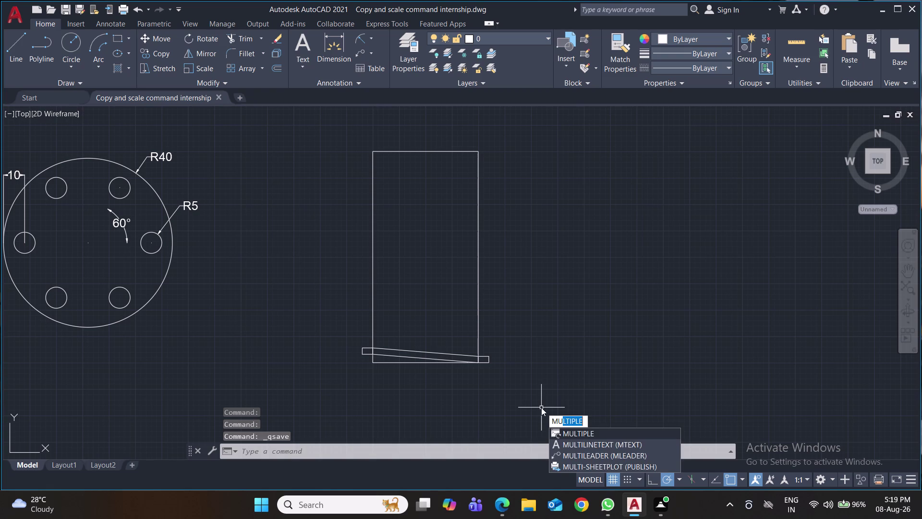
key(Return)
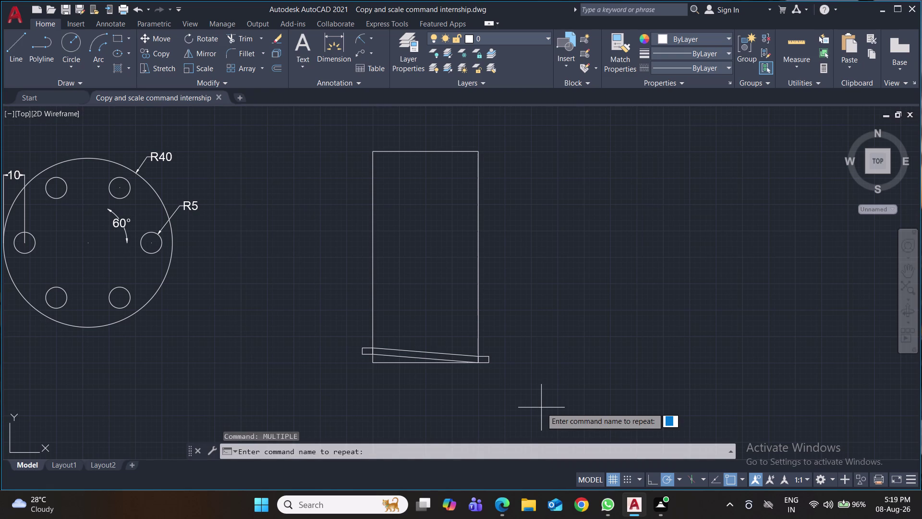
text(co)
key(Return)
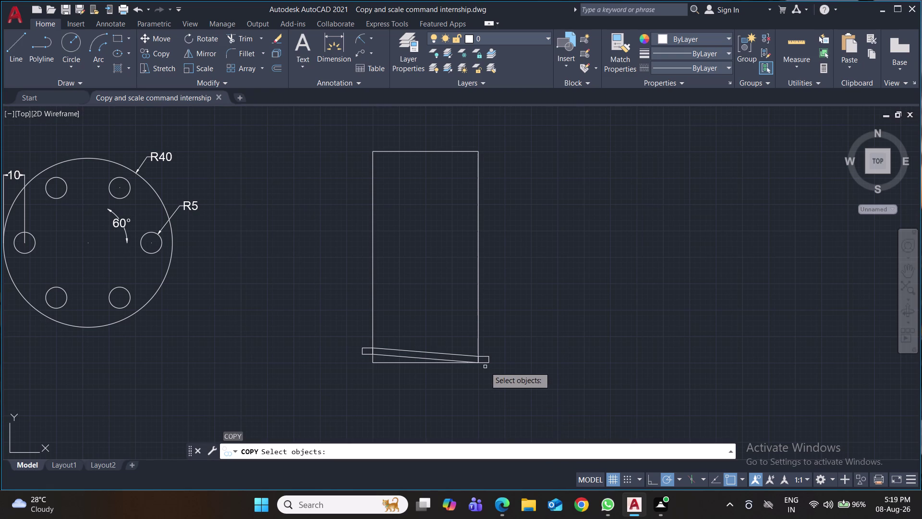
click(484, 363)
click(485, 357)
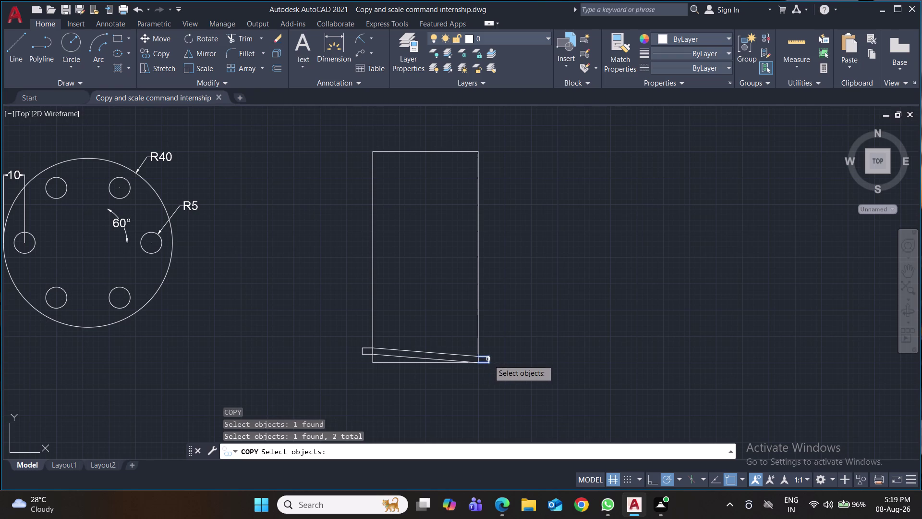
click(489, 359)
click(479, 358)
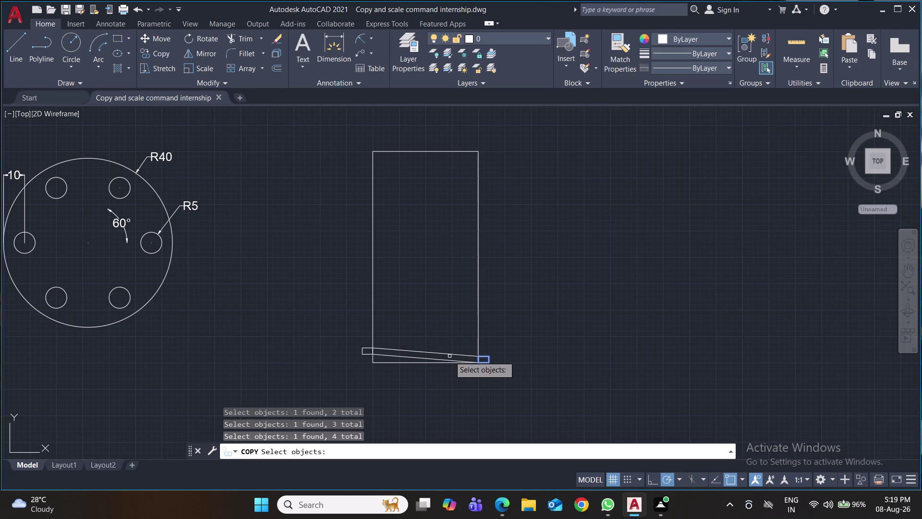
click(450, 354)
click(437, 359)
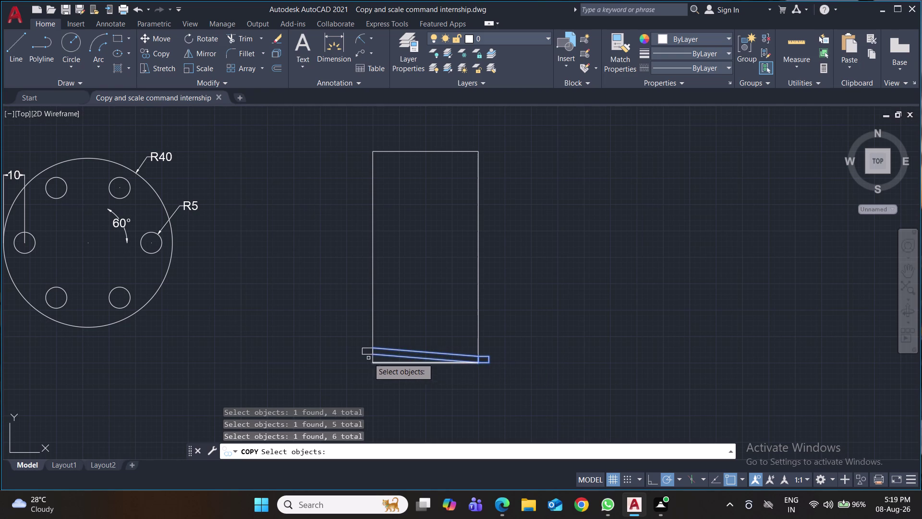
click(366, 354)
click(366, 347)
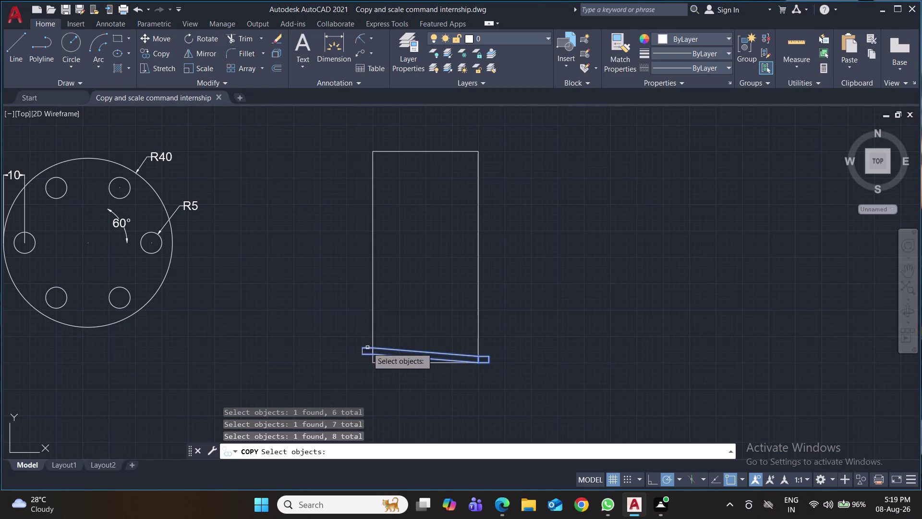
click(373, 352)
click(363, 351)
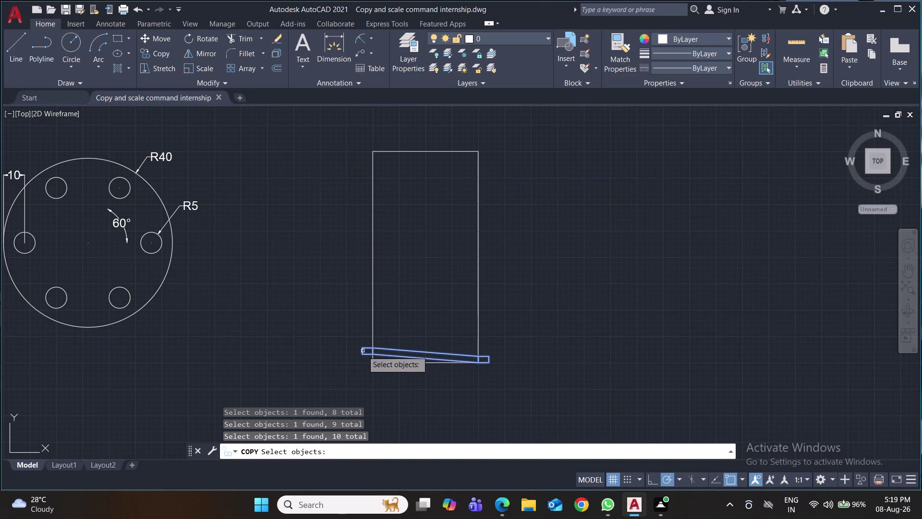
key(Return)
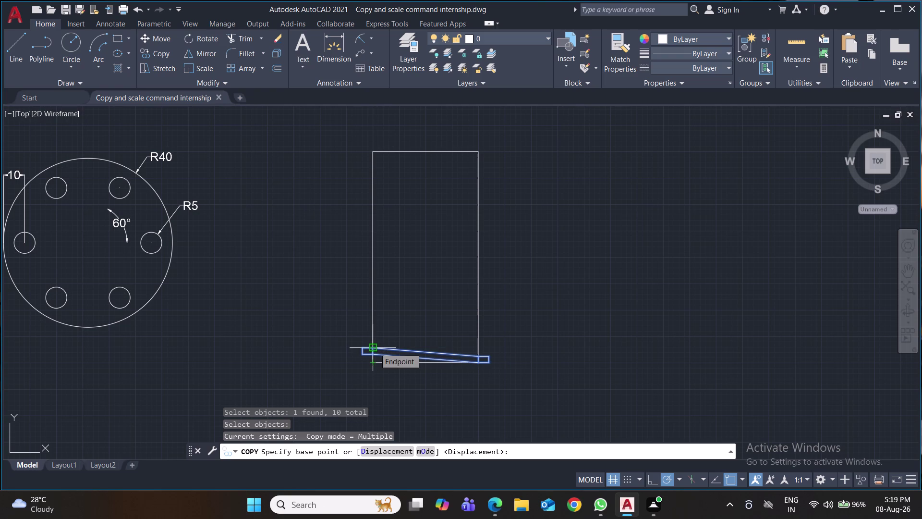
text(1)
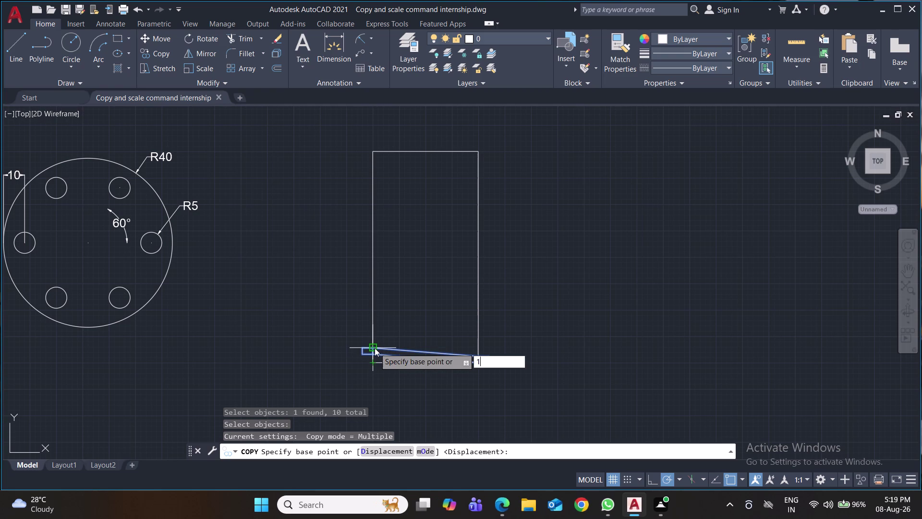
text(0)
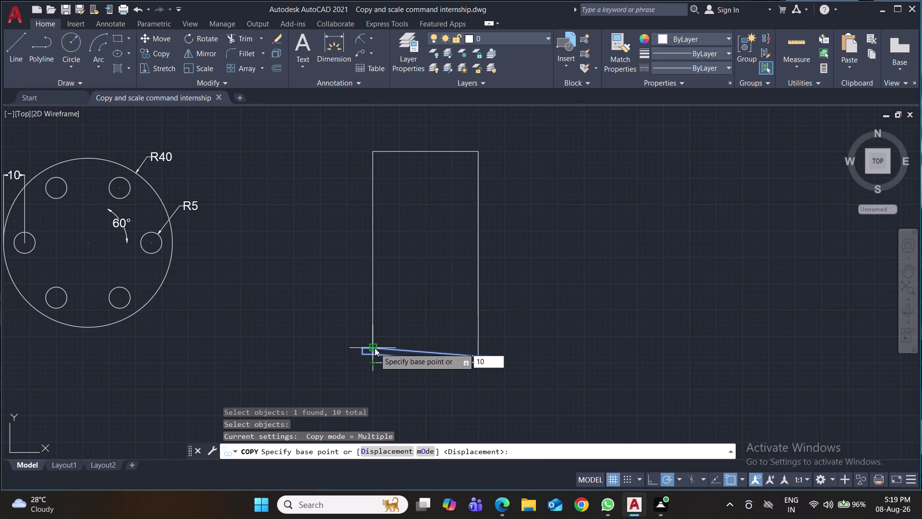
key(Return)
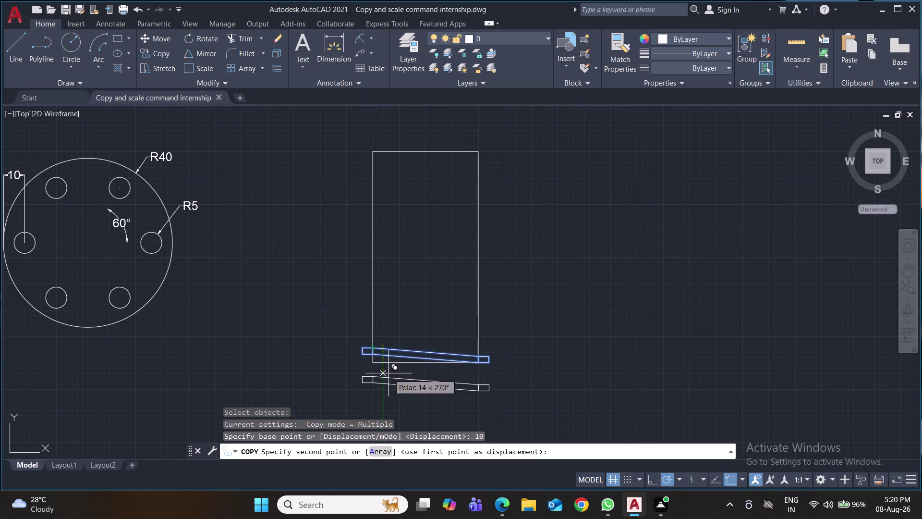
key(Escape)
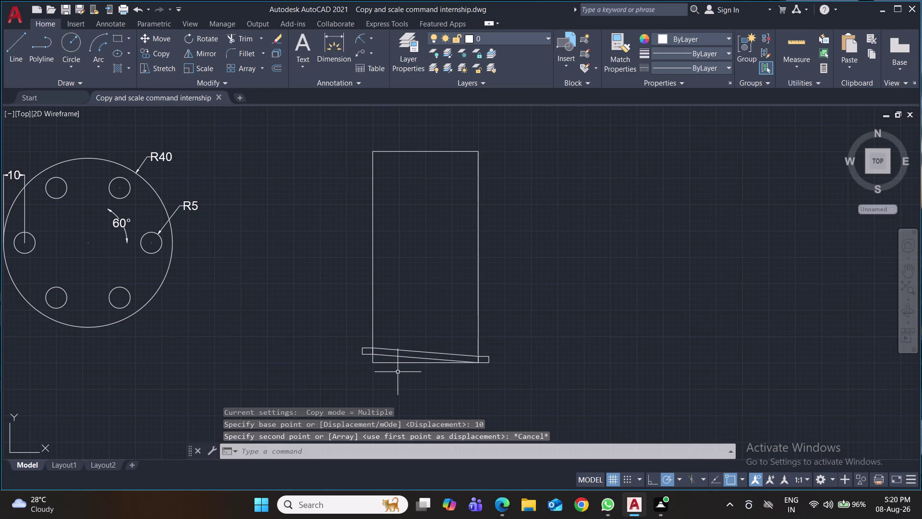
key(m)
text(u)
Start COPY and select the nine thread line pieces along the strip.
text(l)
key(Return)
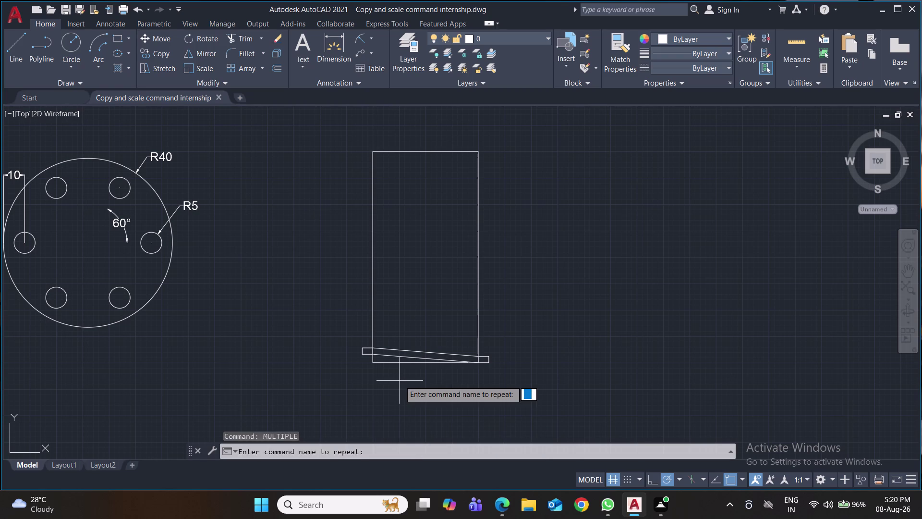
text(co)
key(Return)
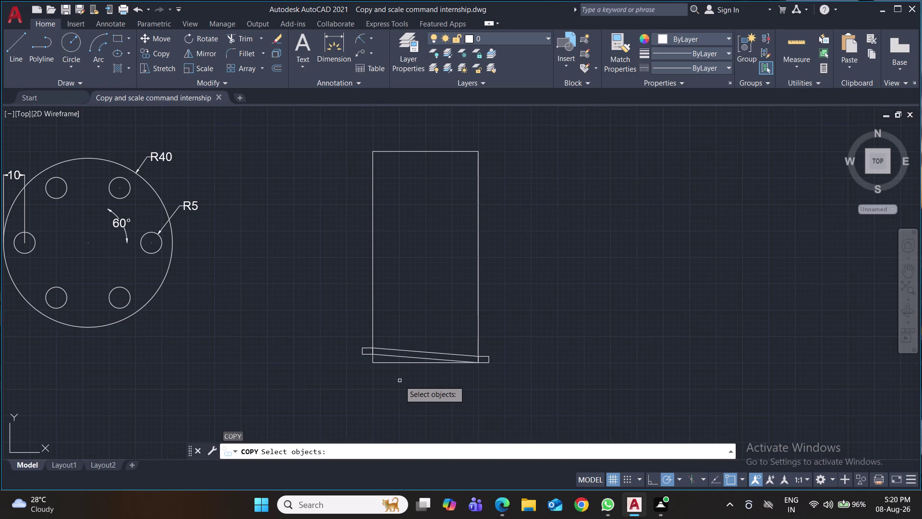
click(367, 339)
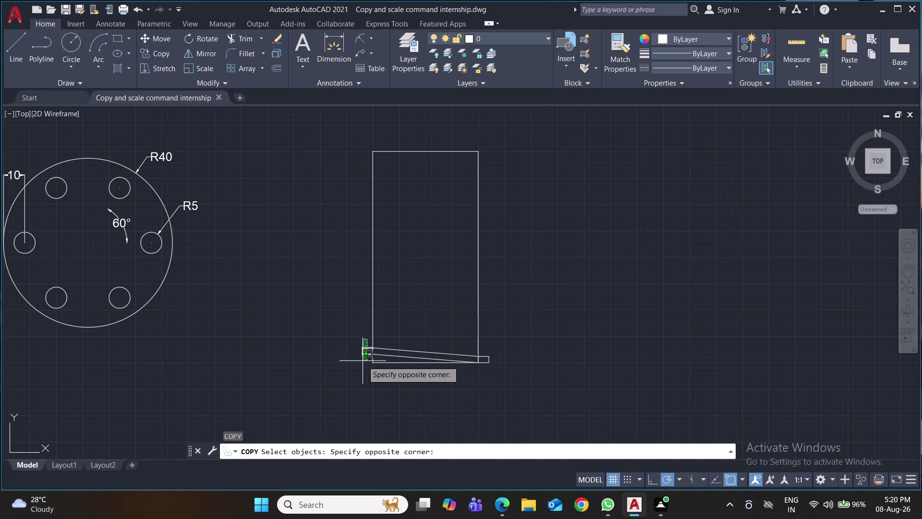
click(363, 360)
click(379, 349)
click(378, 355)
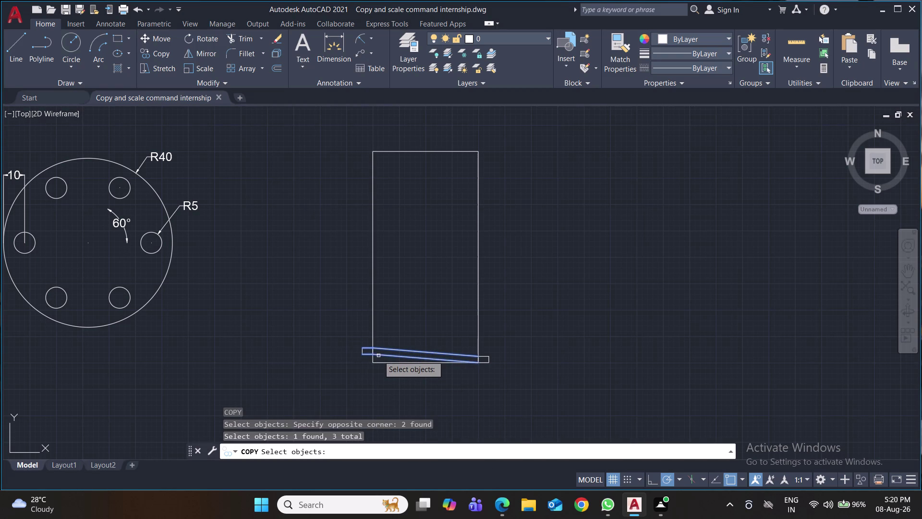
click(373, 352)
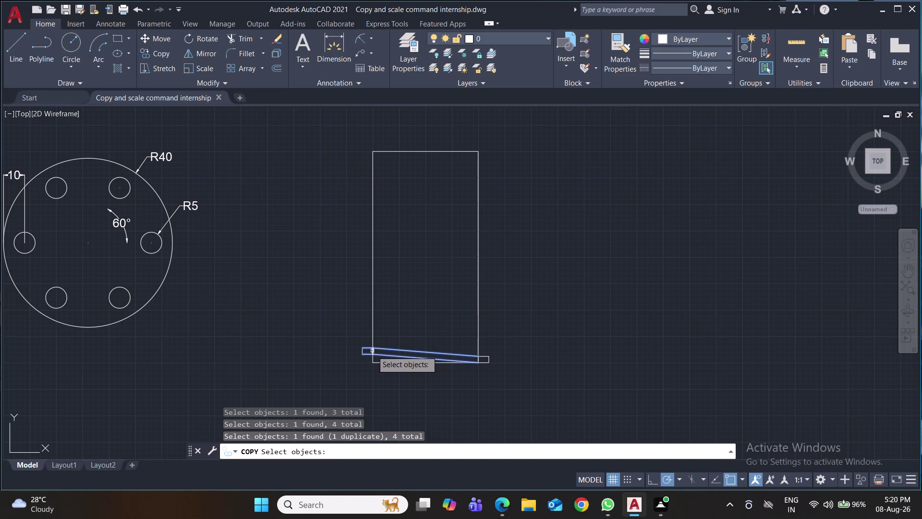
click(372, 351)
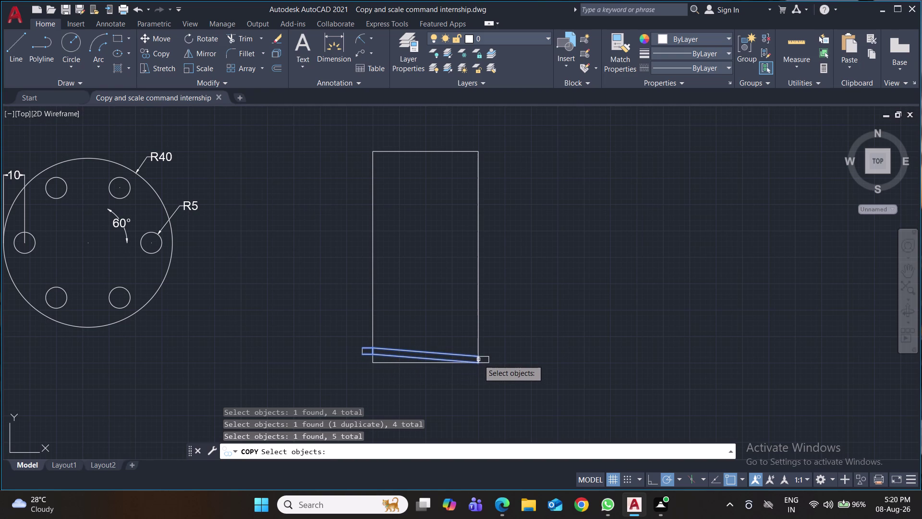
click(478, 359)
click(482, 357)
click(487, 362)
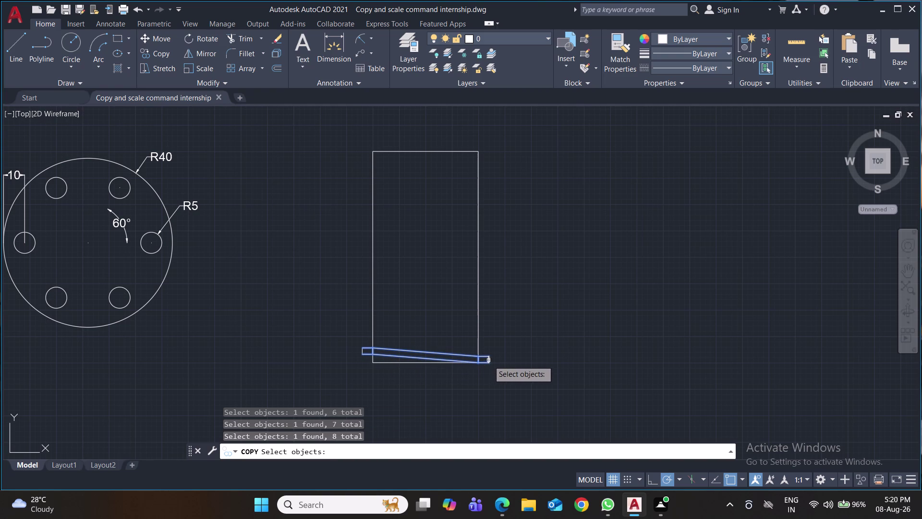
click(488, 360)
key(Return)
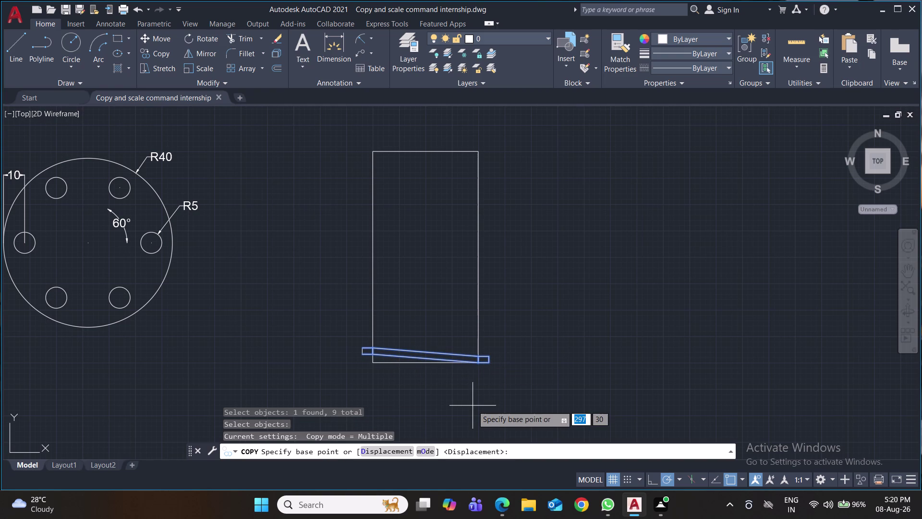
Set the base point at the thread's left end and choose the Array option.
click(374, 355)
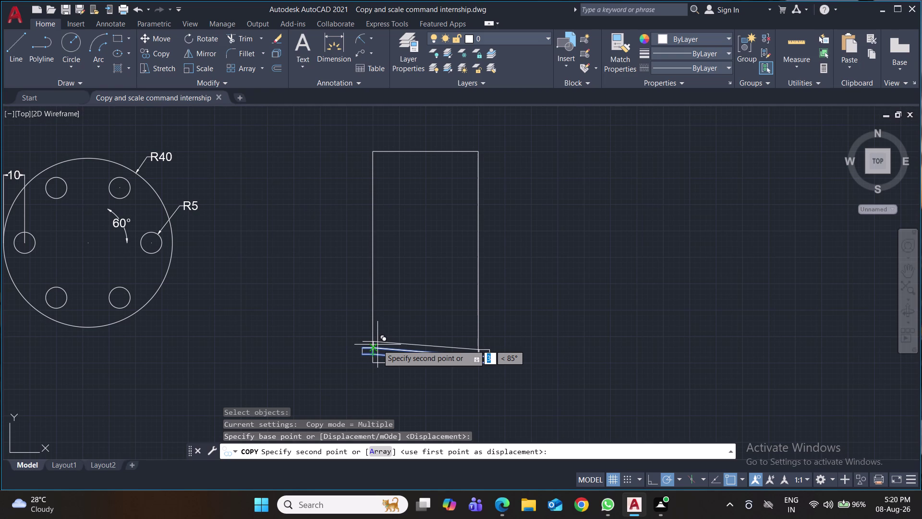
key(a)
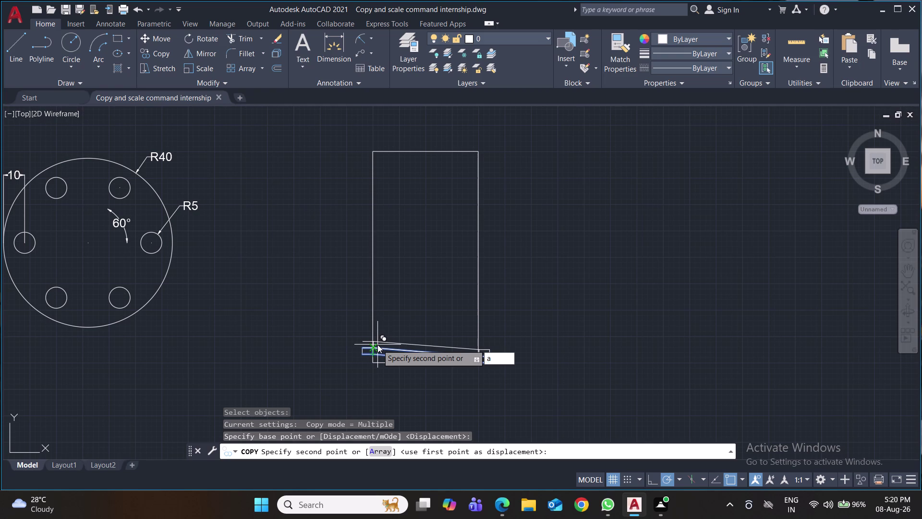
key(Return)
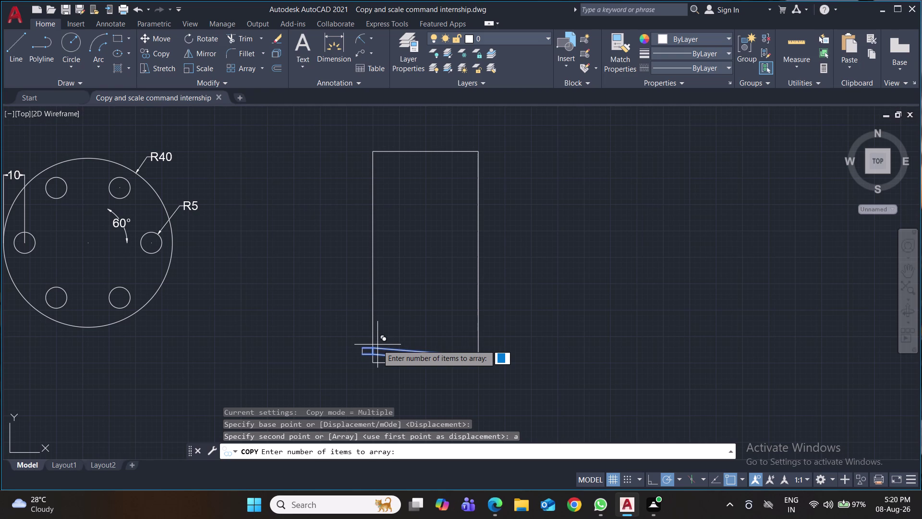
Array the thread strip into 10 items spaced 10 apart, then end COPY.
text(10)
key(Return)
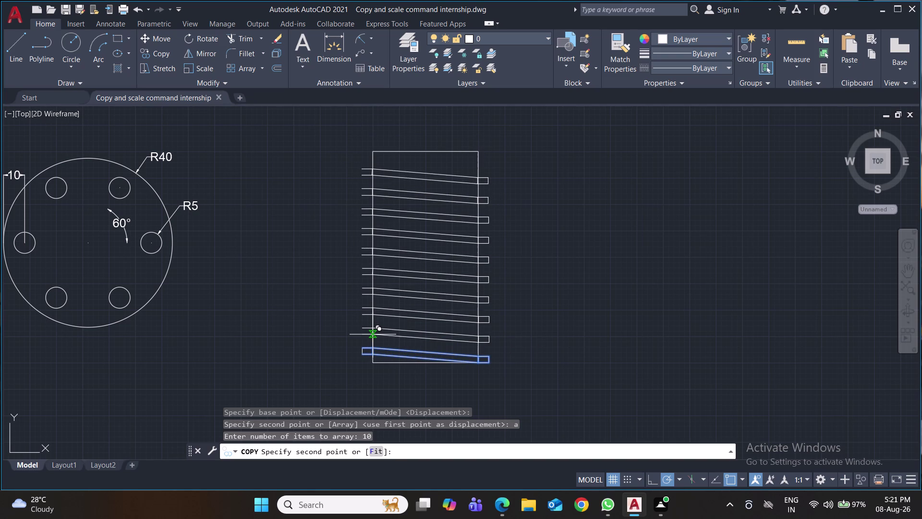
text(10)
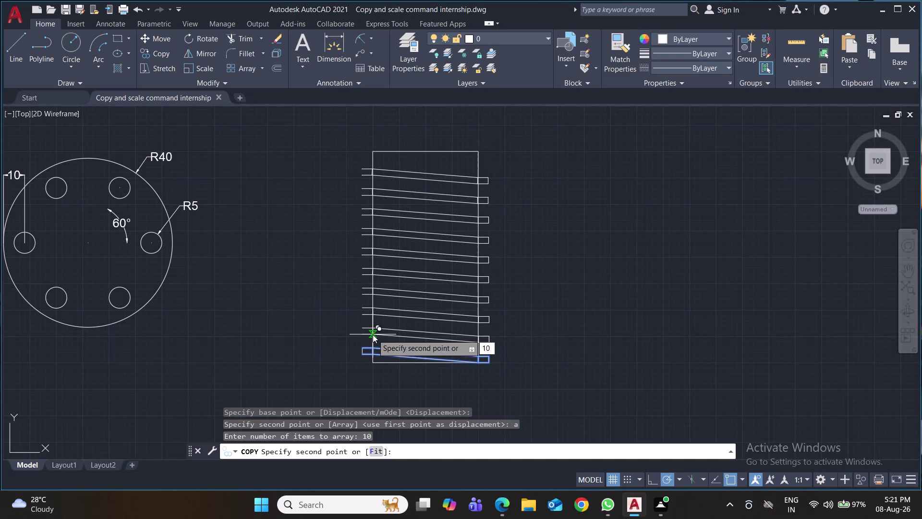
key(Return)
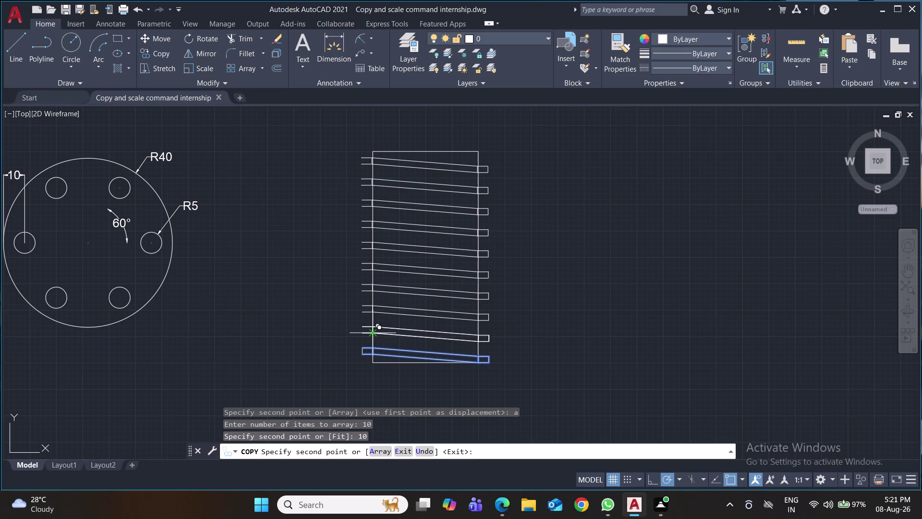
click(372, 334)
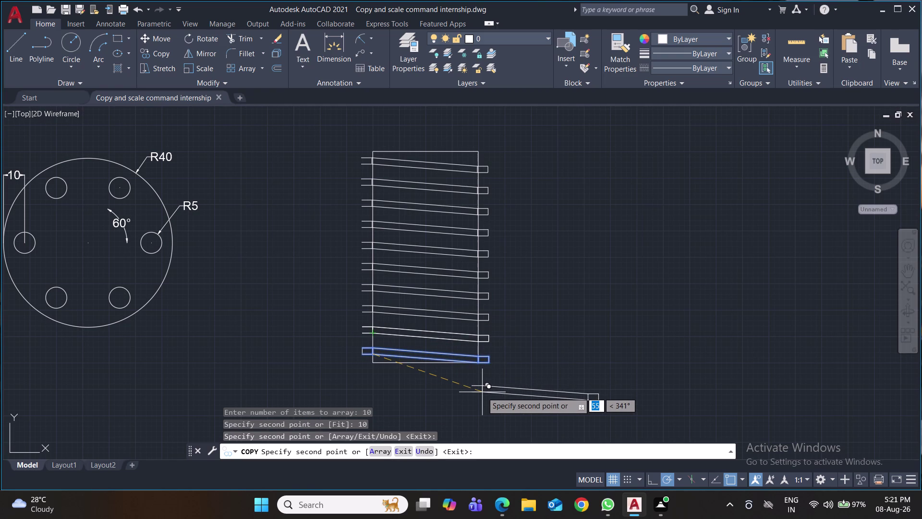
key(Escape)
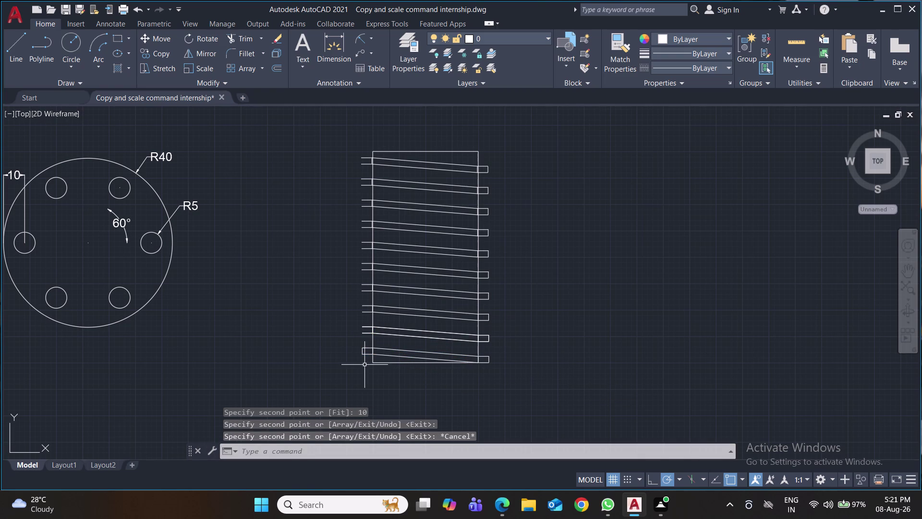
scroll(up, 3)
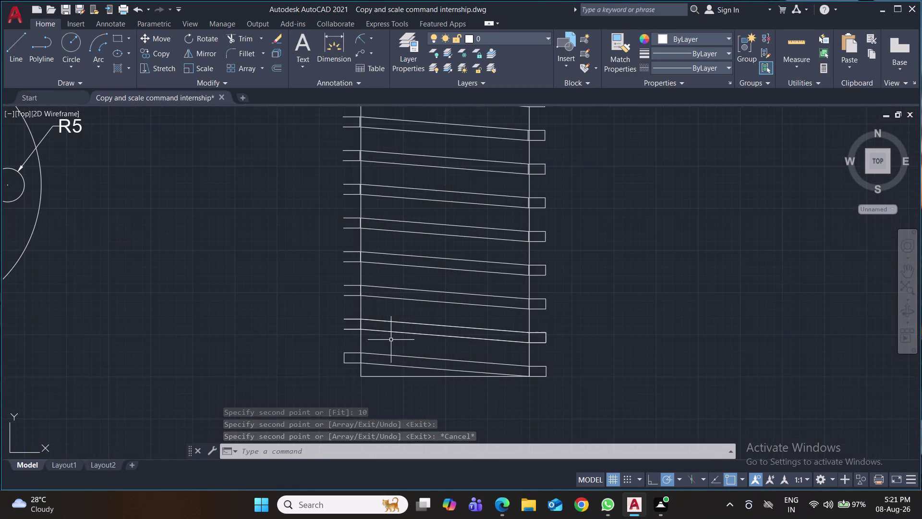
Zoom the view, then undo the zoom and the arrayed thread copies.
scroll(up, 3)
scroll(down, 3)
scroll(down, 3)
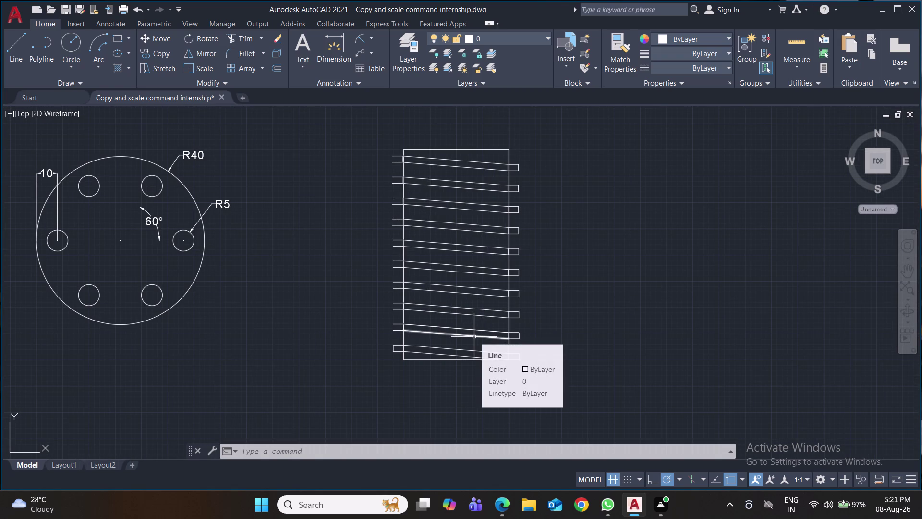
key(ctrl+z)
key(ctrl+z)
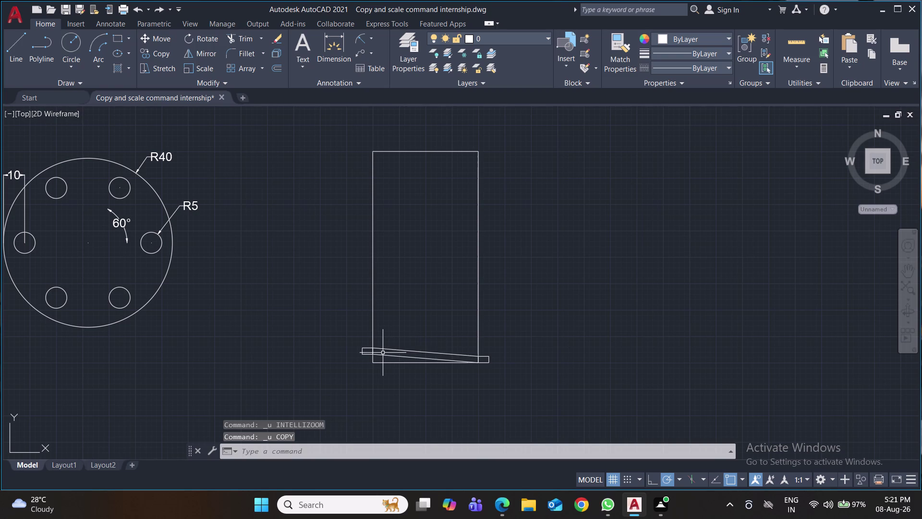
Start COPY and select all the lines of the slanted thread strip.
text(cop)
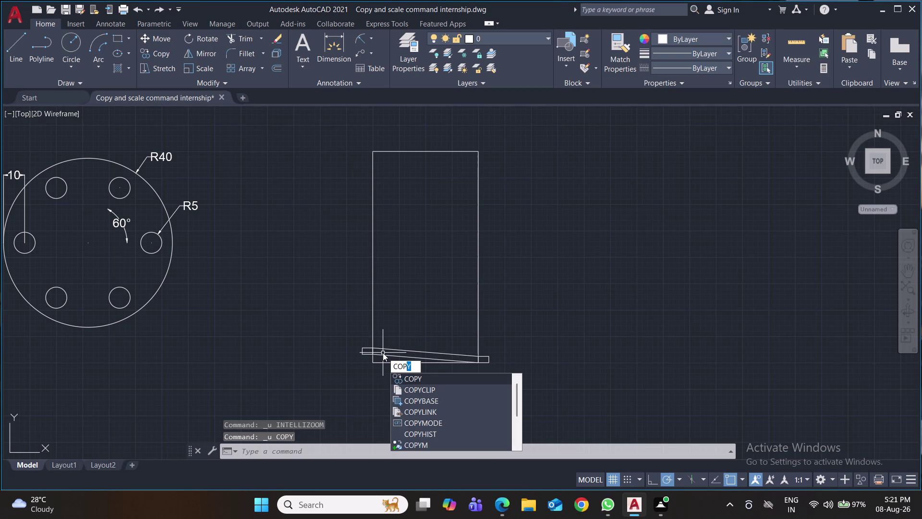
key(Return)
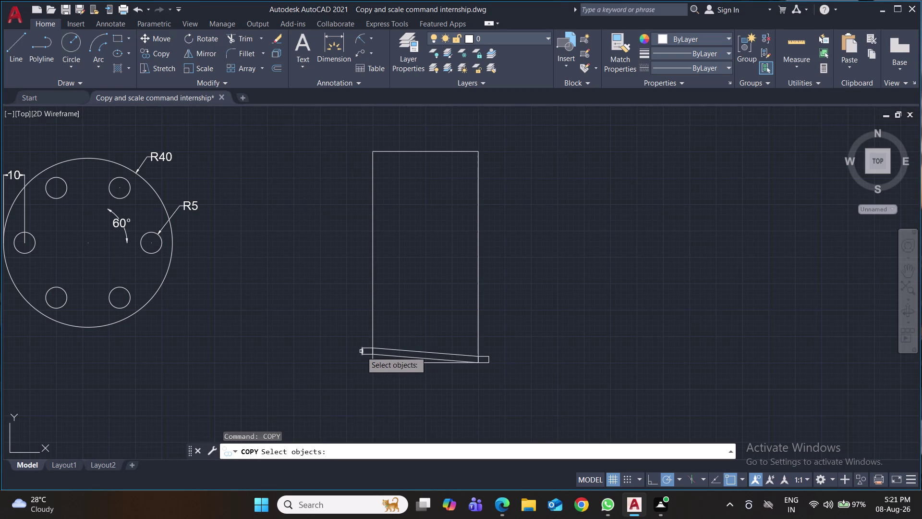
click(362, 351)
click(367, 348)
click(367, 356)
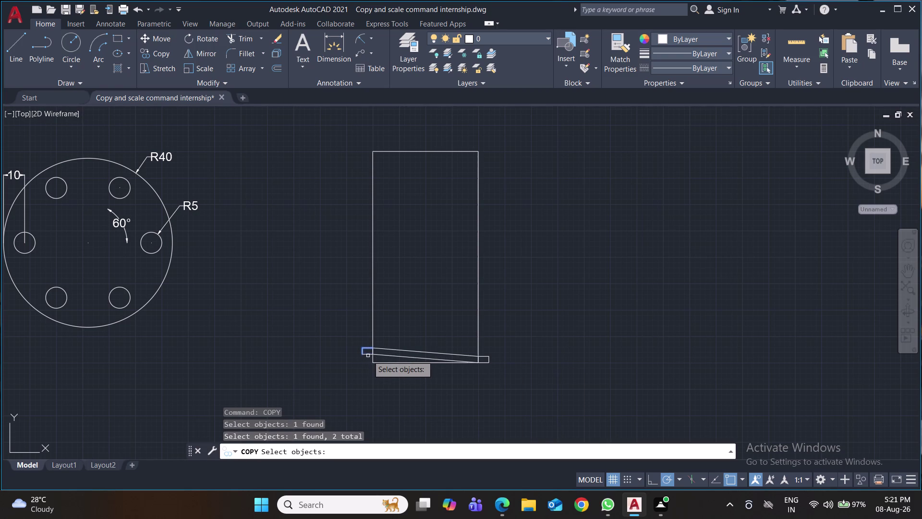
click(374, 352)
click(376, 355)
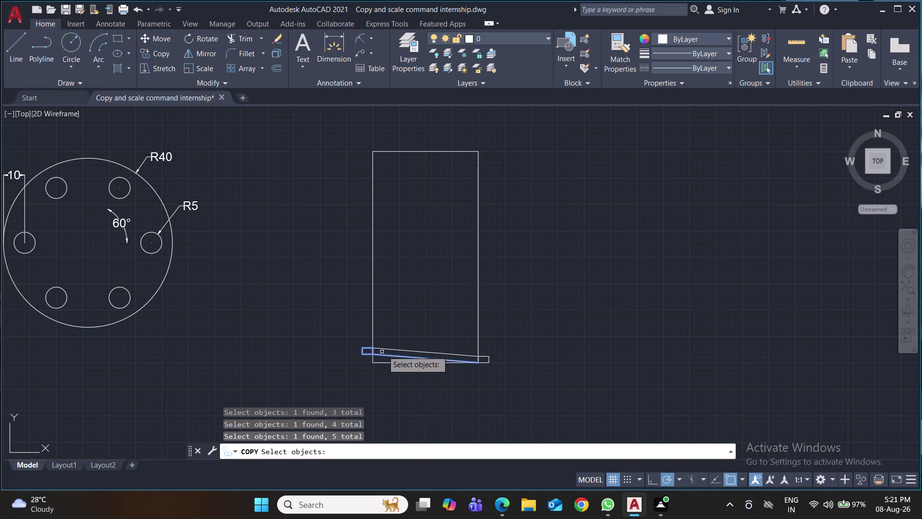
click(387, 349)
click(478, 359)
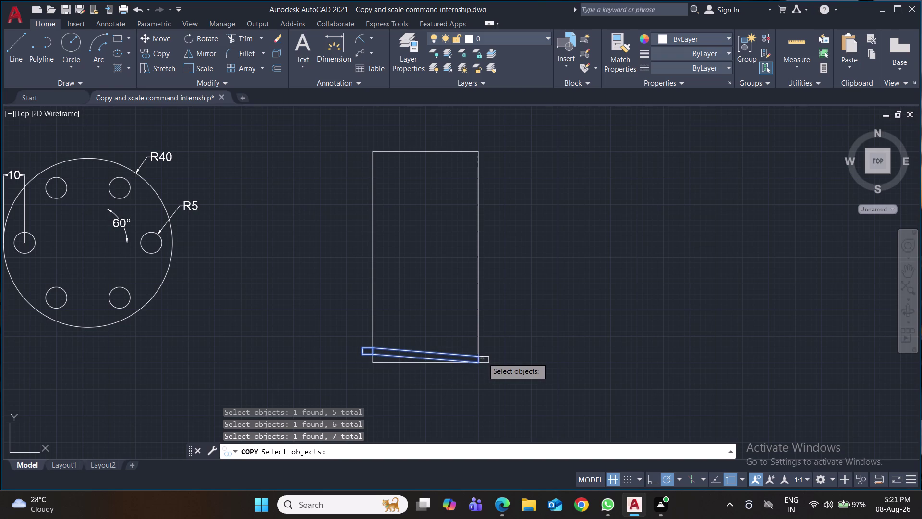
click(485, 356)
click(489, 359)
click(483, 364)
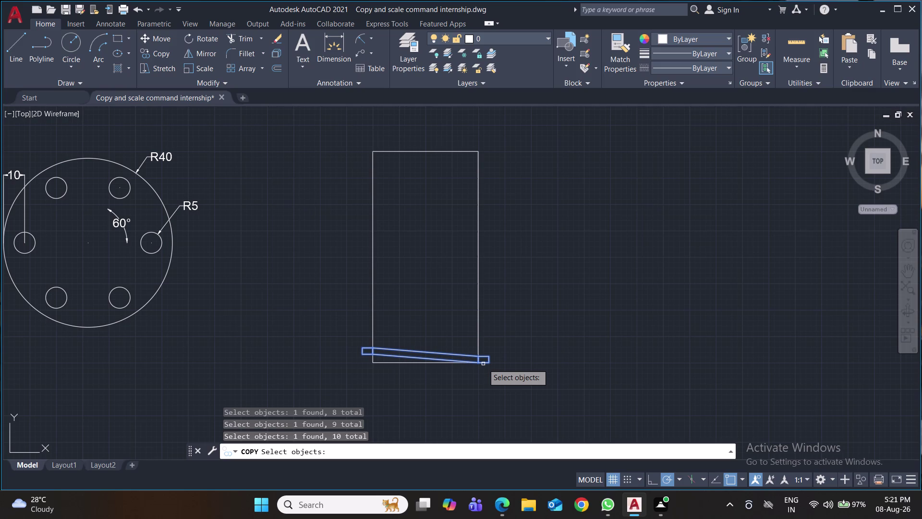
key(Return)
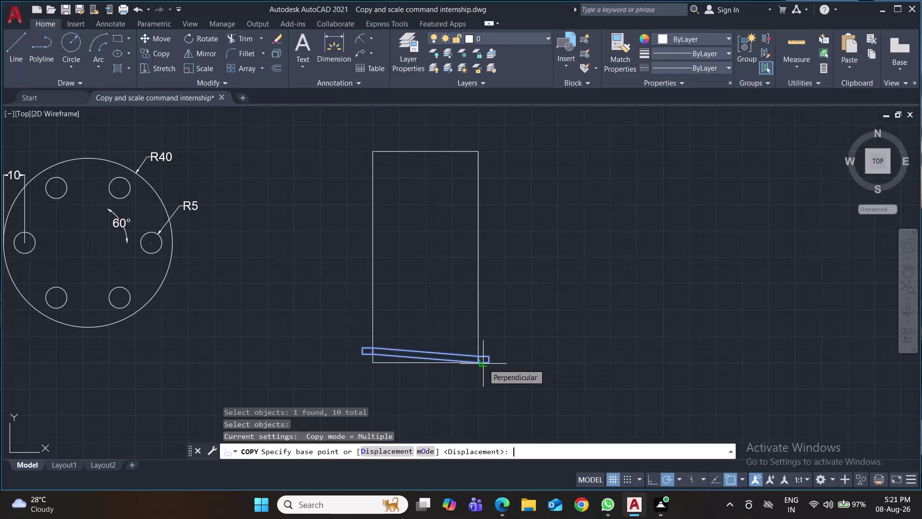
Array the strip upward into 10 copies spaced 10 apart, then save.
click(371, 357)
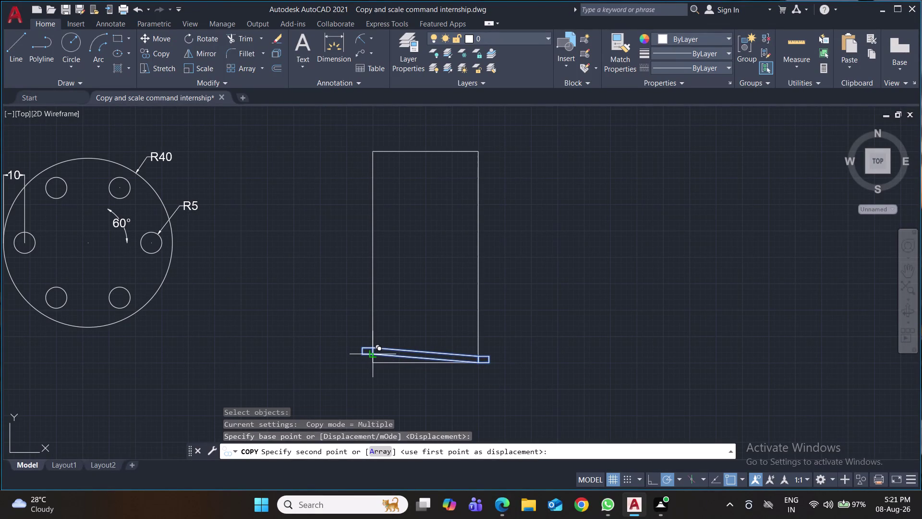
key(a)
key(Return)
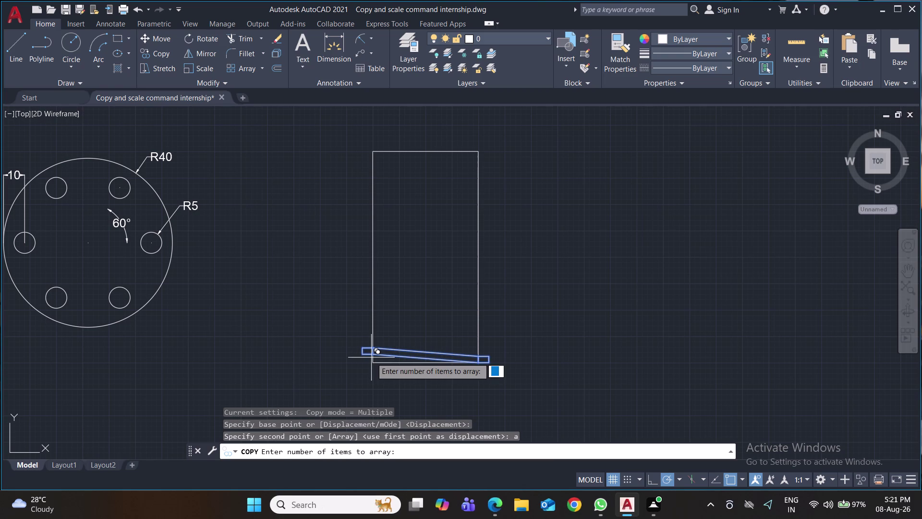
text(10)
key(Return)
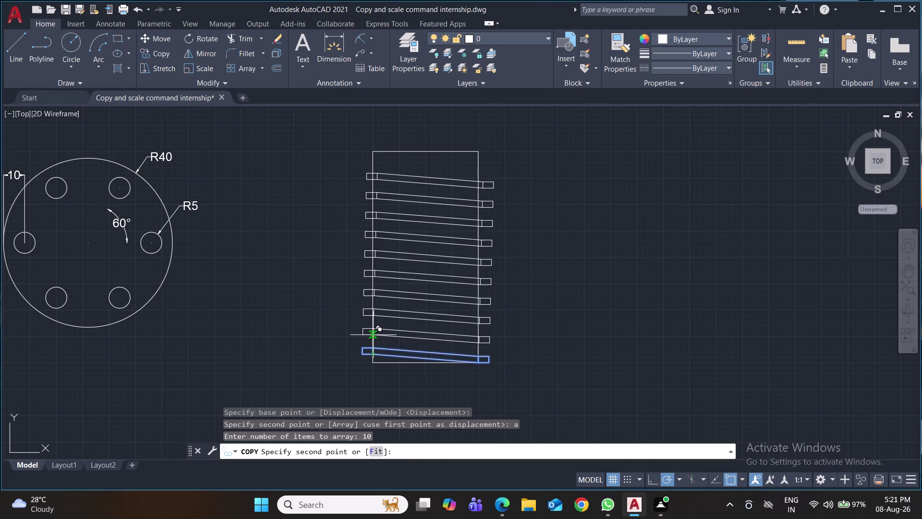
text(10)
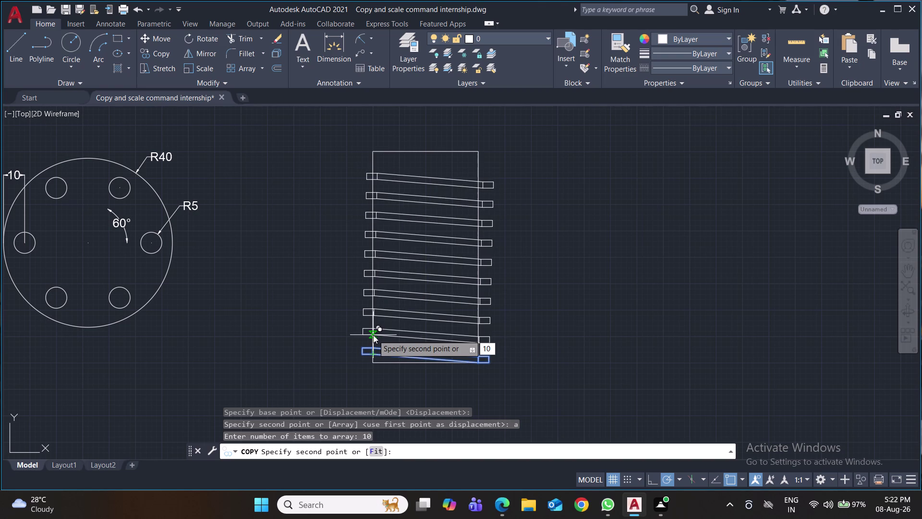
key(Return)
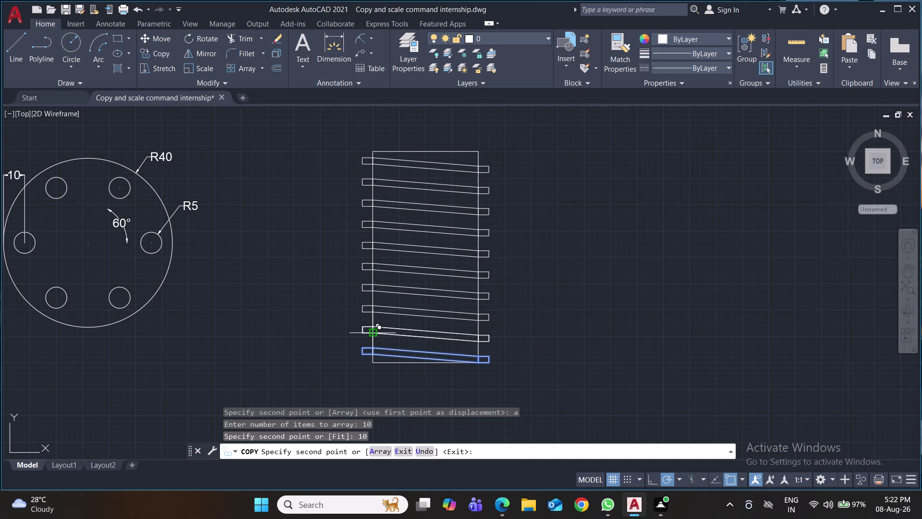
key(Return)
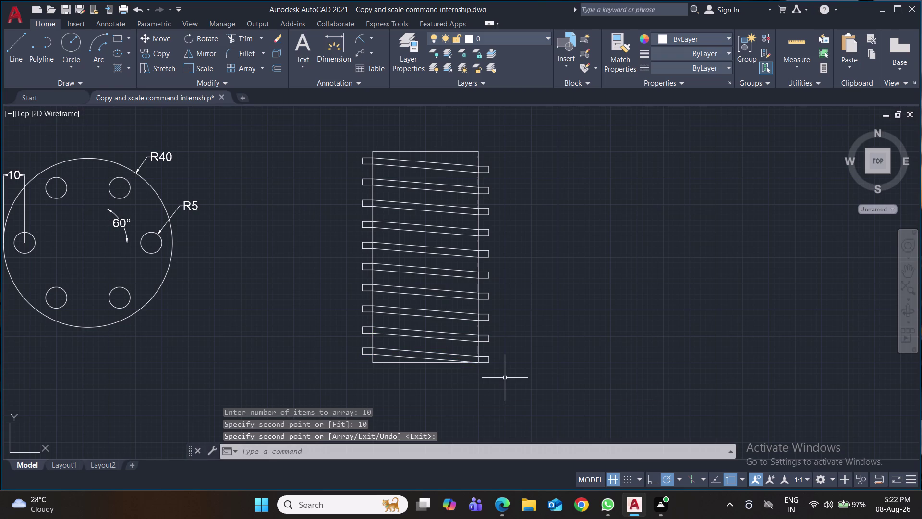
key(ctrl+s)
key(ctrl+s)
key(ctrl+s)
Dimension the rectangle's height as 100 on its left side.
key(ctrl+s)
key(ctrl+s)
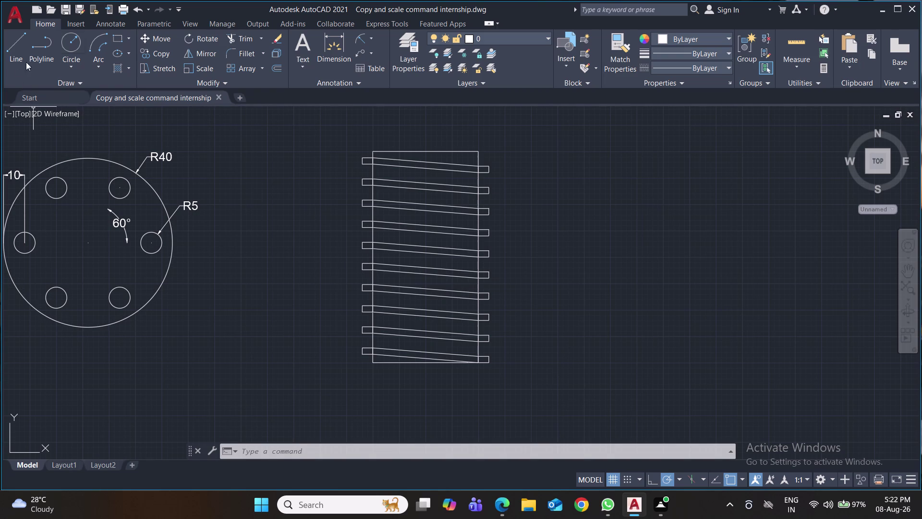
click(373, 40)
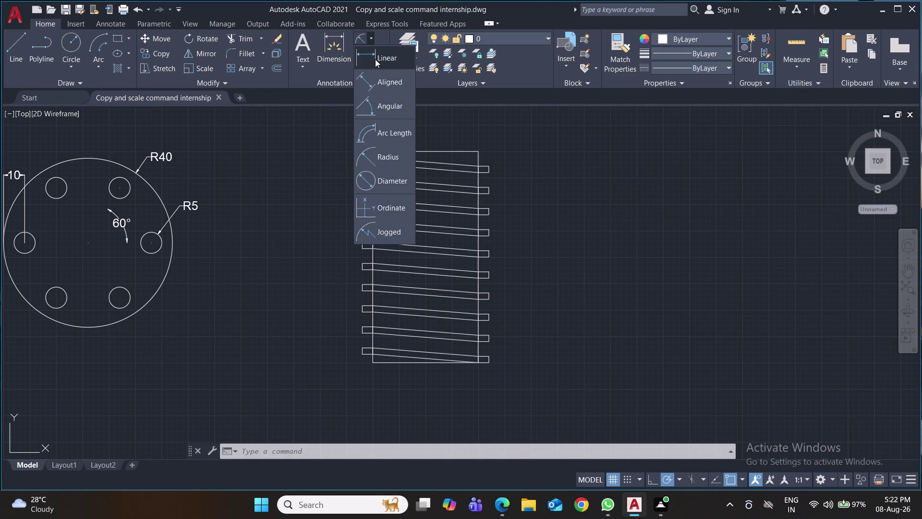
click(379, 58)
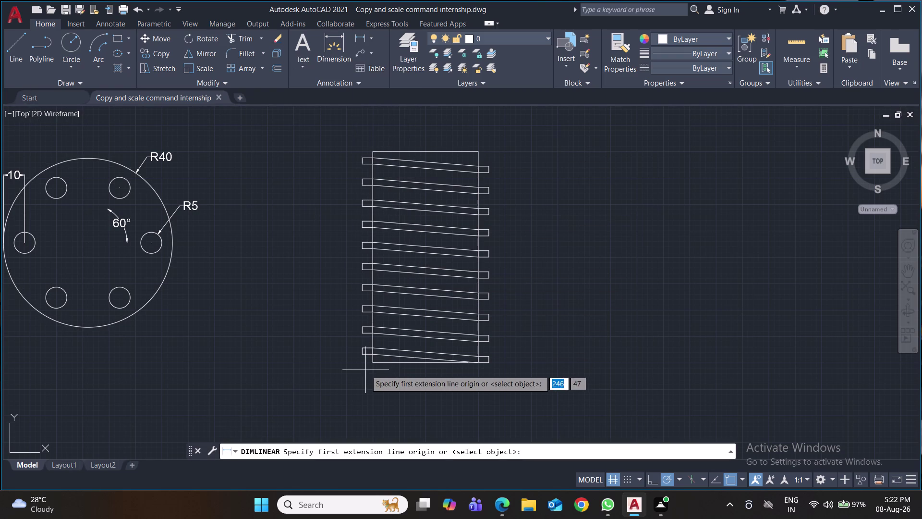
click(373, 364)
click(371, 151)
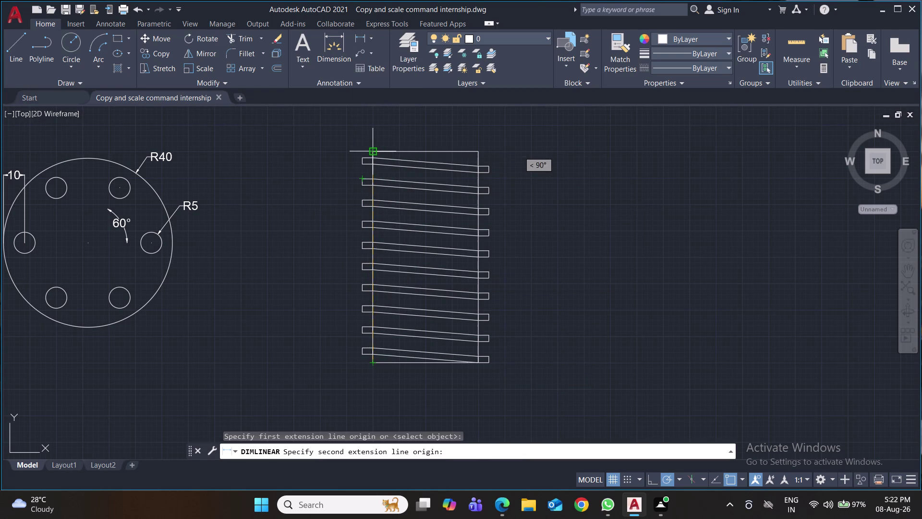
click(330, 155)
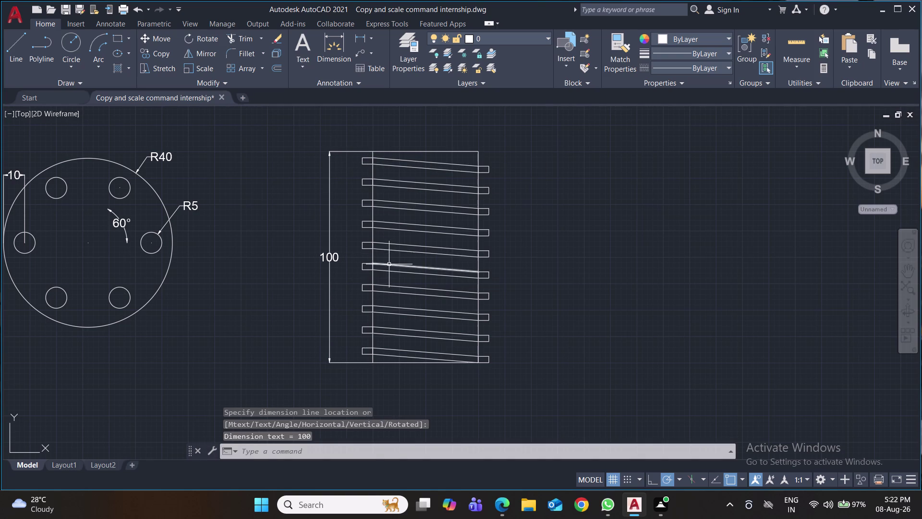
Add a 50 width dimension above the rectangle.
key(space)
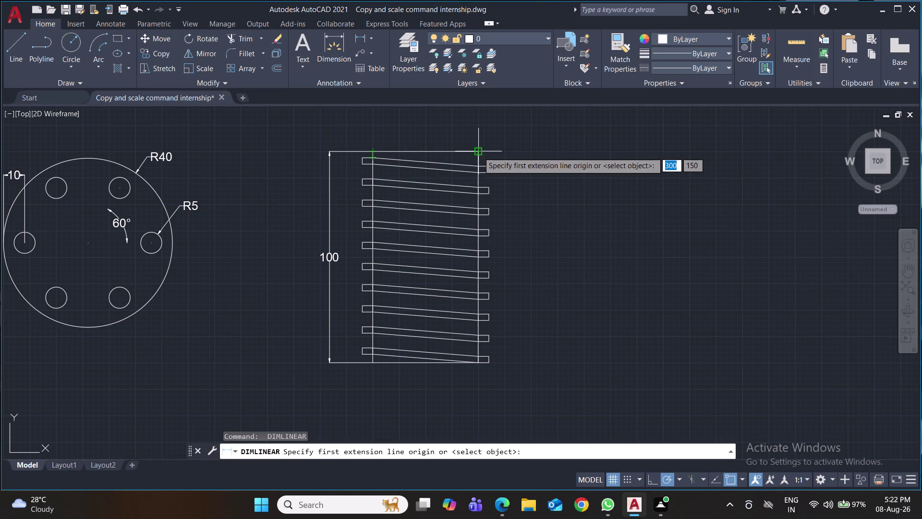
click(479, 152)
click(370, 149)
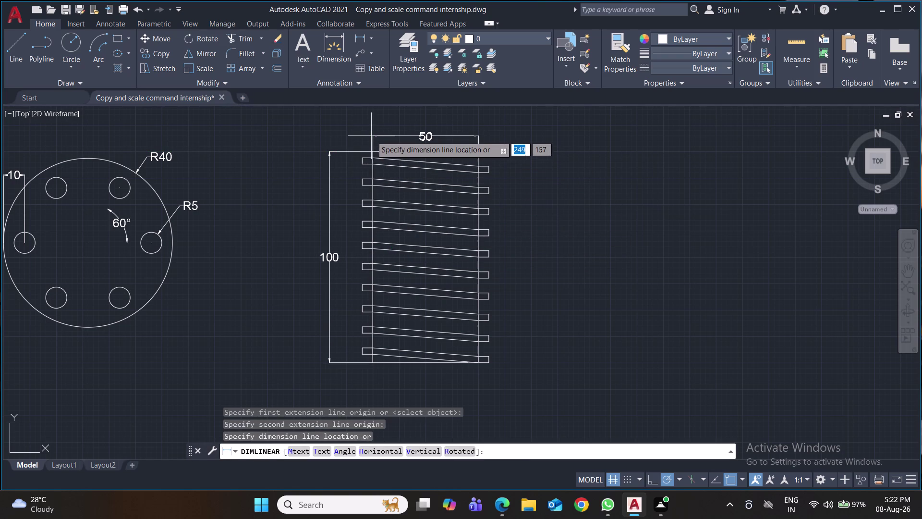
click(370, 131)
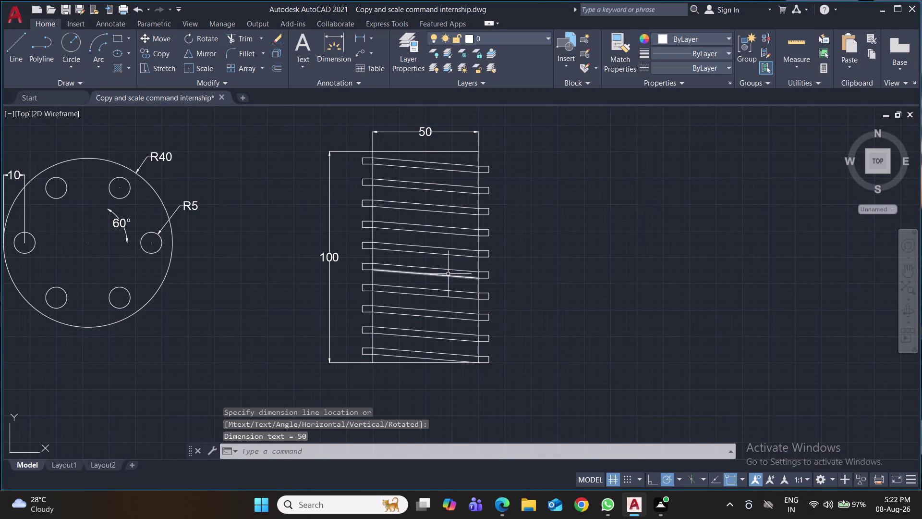
key(space)
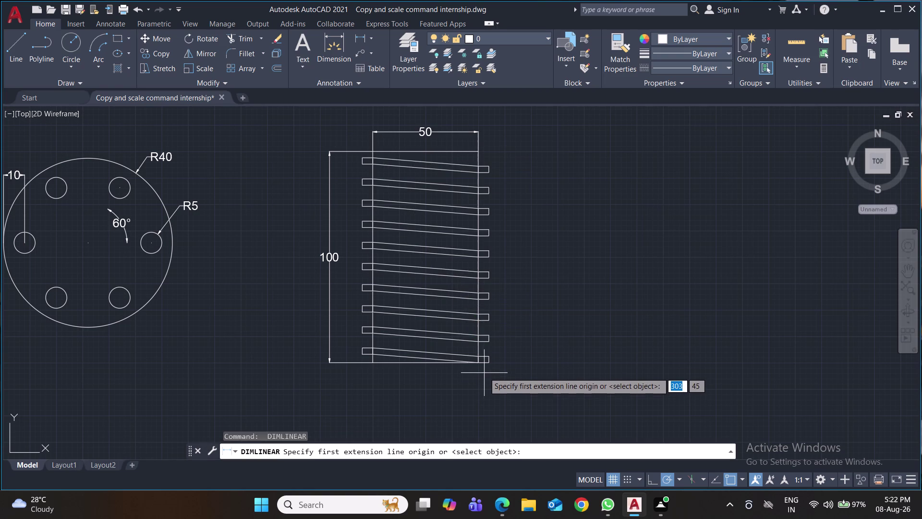
Dimension the bottom strip overhangs: 3 at bottom right, 5 below, 4 at bottom left.
click(489, 353)
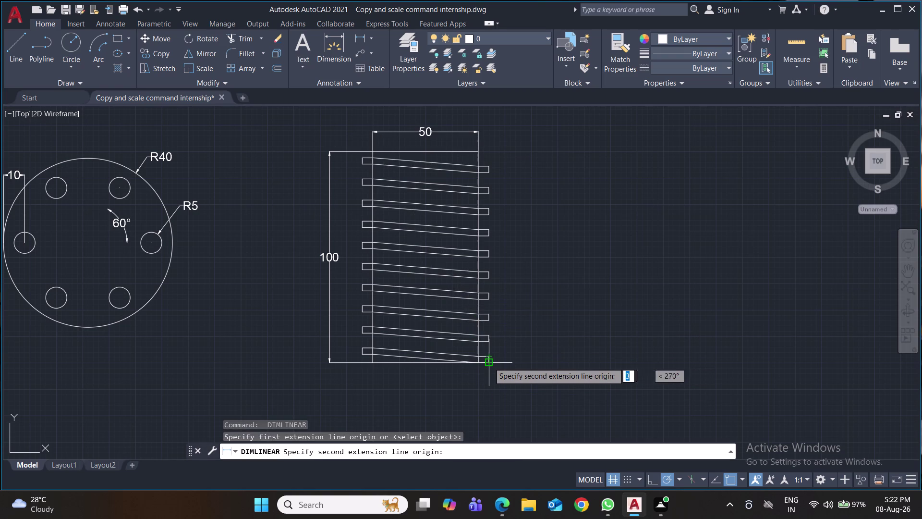
click(489, 362)
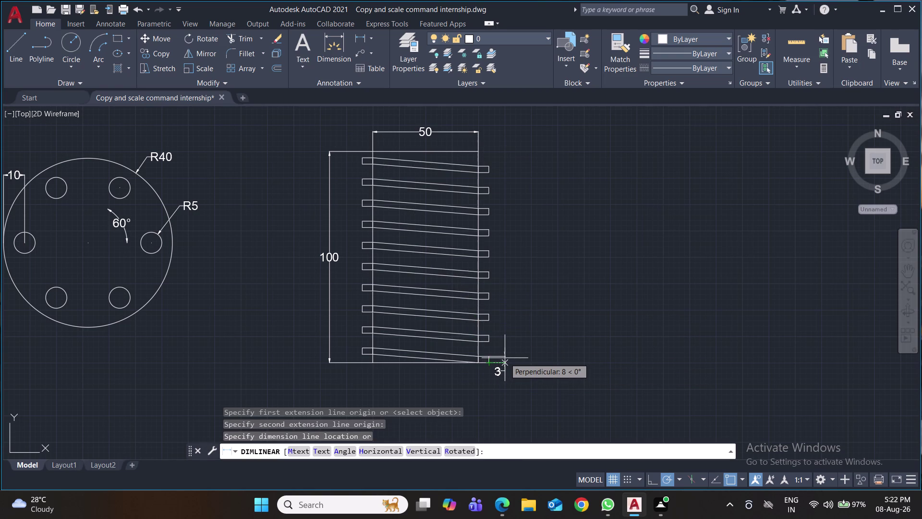
click(512, 359)
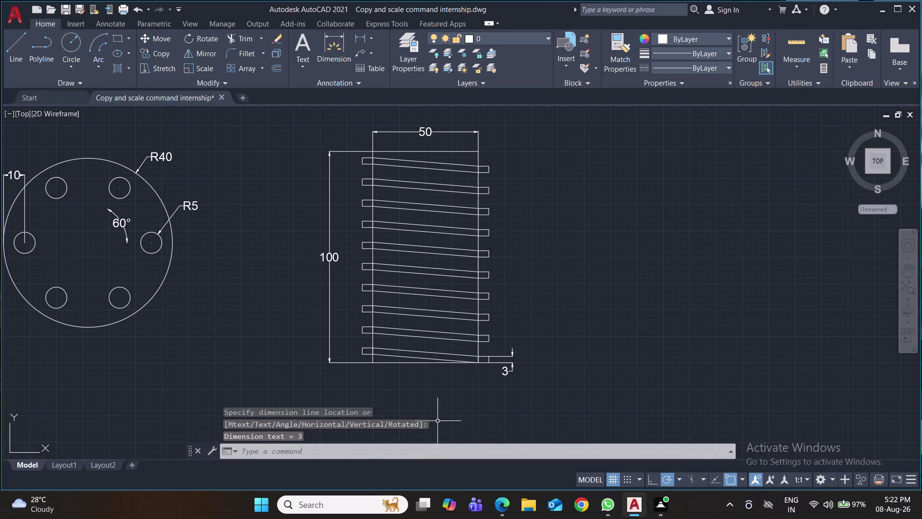
key(space)
click(486, 365)
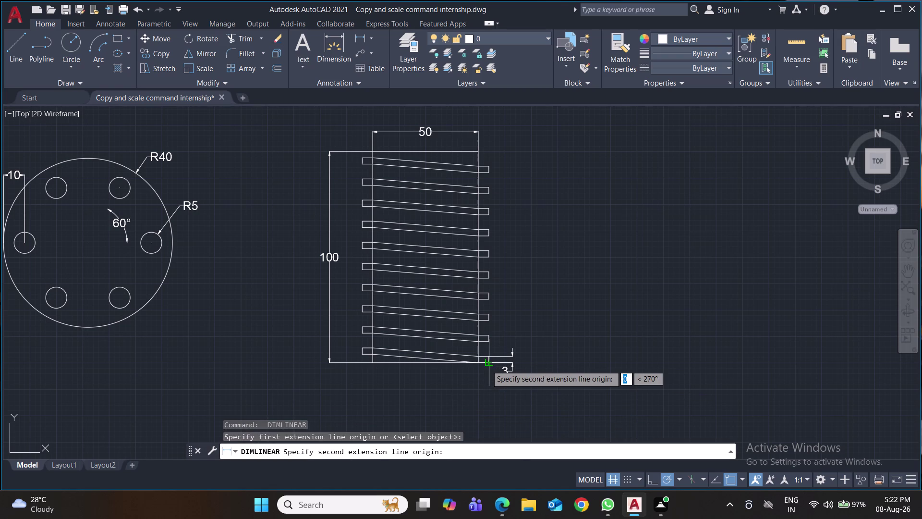
click(477, 364)
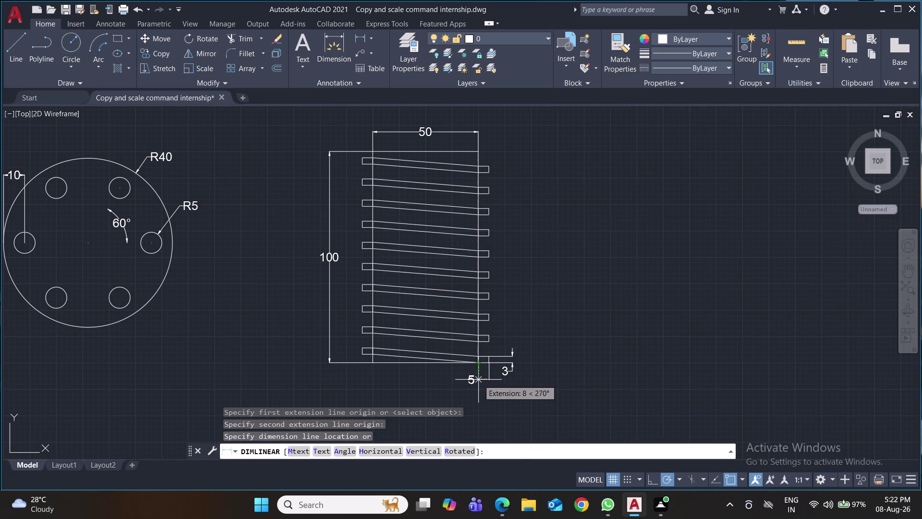
click(478, 380)
key(space)
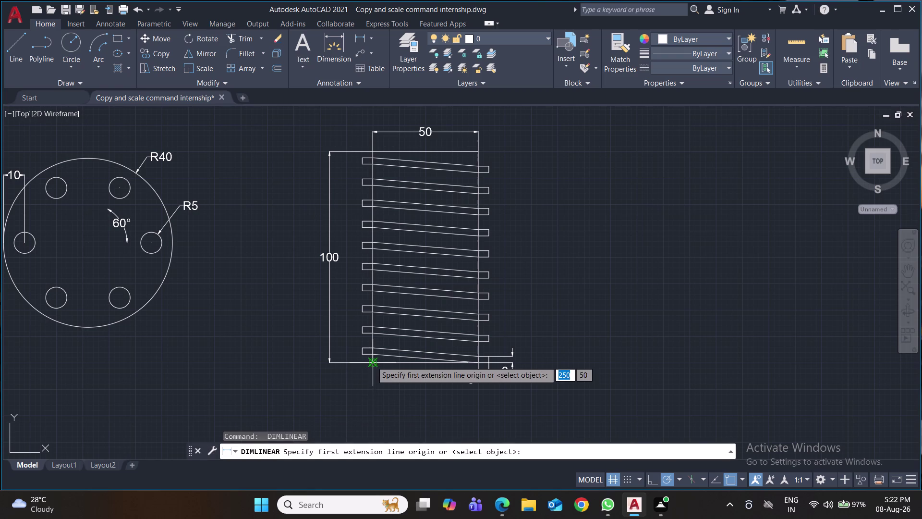
click(372, 361)
click(372, 355)
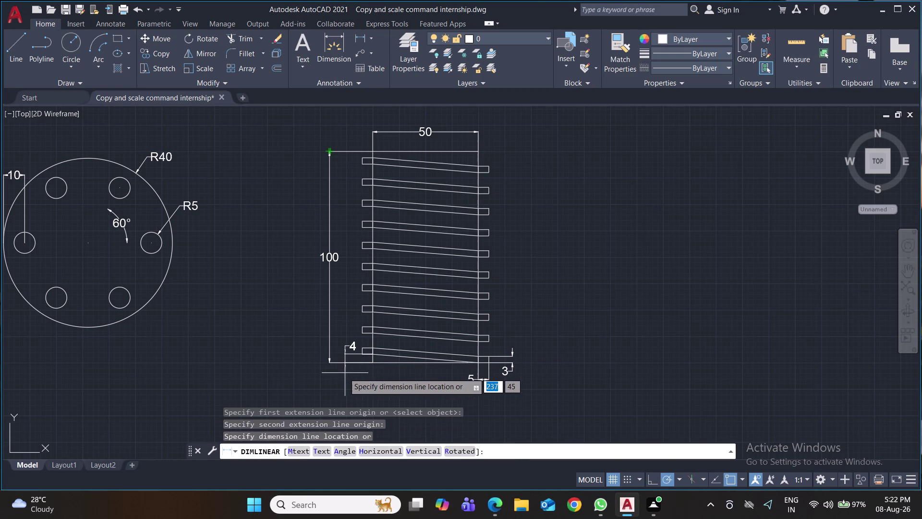
click(339, 374)
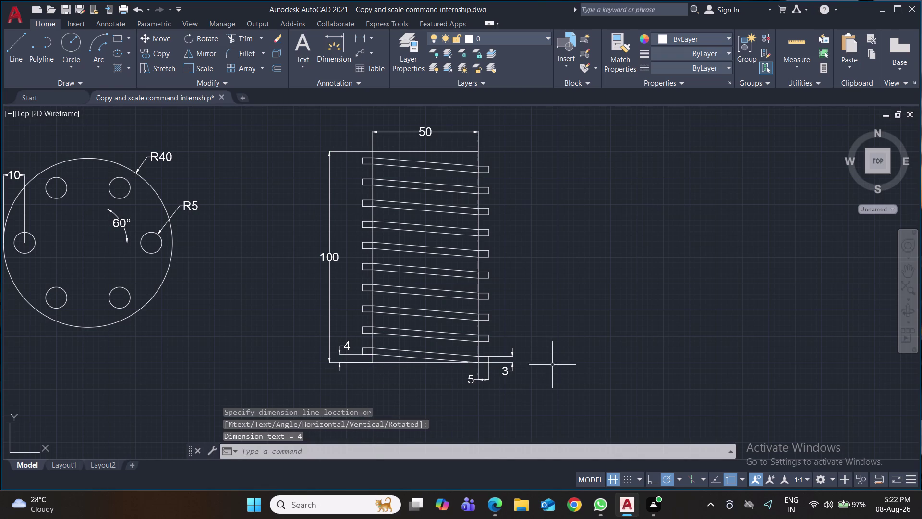
Attempt a thread pitch dimension twice and cancel both misplaced tries.
key(space)
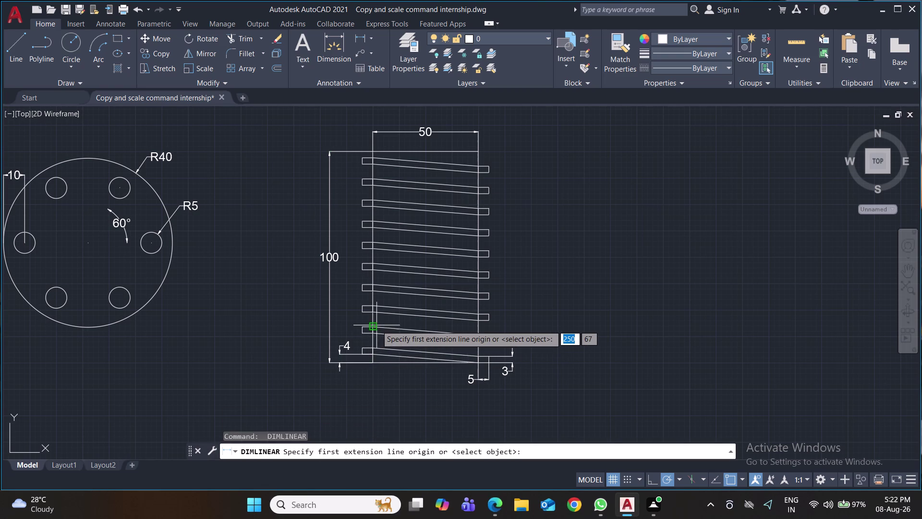
click(372, 347)
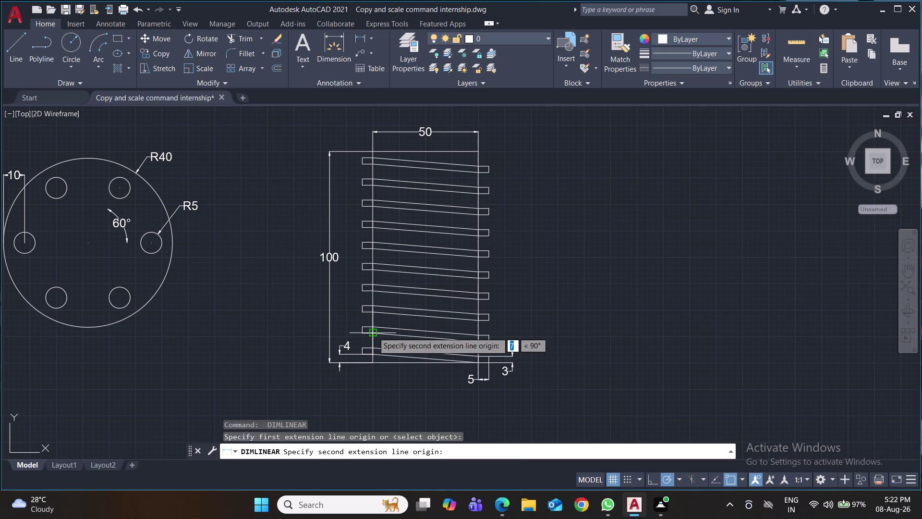
click(374, 334)
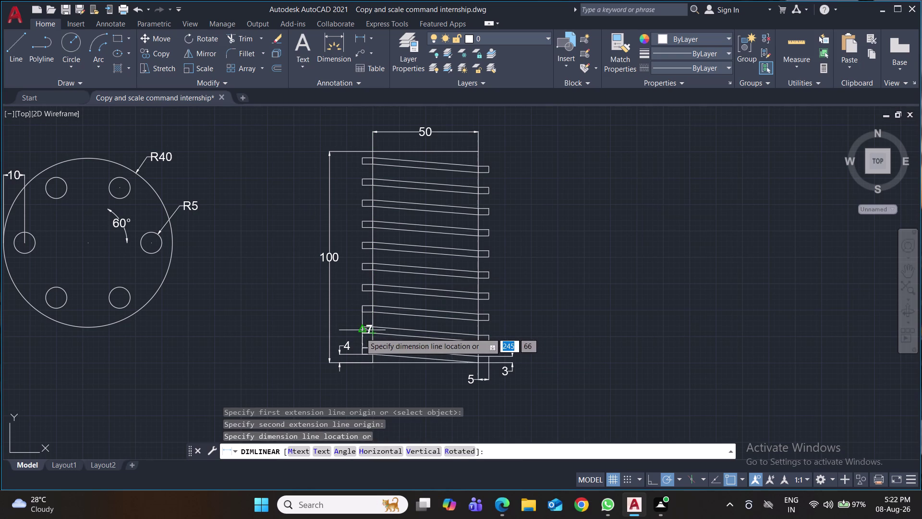
key(Escape)
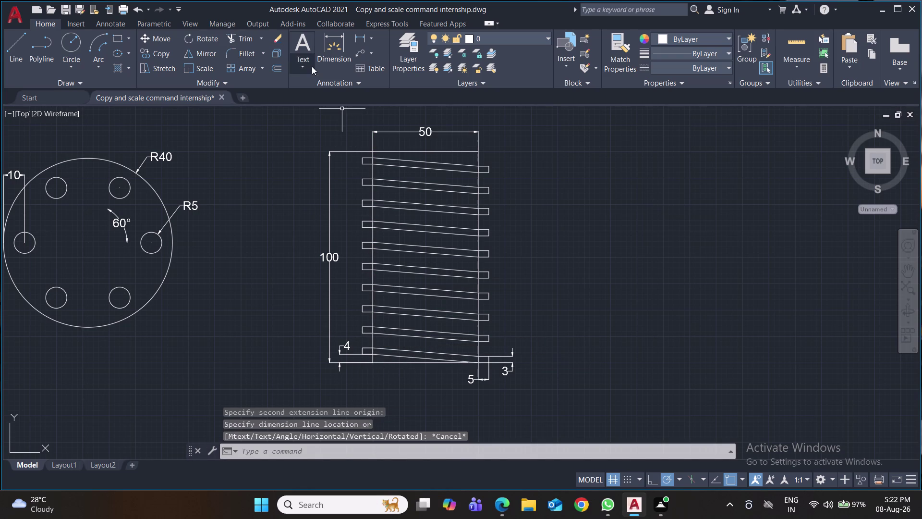
click(362, 35)
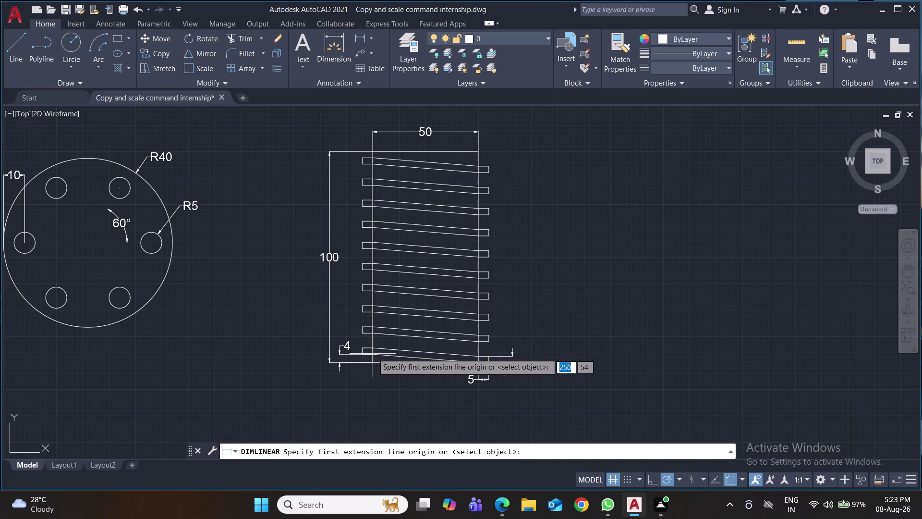
click(373, 354)
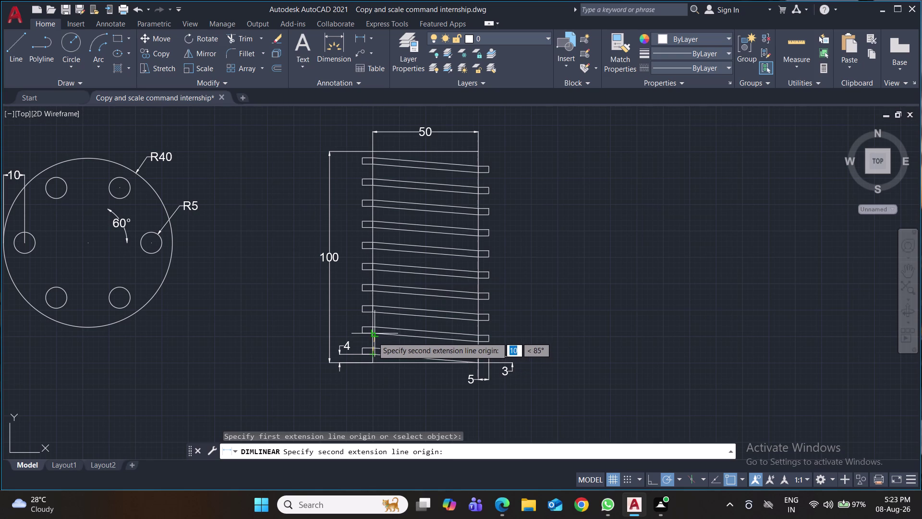
click(370, 336)
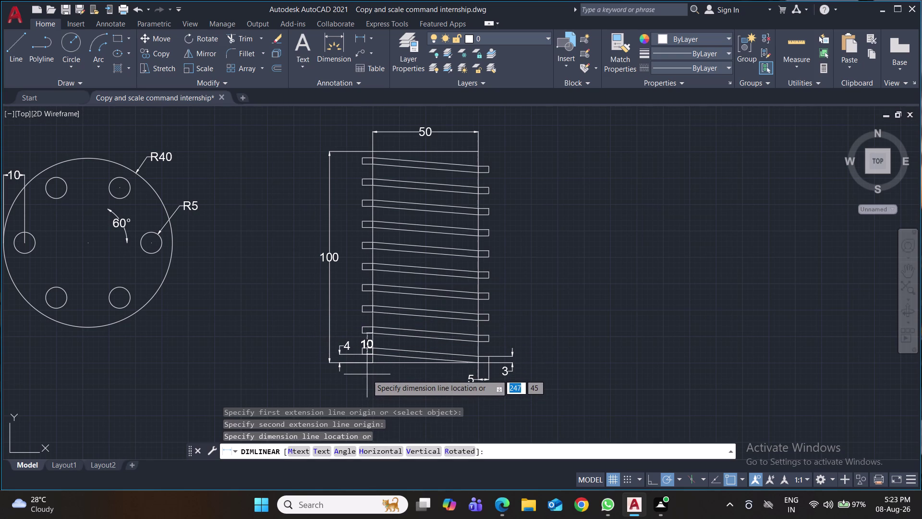
key(Escape)
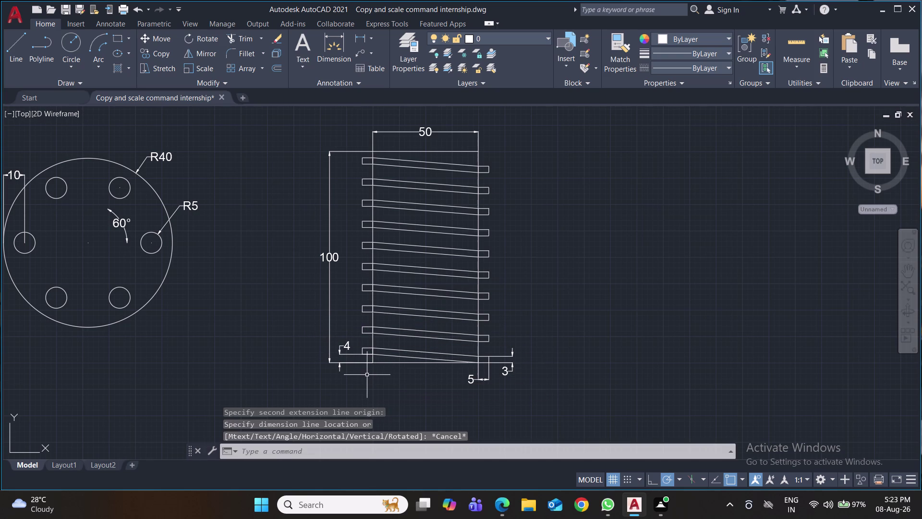
Place the 10 thread pitch dimension left of the threads and save.
click(356, 42)
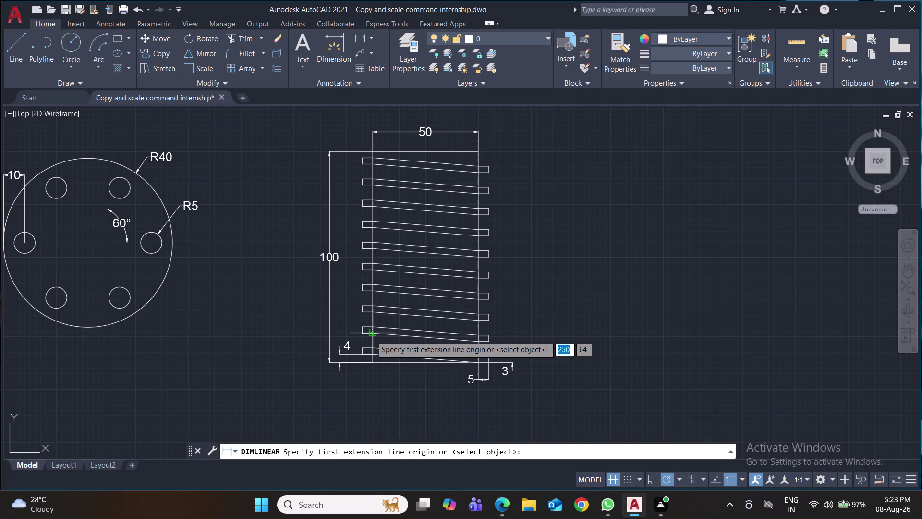
click(372, 336)
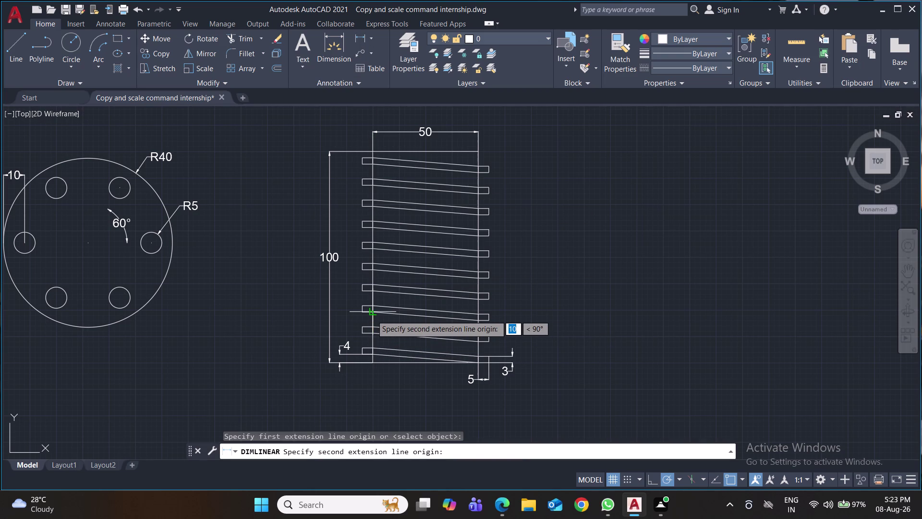
click(372, 313)
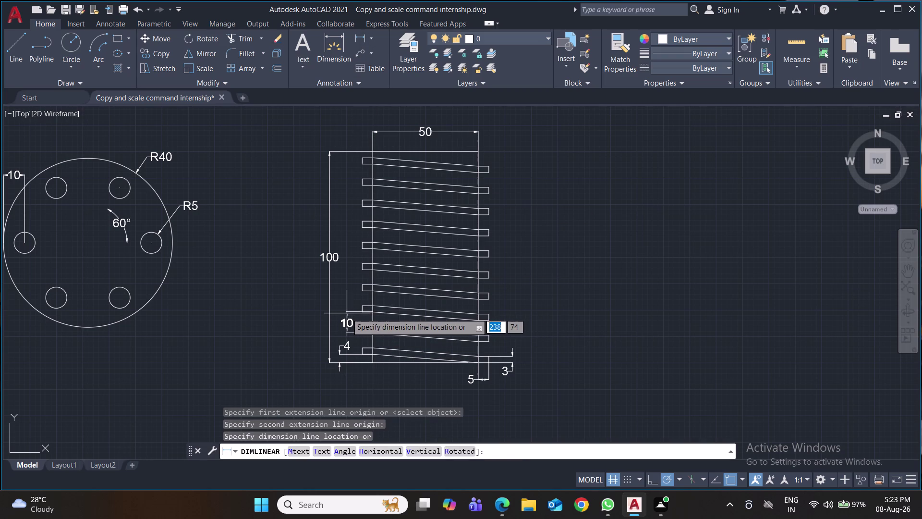
click(347, 313)
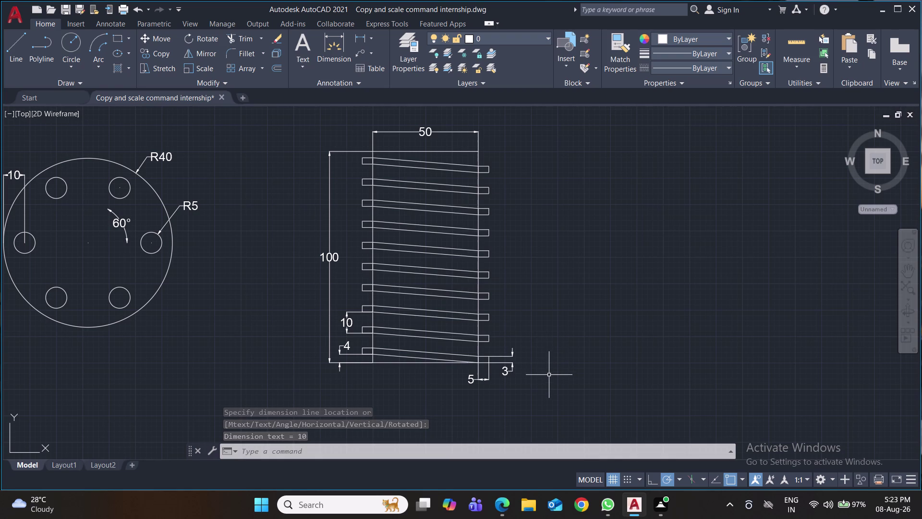
key(s)
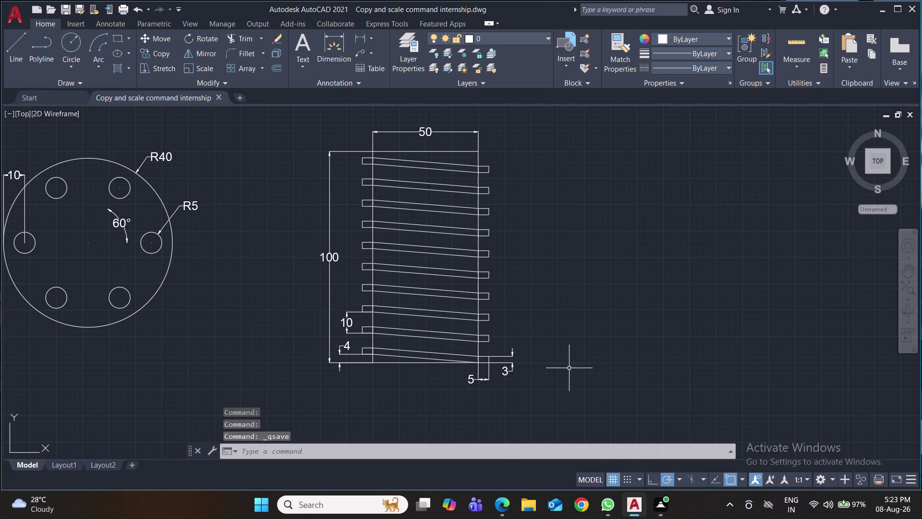
middle_drag(614, 356, 698, 298)
middle_drag(614, 410, 640, 328)
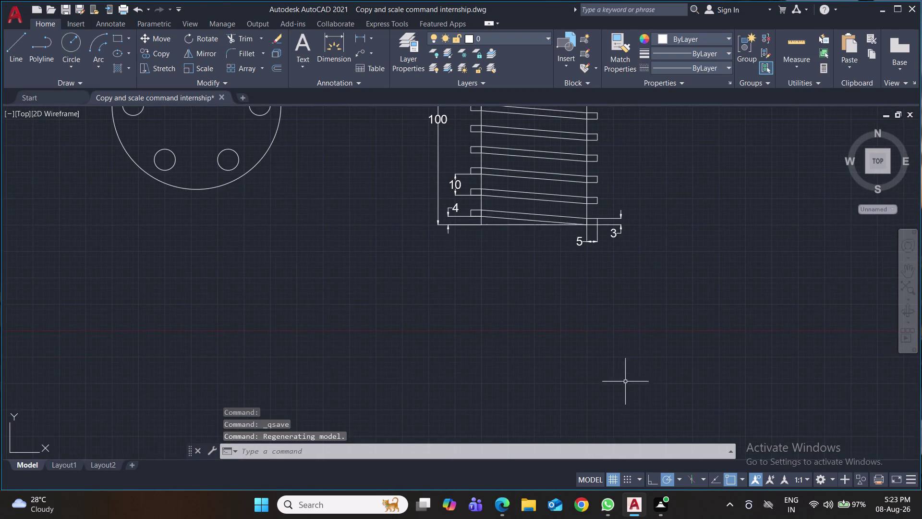
middle_drag(624, 397, 619, 324)
middle_drag(587, 419, 588, 375)
middle_drag(579, 392, 582, 354)
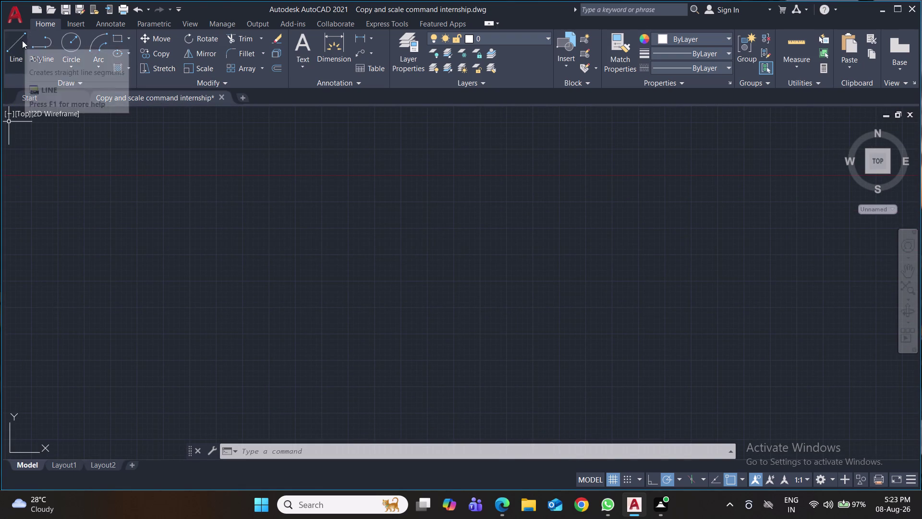
key(l)
key(Return)
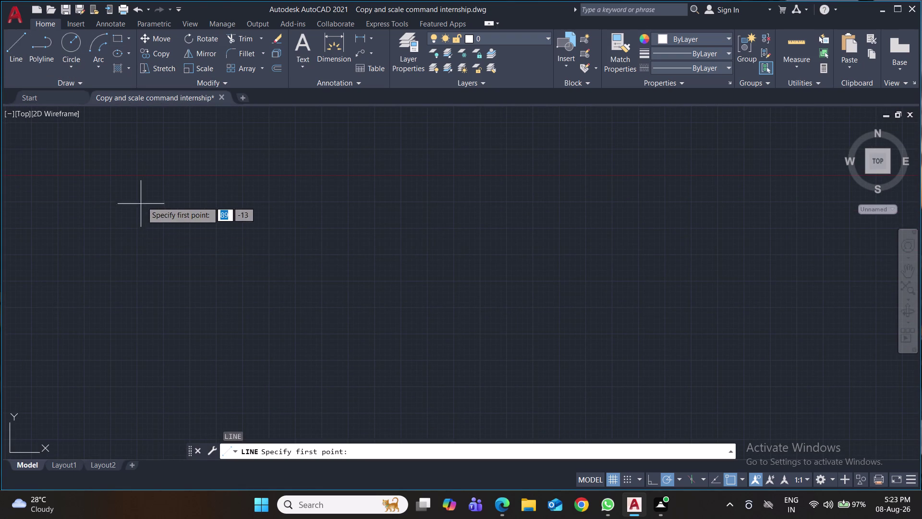
scroll(down, 3)
middle_drag(198, 267, 208, 347)
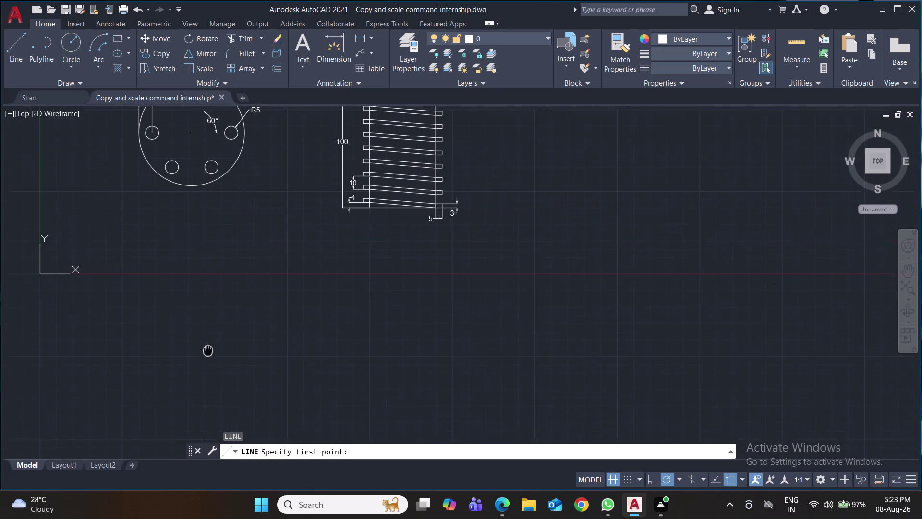
middle_drag(208, 347, 210, 358)
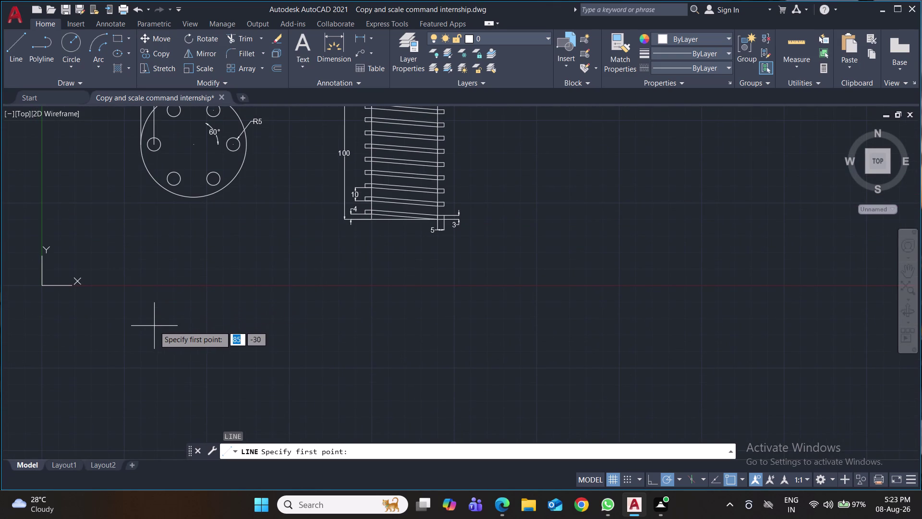
click(163, 313)
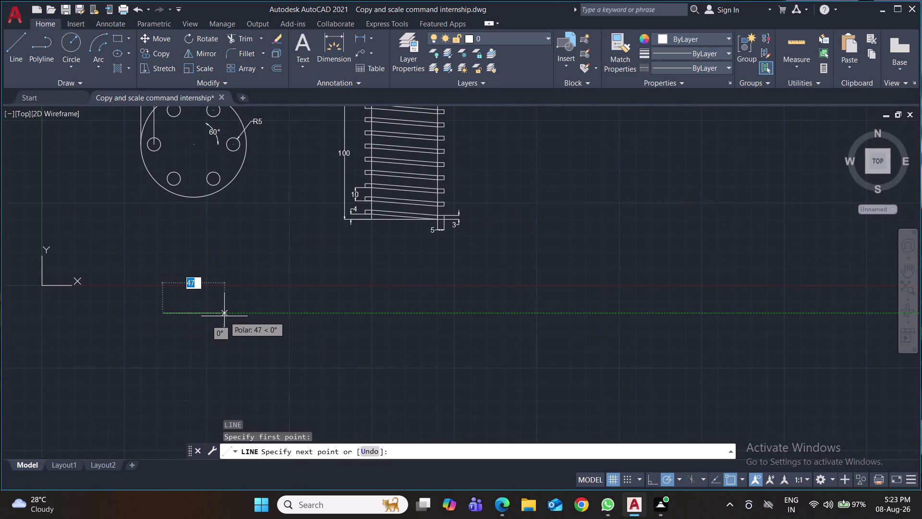
text(100)
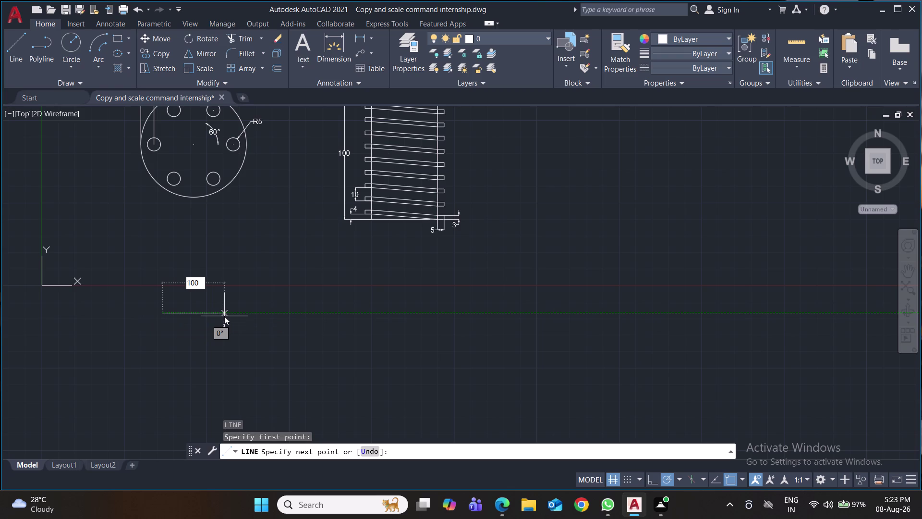
key(Escape)
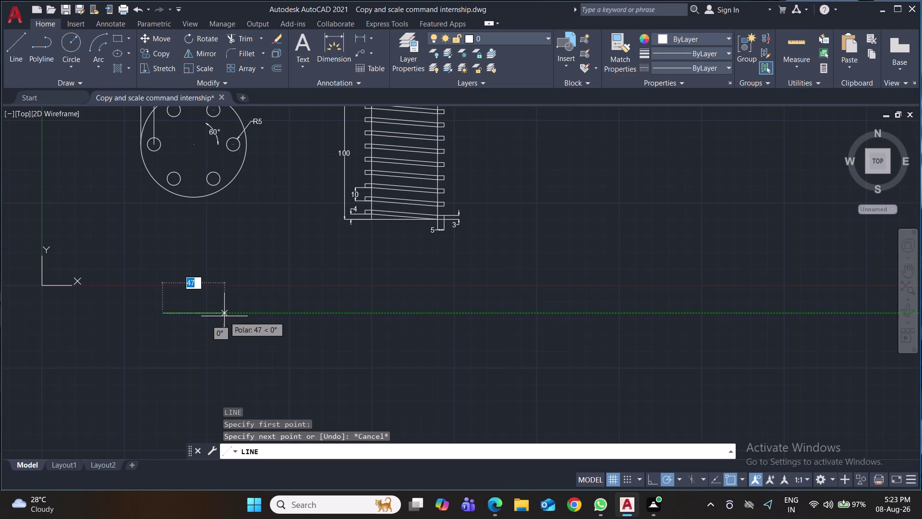
Draw a 100 by 20 rectangle with REC below the flange and screw.
key(Escape)
text(rec)
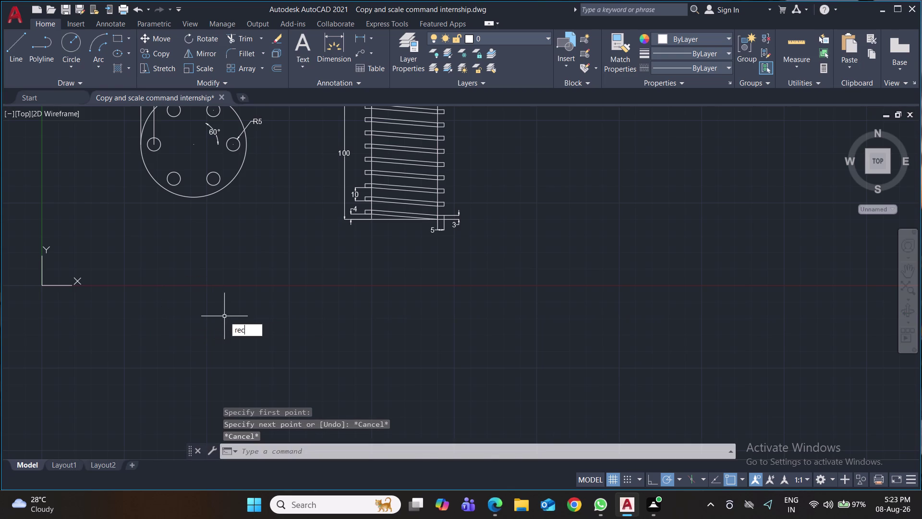
key(Return)
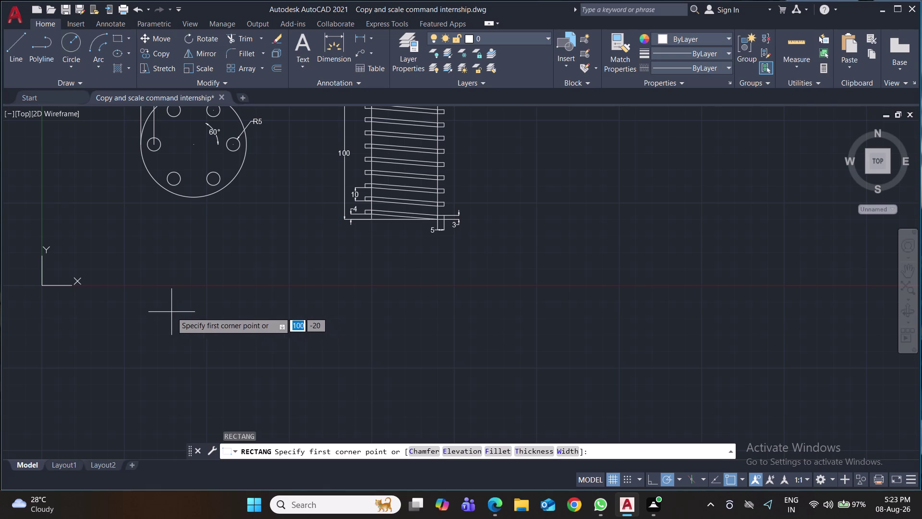
click(158, 302)
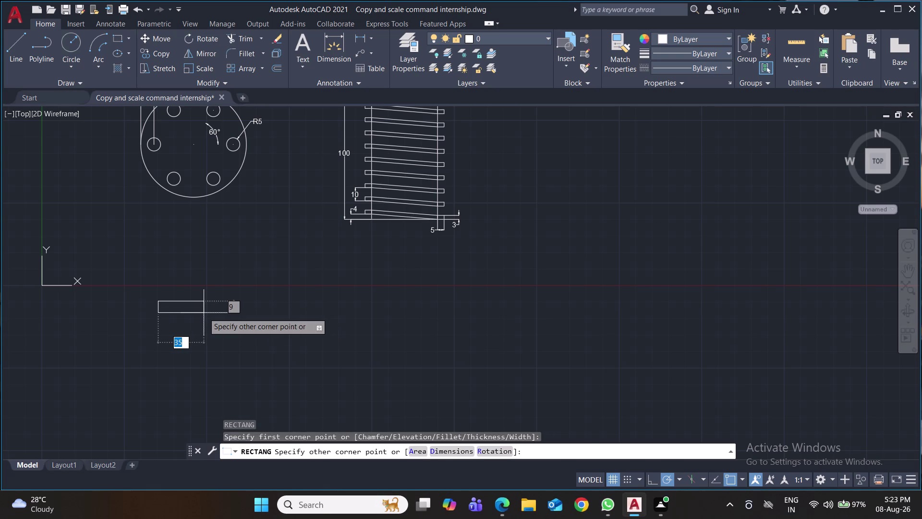
key(d)
key(Return)
text(1)
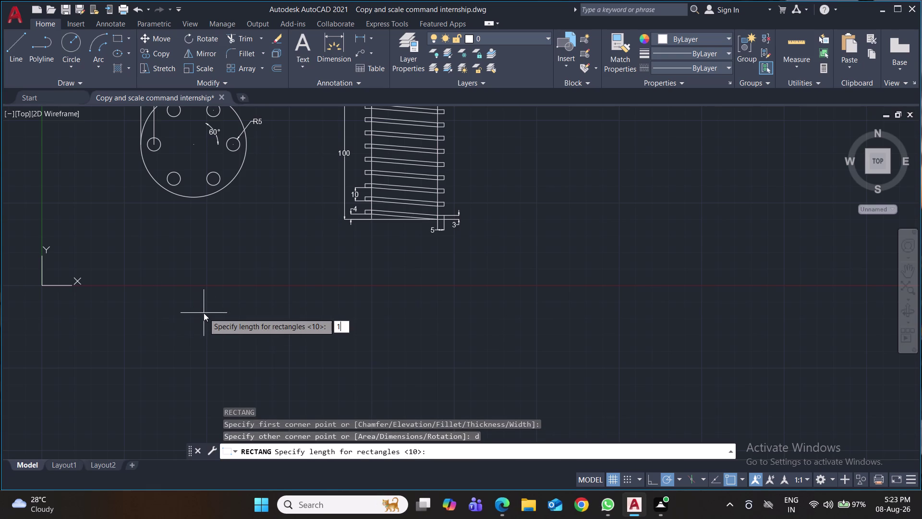
text(00)
key(Return)
text(20)
key(Return)
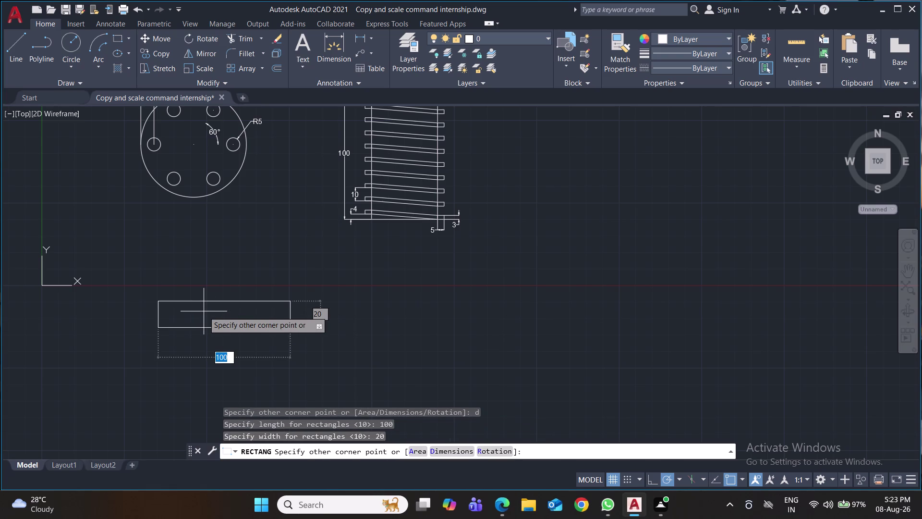
click(206, 283)
scroll(up, 3)
middle_drag(250, 341, 256, 382)
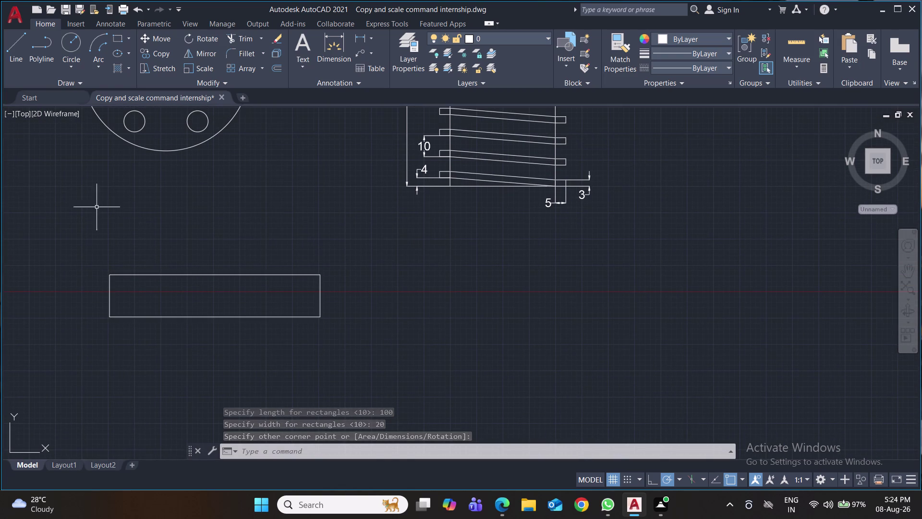
click(74, 44)
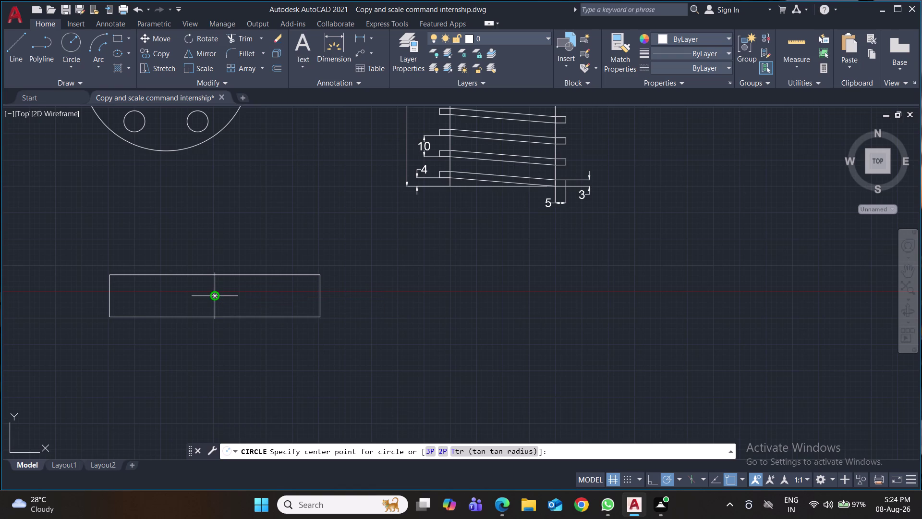
Draw concentric circles of radius 10 and 20 inside the rectangle and save.
click(214, 295)
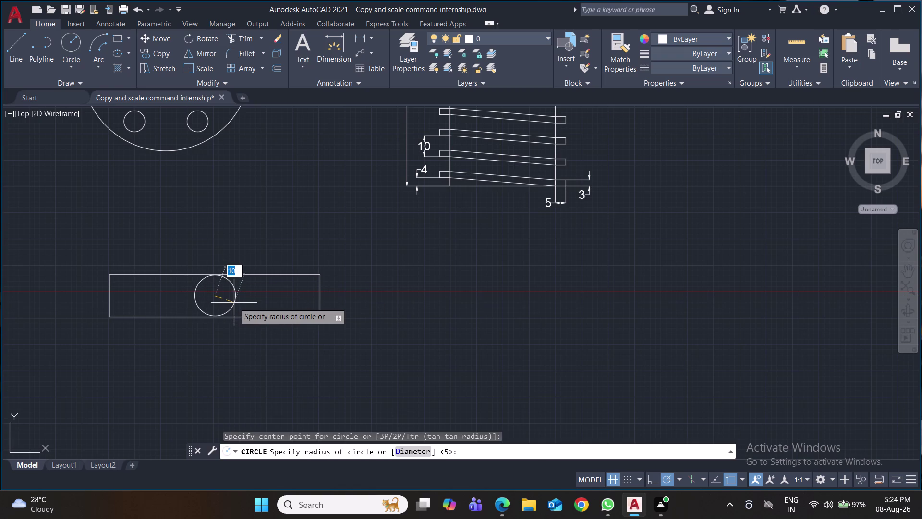
text(10)
key(Return)
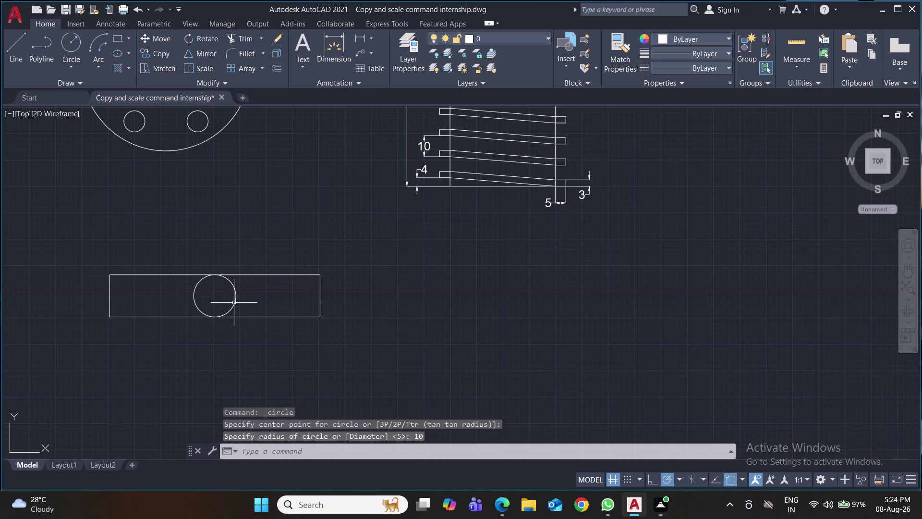
key(c)
key(Return)
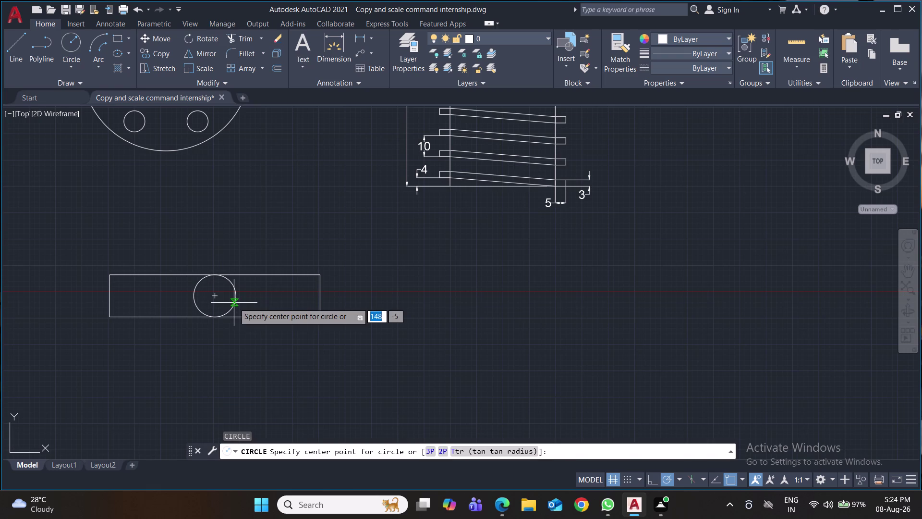
click(213, 297)
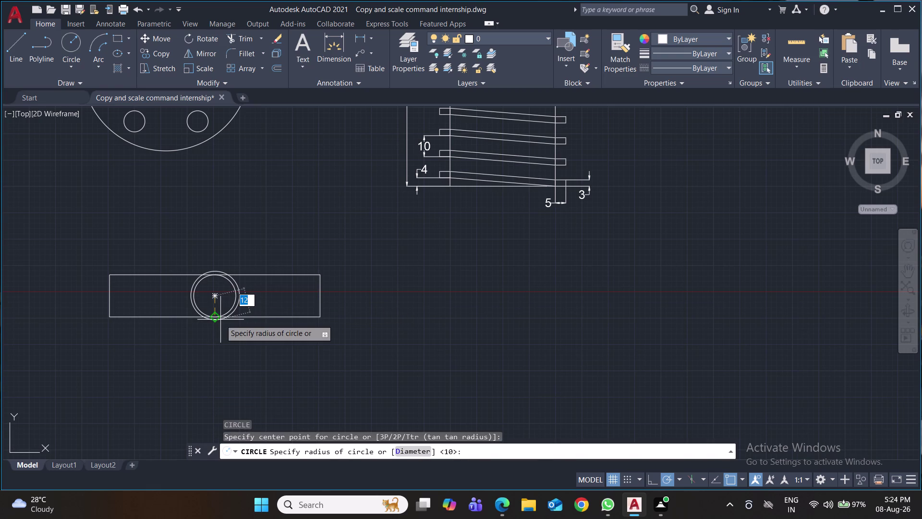
text(20)
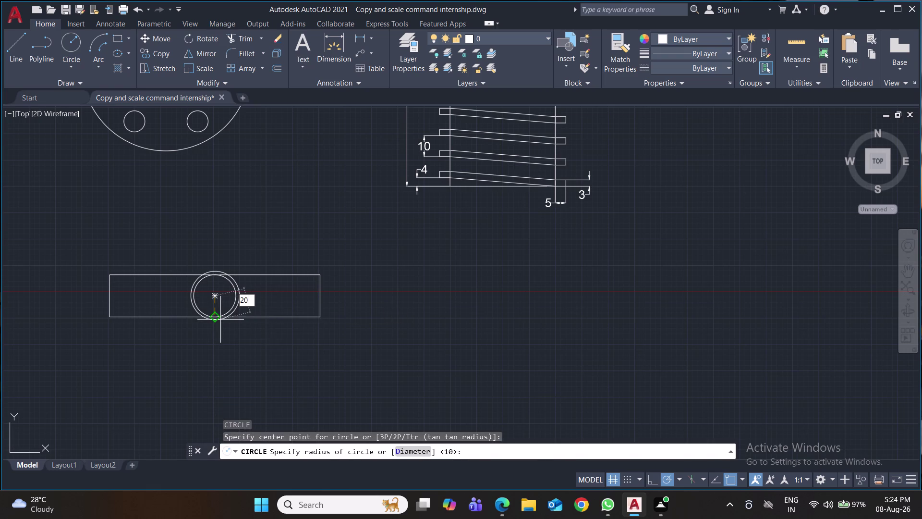
key(Return)
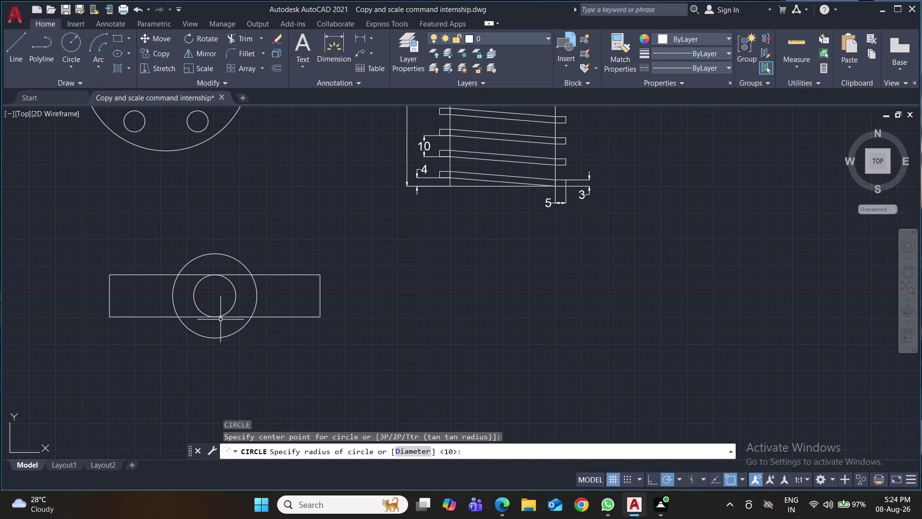
key(ctrl+s)
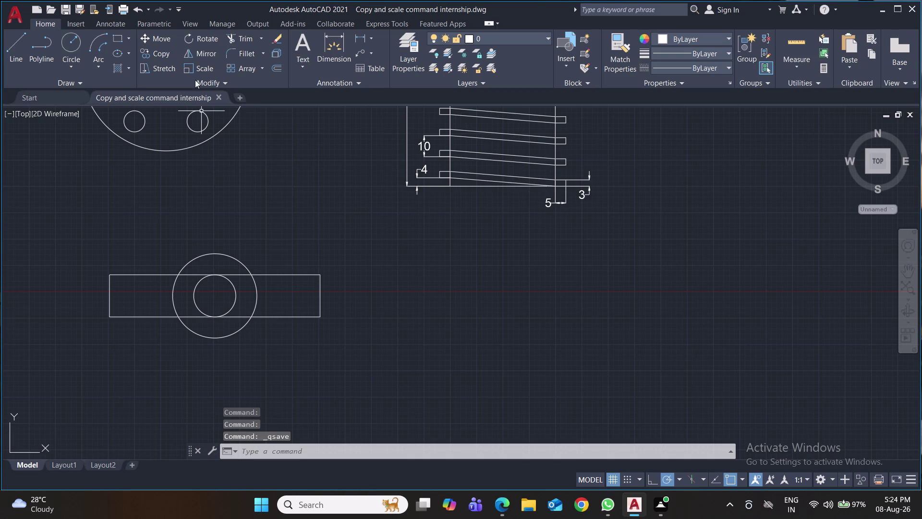
click(359, 42)
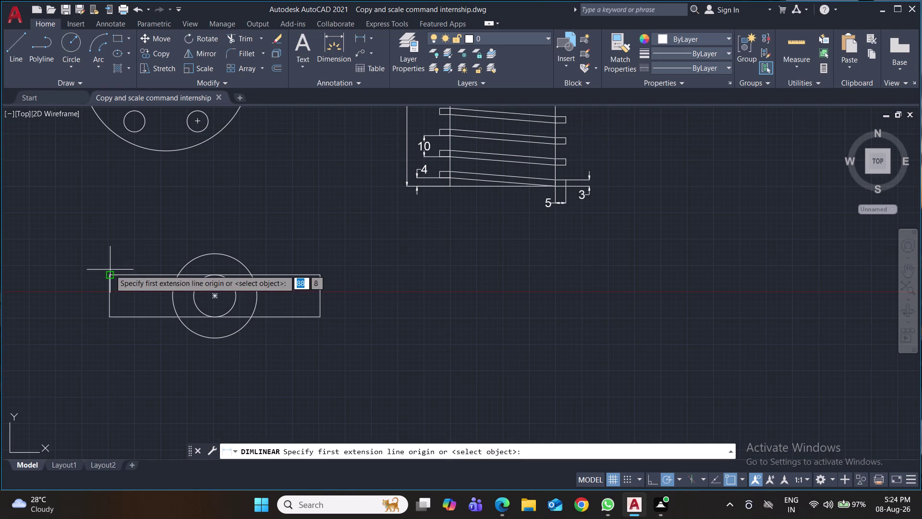
Add linear dimensions of 20 for the rectangle's height and 100 for its width.
click(110, 272)
click(112, 315)
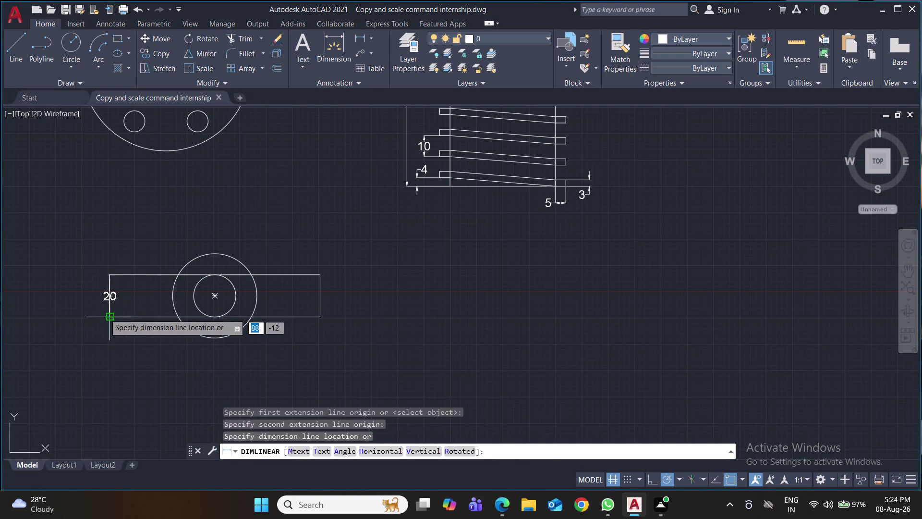
click(90, 312)
key(space)
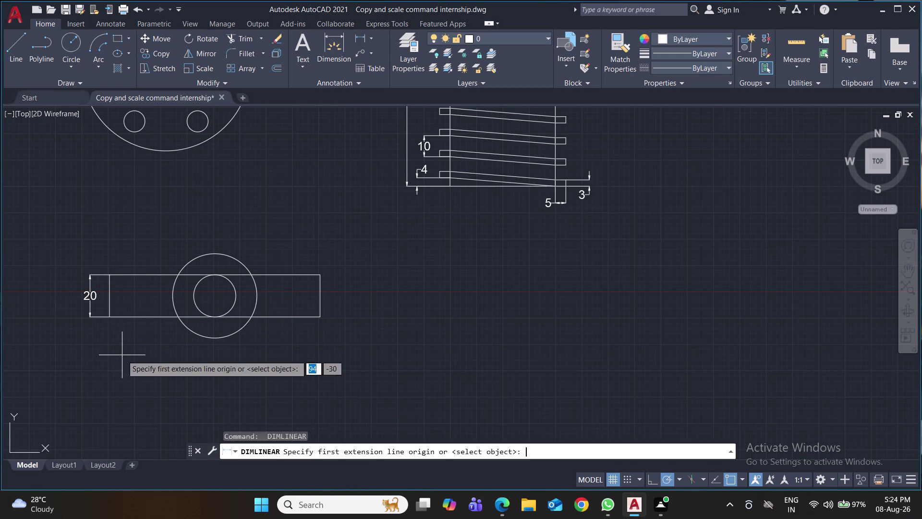
click(111, 314)
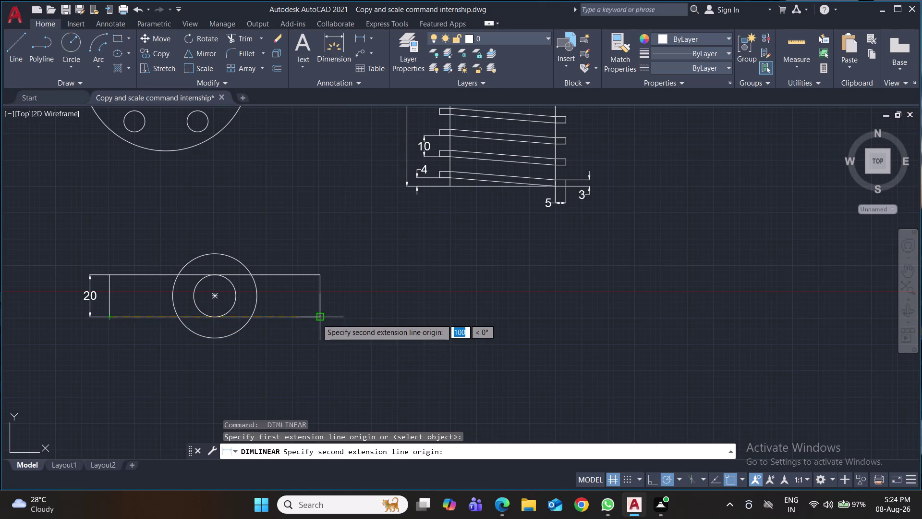
click(317, 318)
click(319, 361)
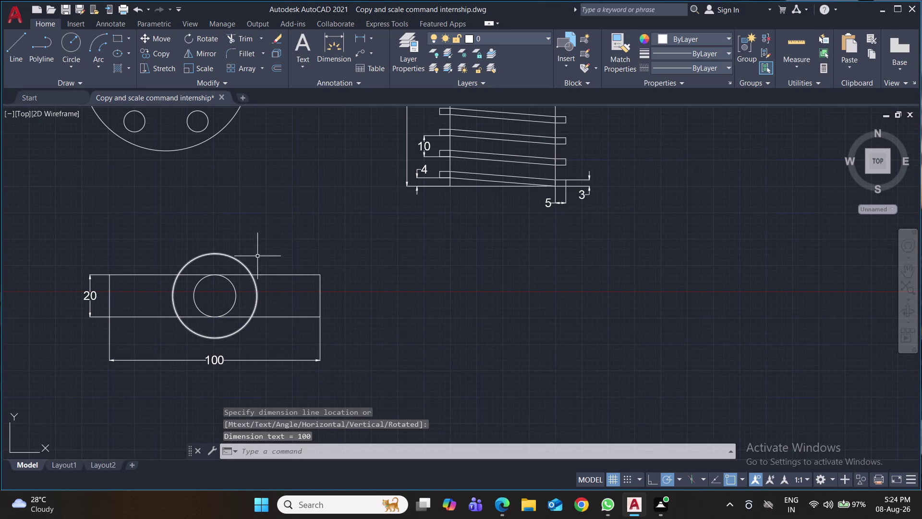
Label the circles with R20 and R10 radius dimensions and save.
click(368, 39)
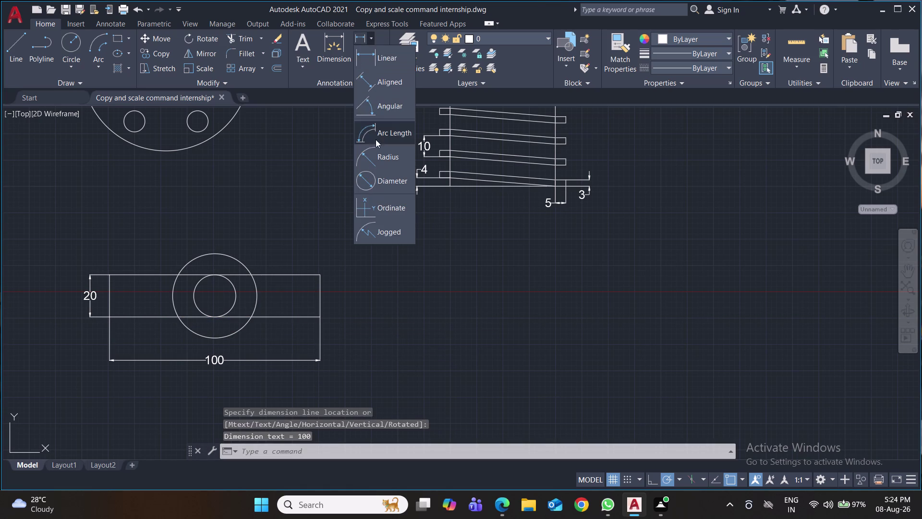
click(379, 159)
click(235, 258)
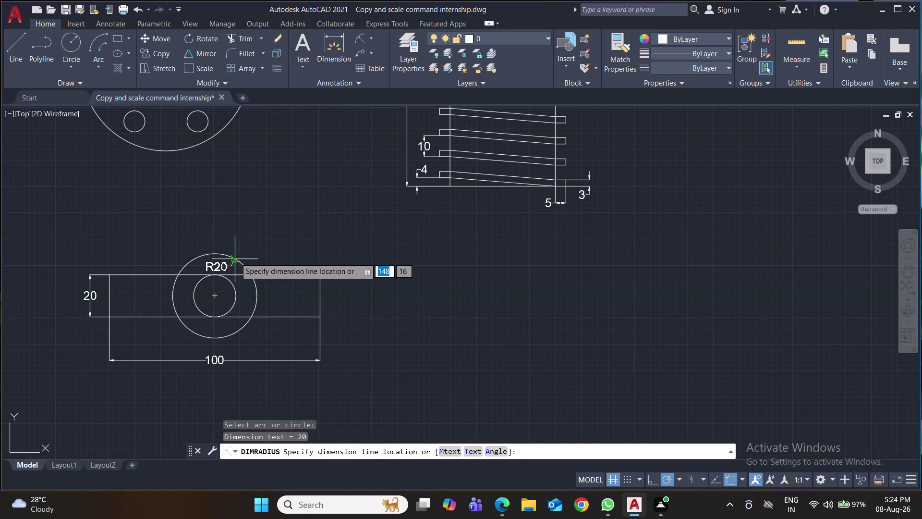
click(249, 233)
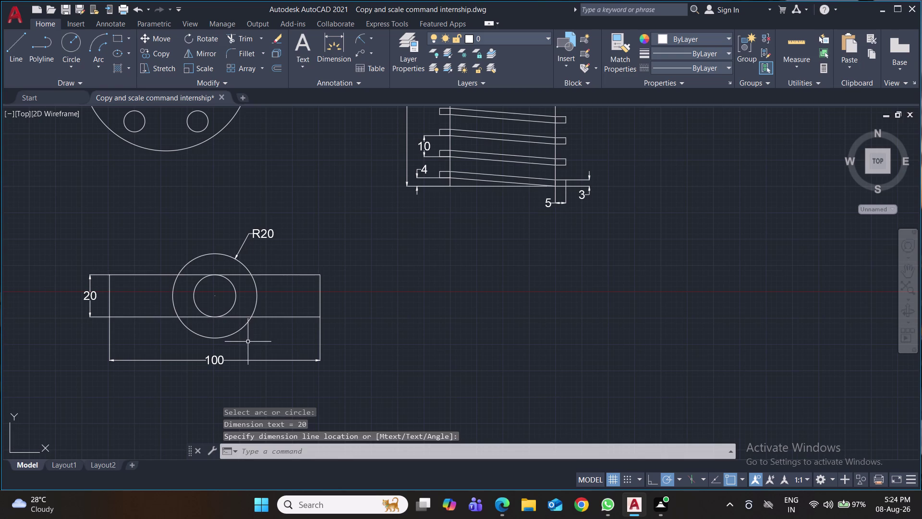
key(space)
click(234, 300)
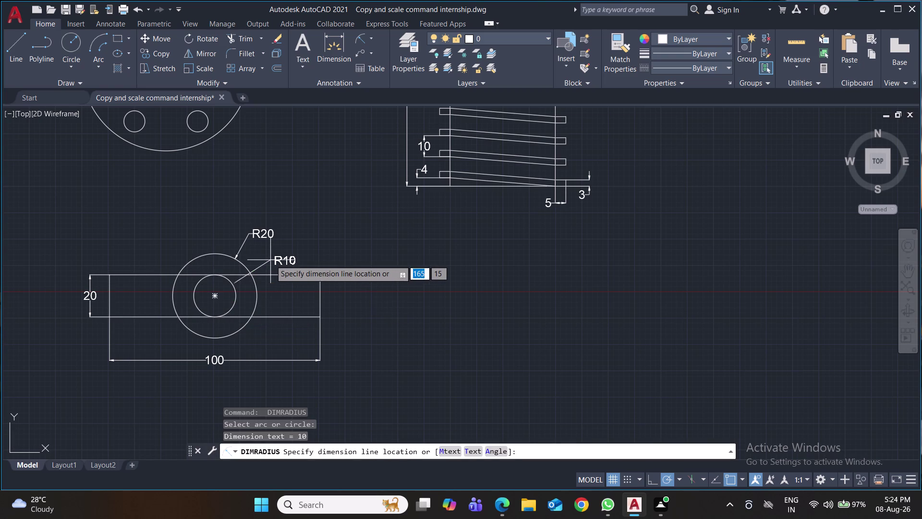
click(271, 261)
key(ctrl+s)
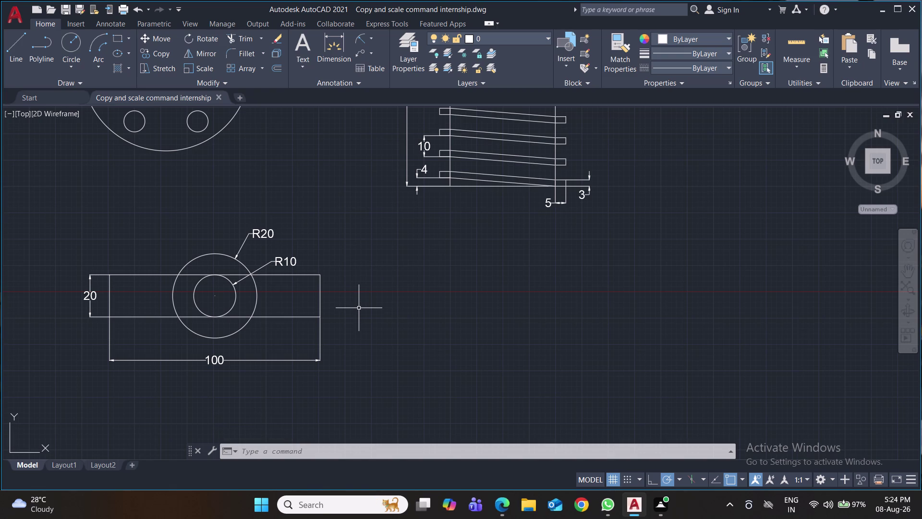
click(344, 260)
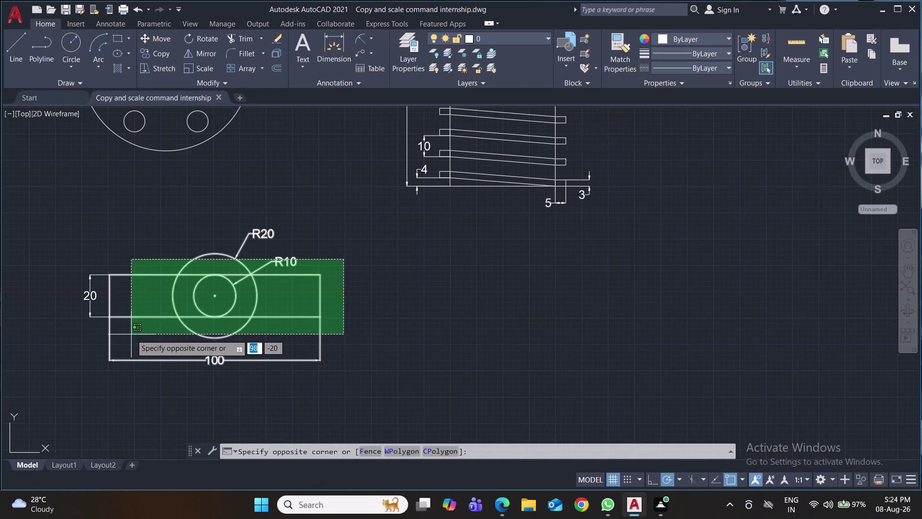
Copy the dimensioned part with CO to the right of the original.
click(131, 334)
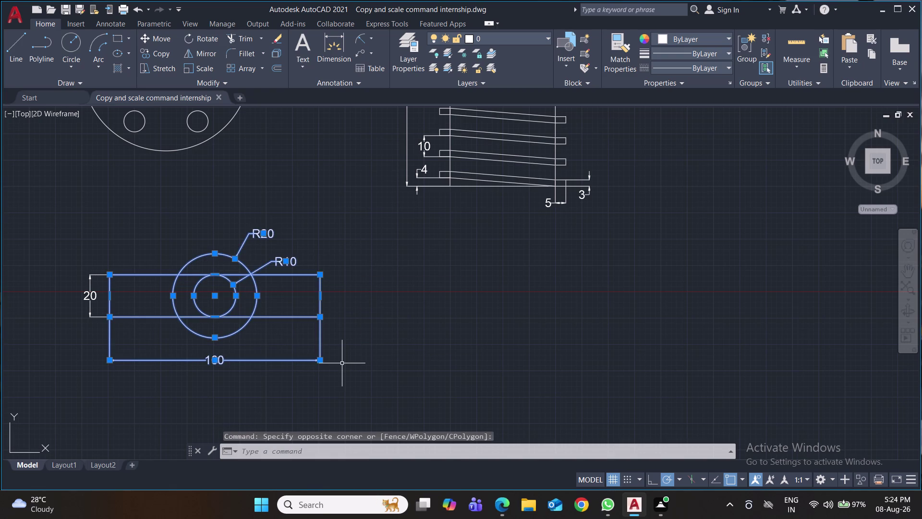
key(c)
key(o)
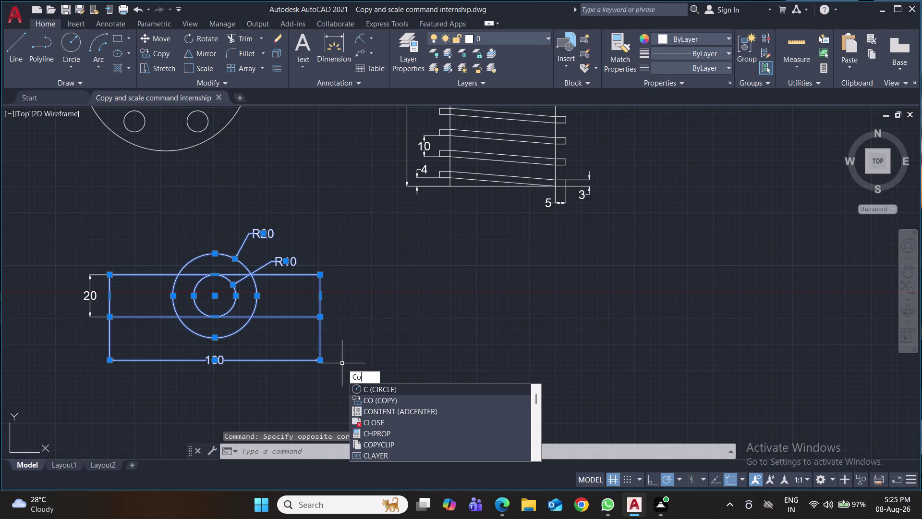
key(Return)
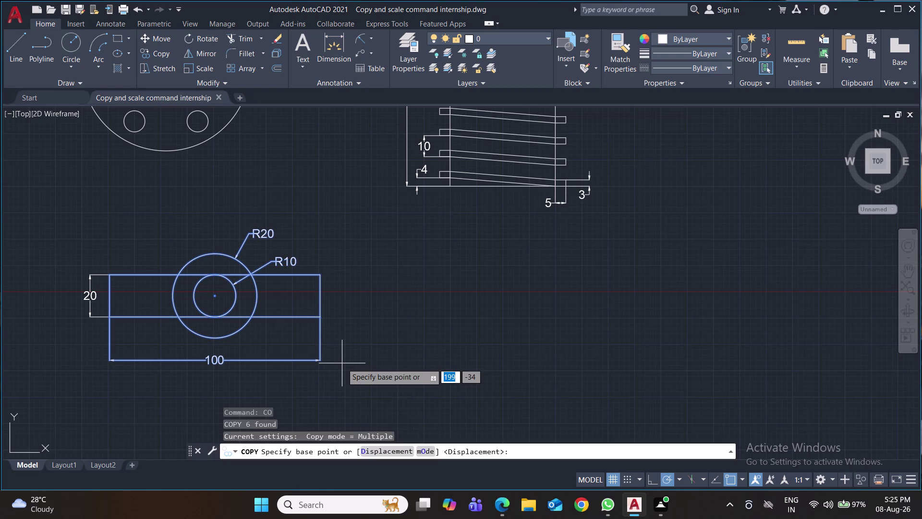
click(508, 322)
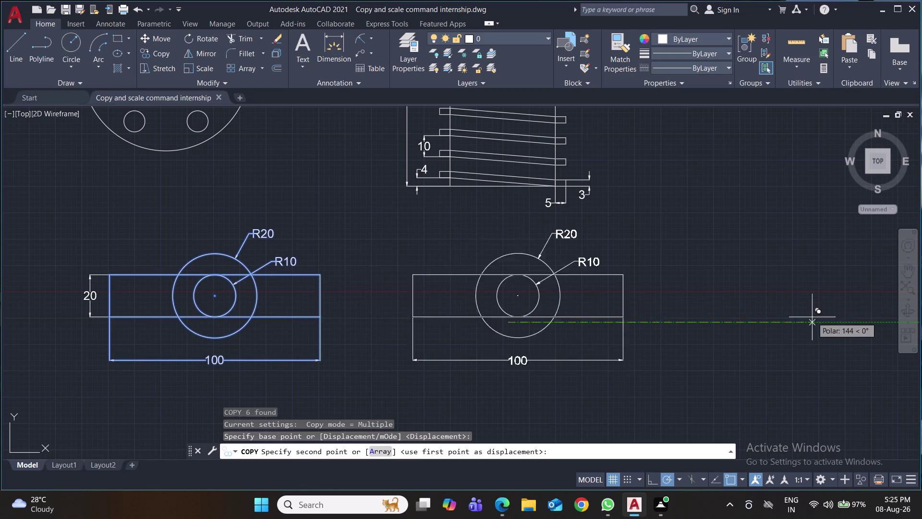
click(871, 312)
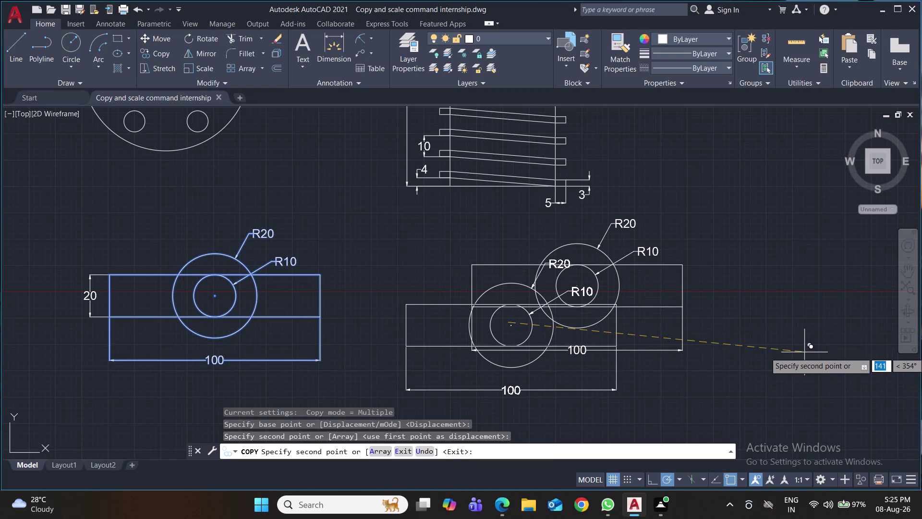
key(Return)
Delete the copy's 100, R20 and R10 dimensions.
click(694, 336)
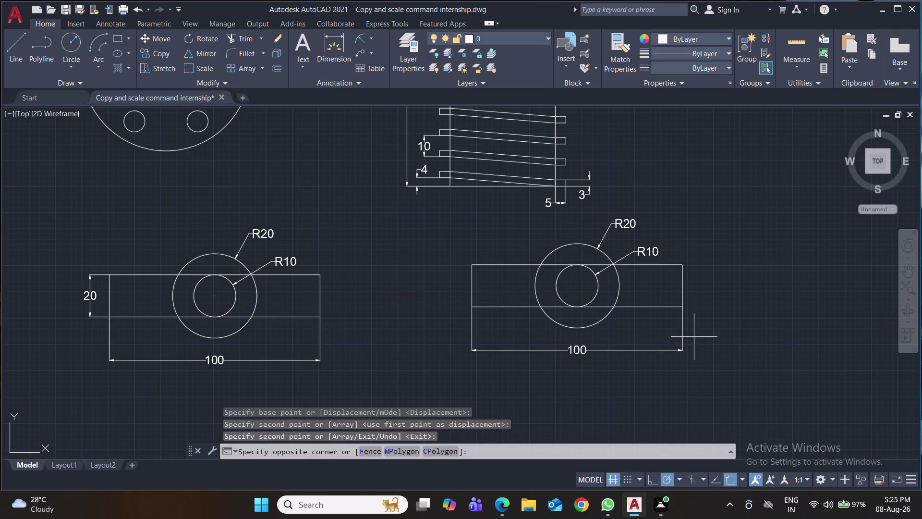
click(467, 381)
drag(690, 246, 681, 245)
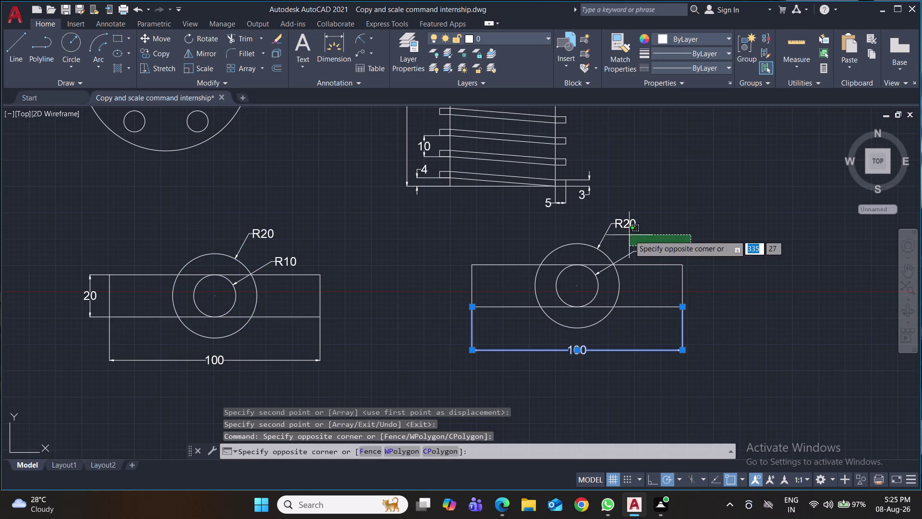
click(618, 223)
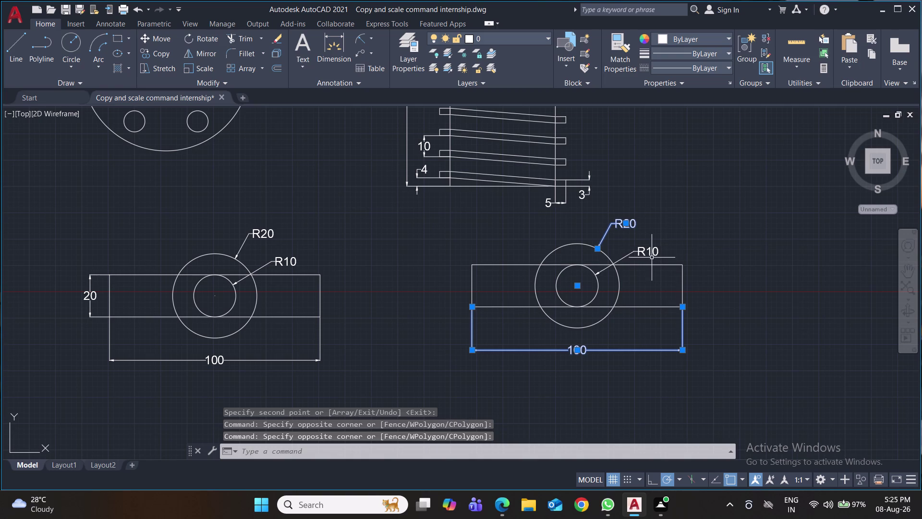
click(650, 250)
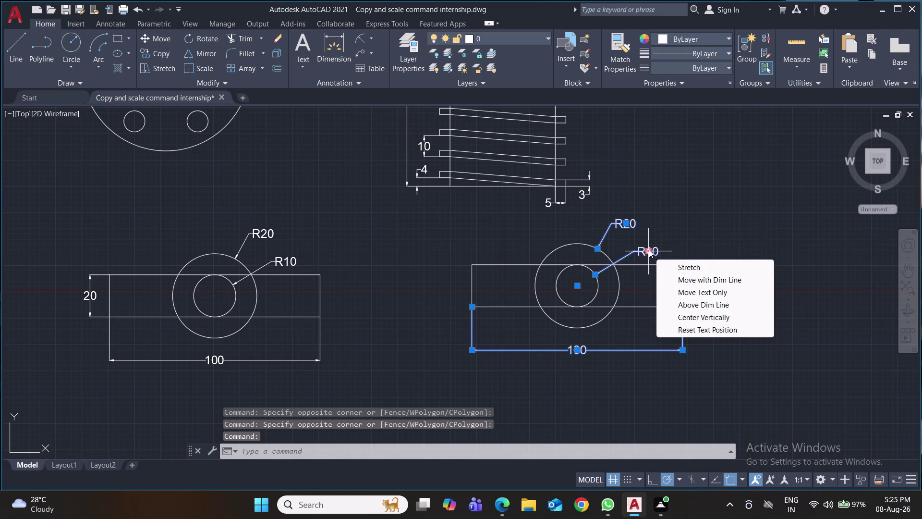
key(Delete)
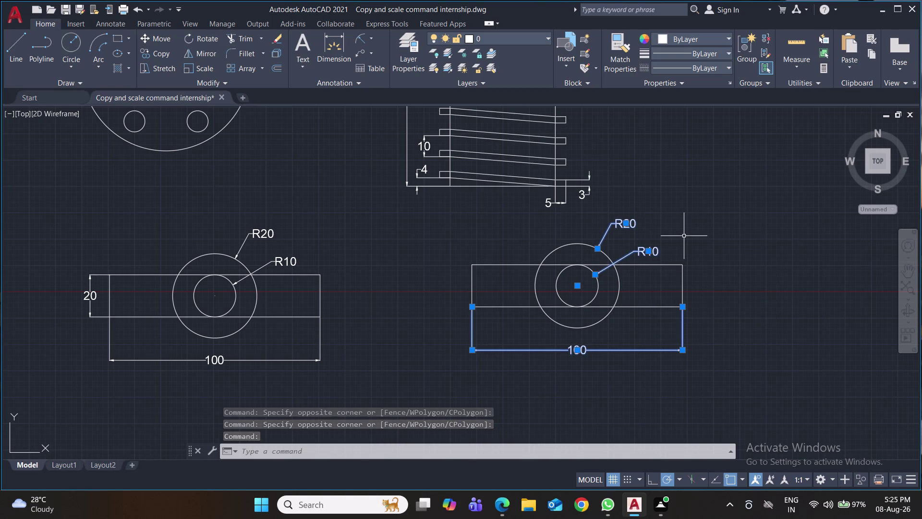
key(Delete)
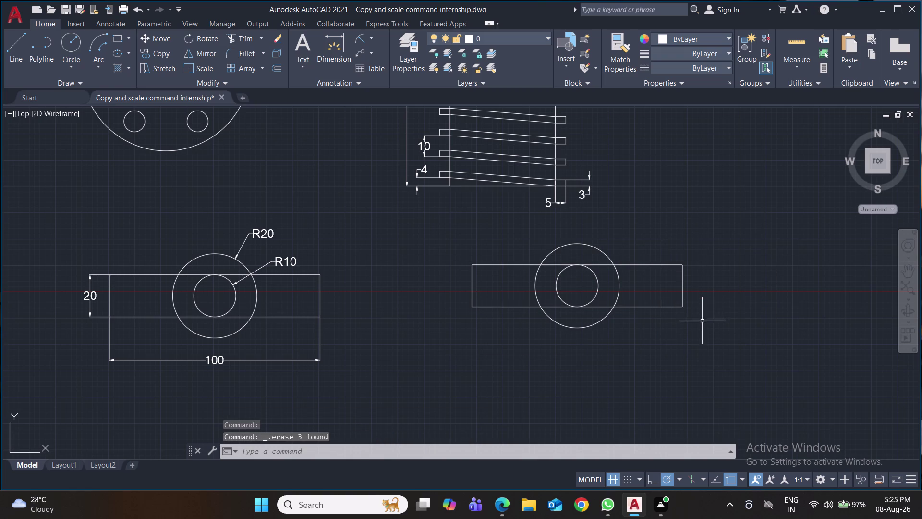
click(14, 44)
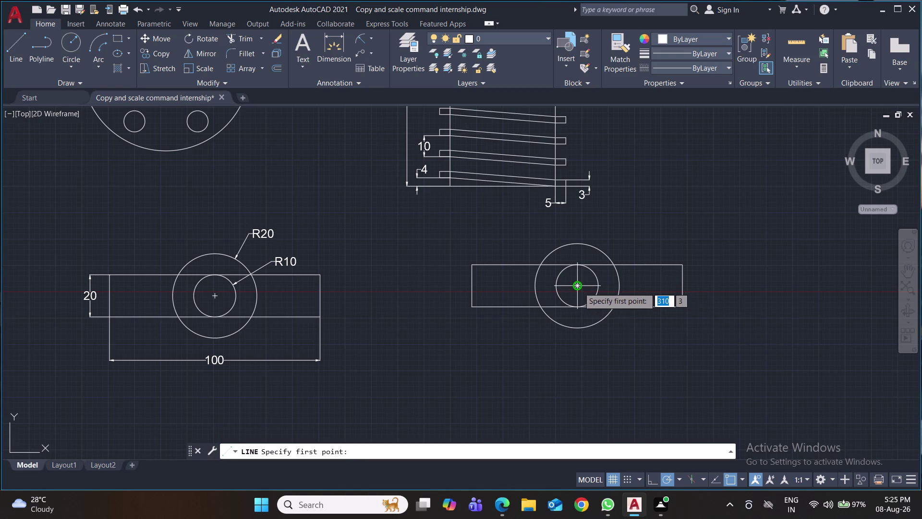
Draw a horizontal line from the circles' centre to past the rectangle's right side.
click(579, 287)
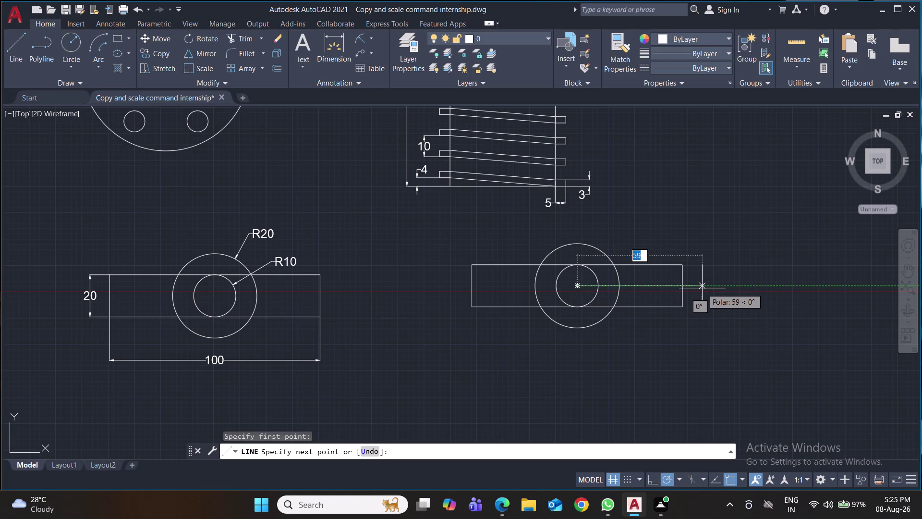
click(702, 288)
key(Return)
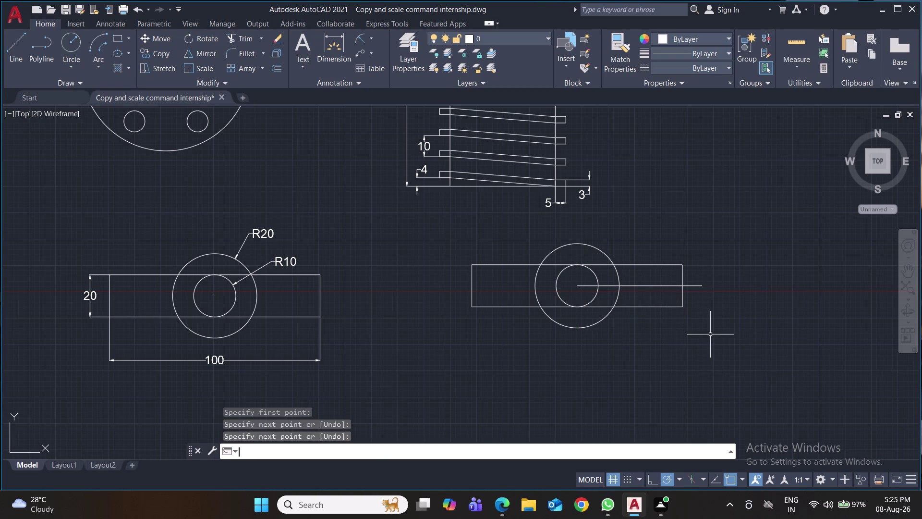
Move the copied part and its line to a new position.
click(722, 236)
click(421, 361)
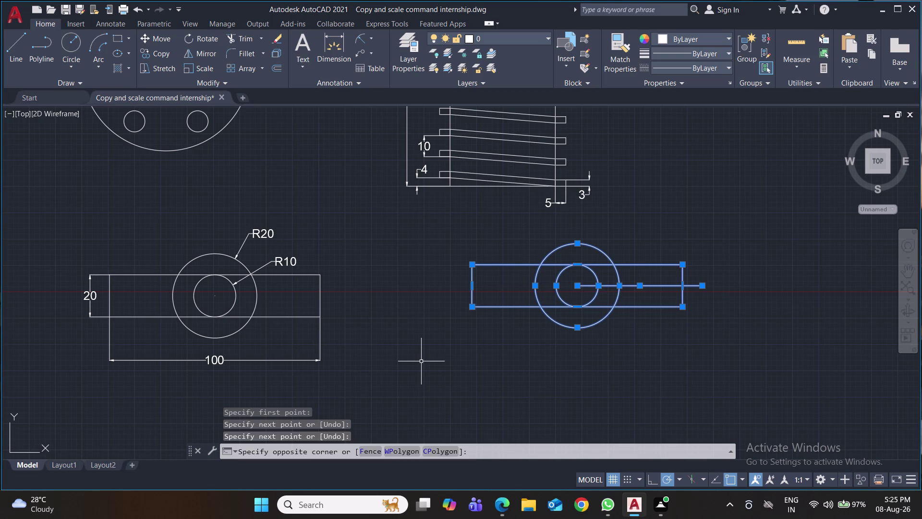
key(m)
key(Return)
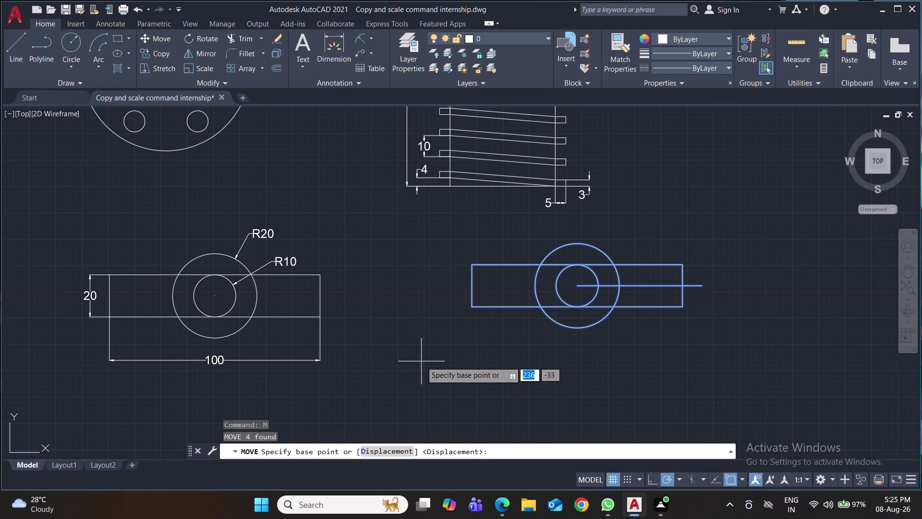
click(421, 361)
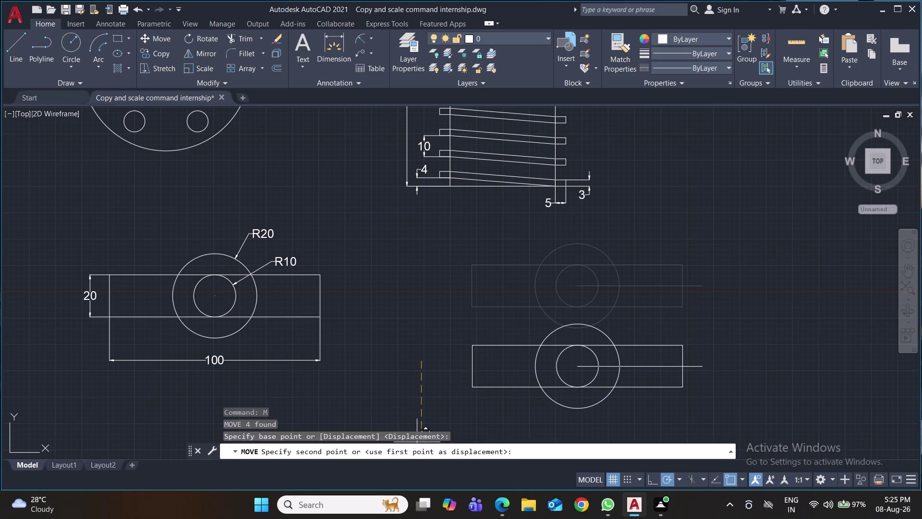
click(417, 449)
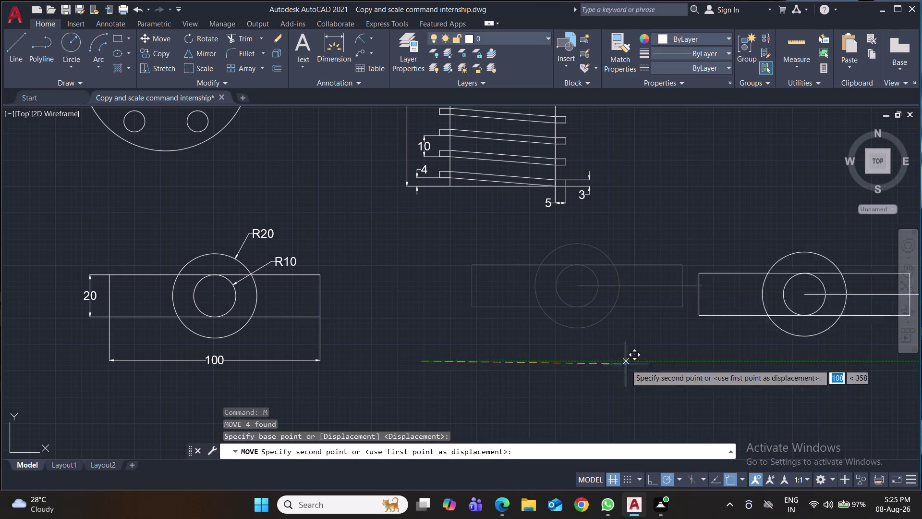
click(418, 418)
middle_drag(747, 403, 728, 302)
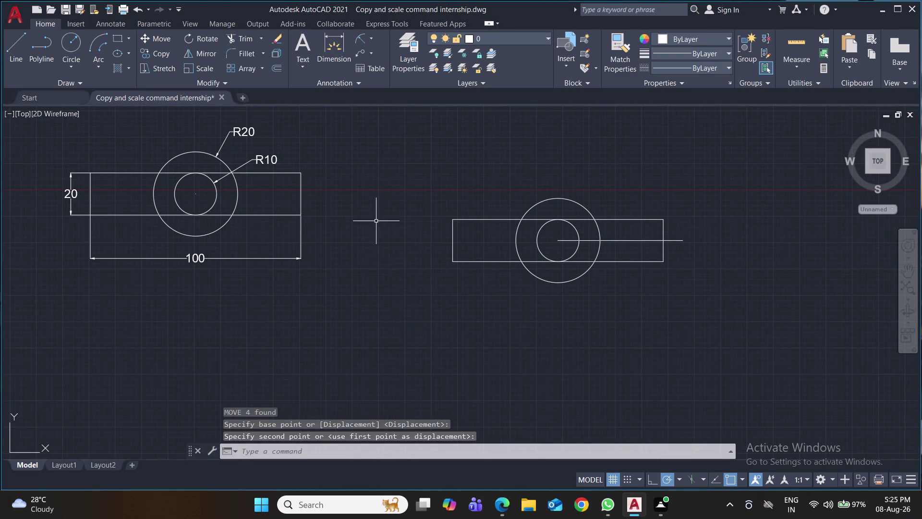
Move the dimensioned left part lower down.
click(343, 135)
click(42, 291)
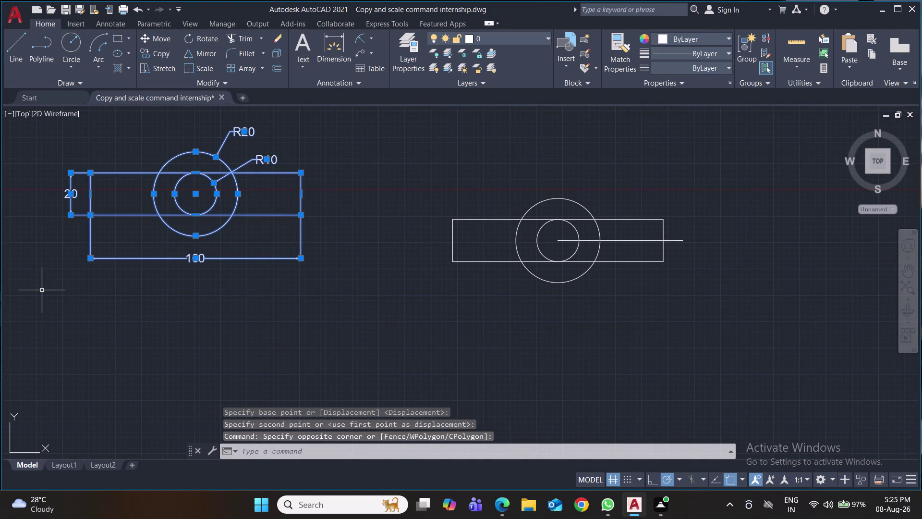
key(m)
key(Return)
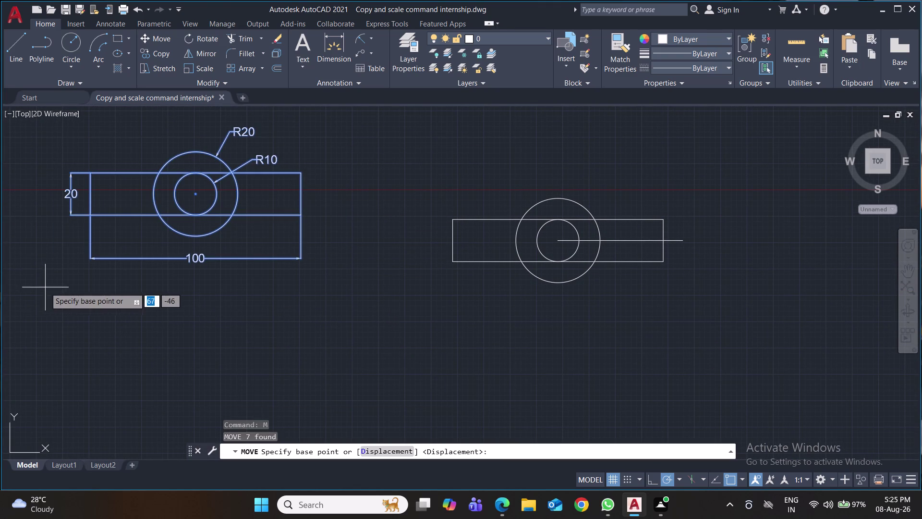
click(62, 330)
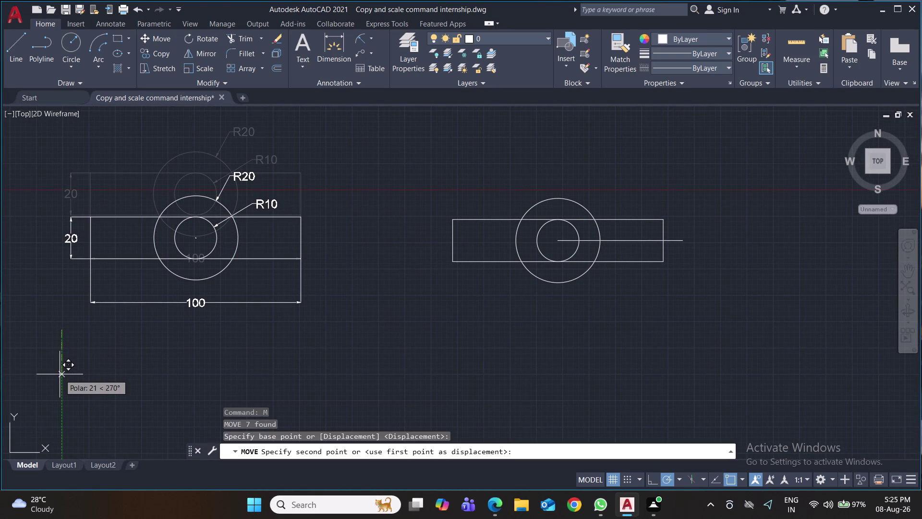
click(60, 375)
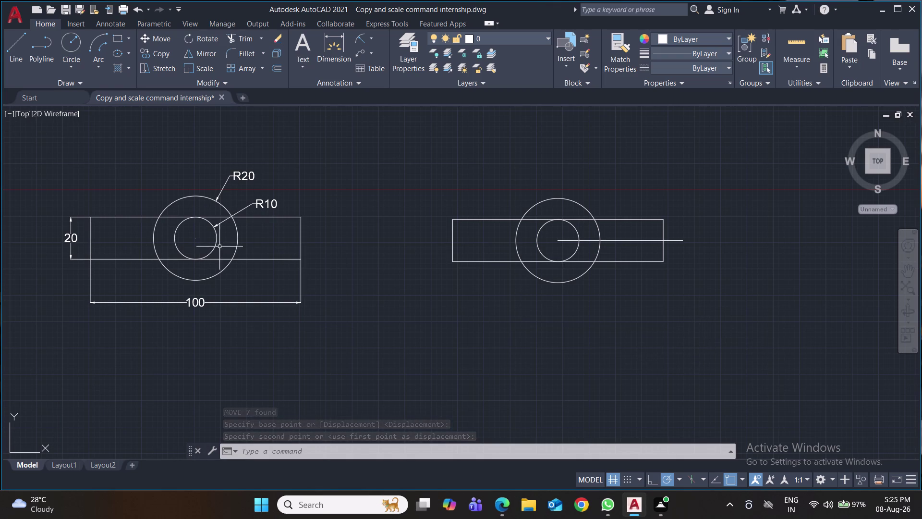
click(14, 46)
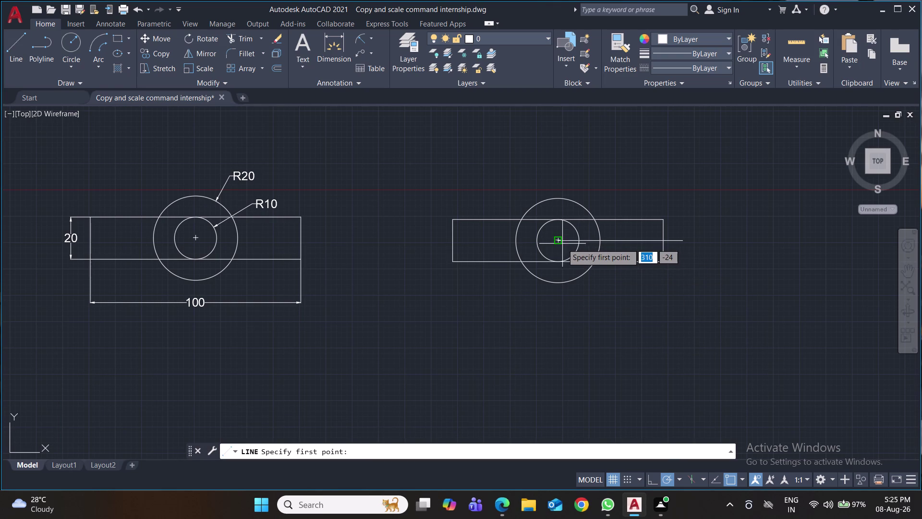
click(561, 243)
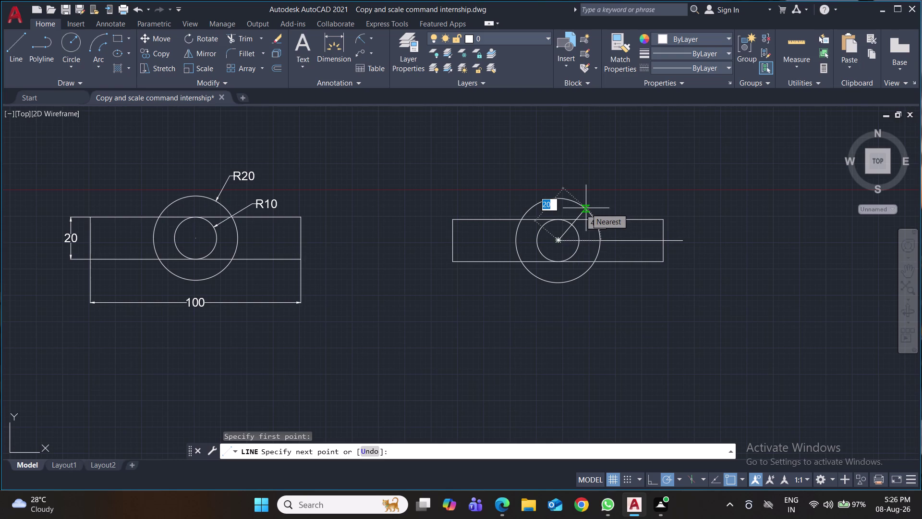
key(shift+at)
text(50)
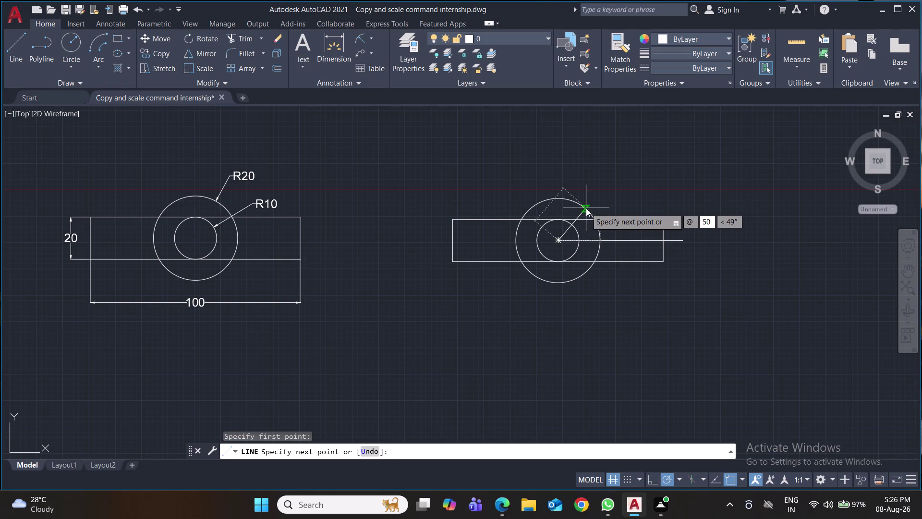
key(Tab)
text(45)
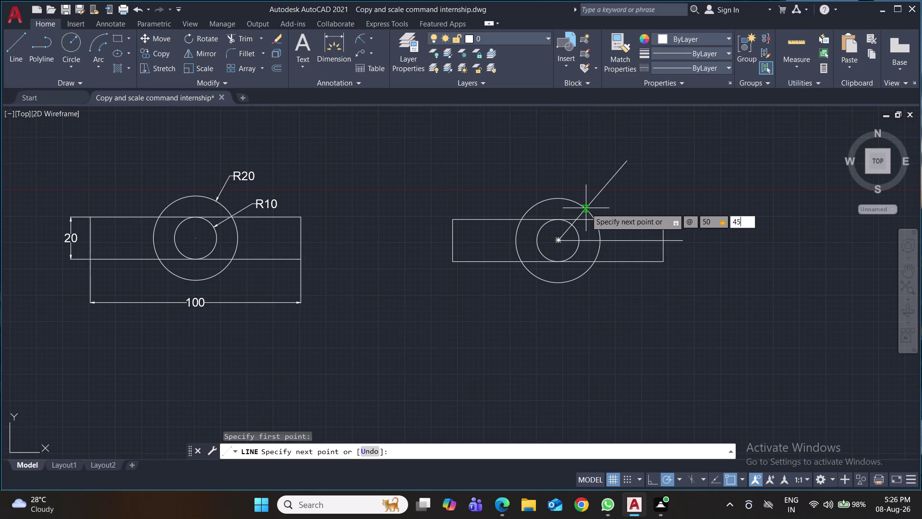
key(Return)
key(Return)
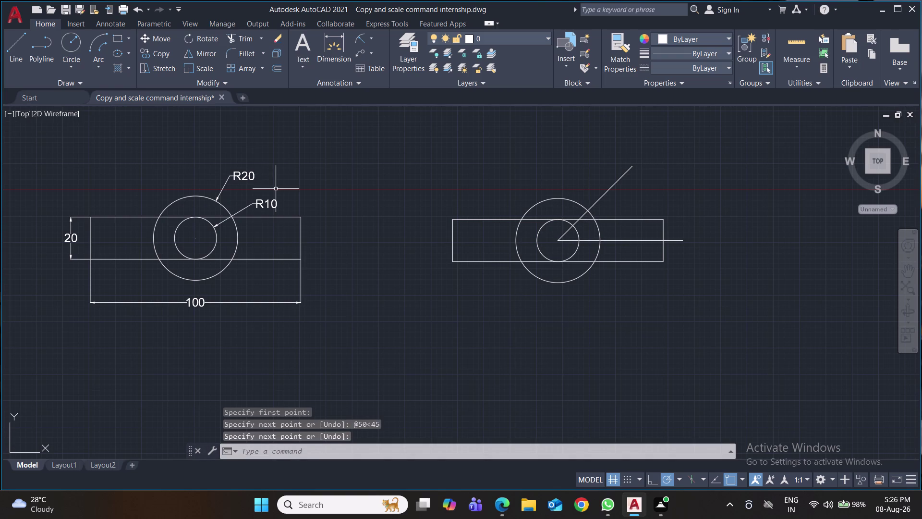
text(r)
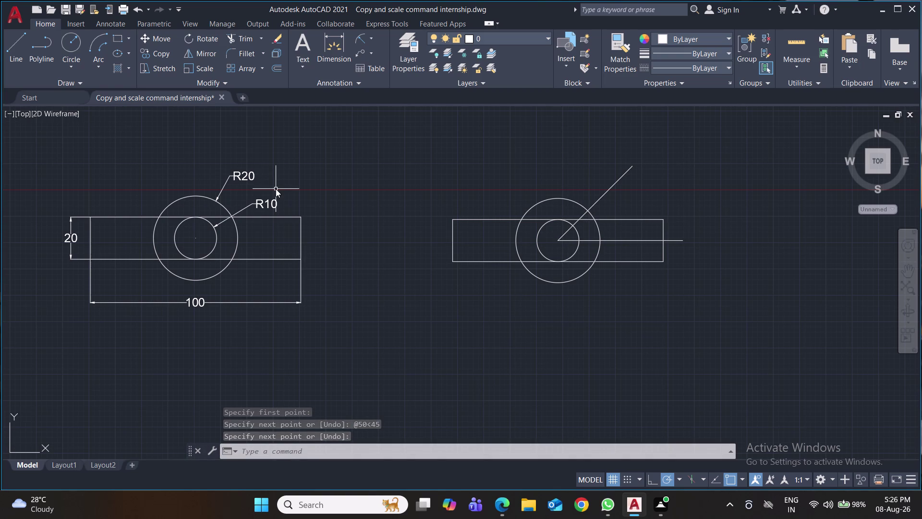
text(o)
key(Return)
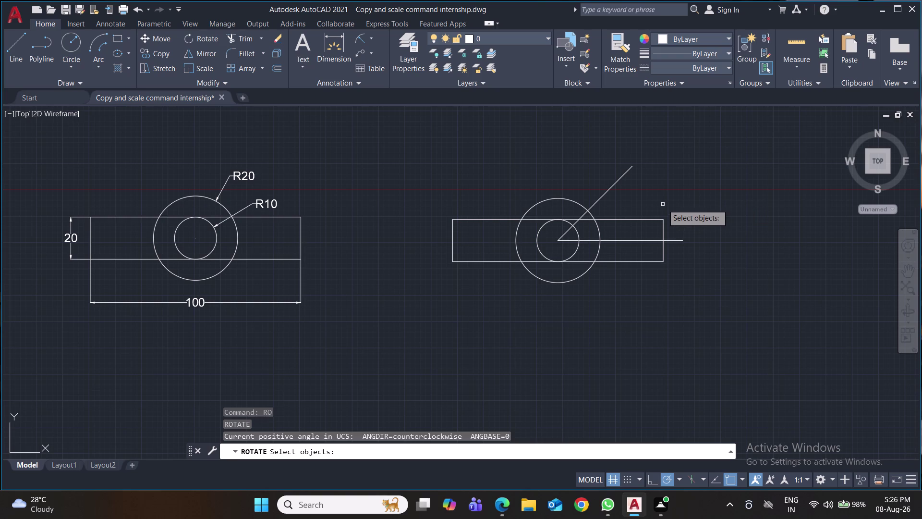
Rotate both circles and the rectangle 45° about the circle centre.
click(564, 199)
click(556, 220)
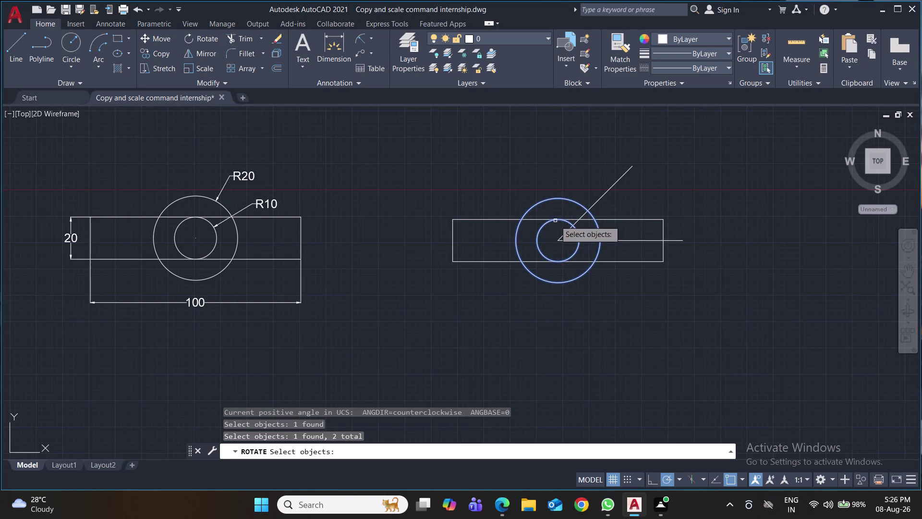
click(543, 219)
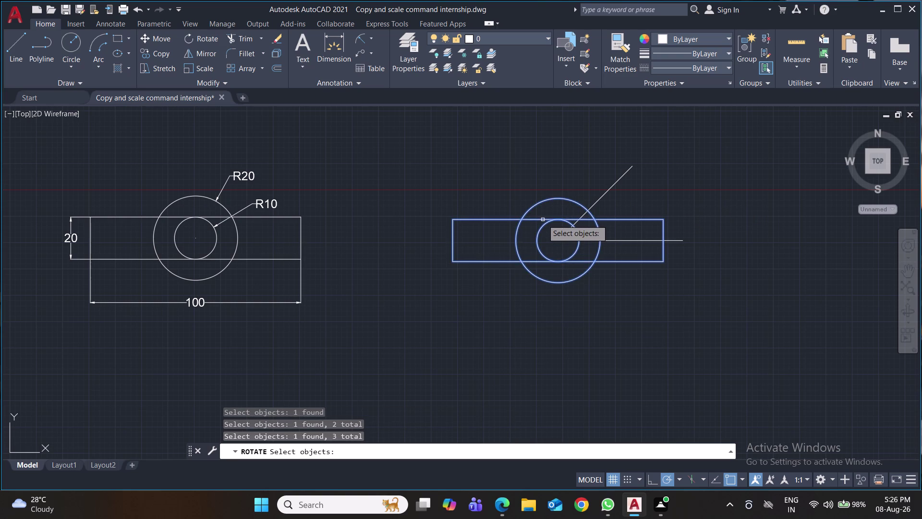
key(Return)
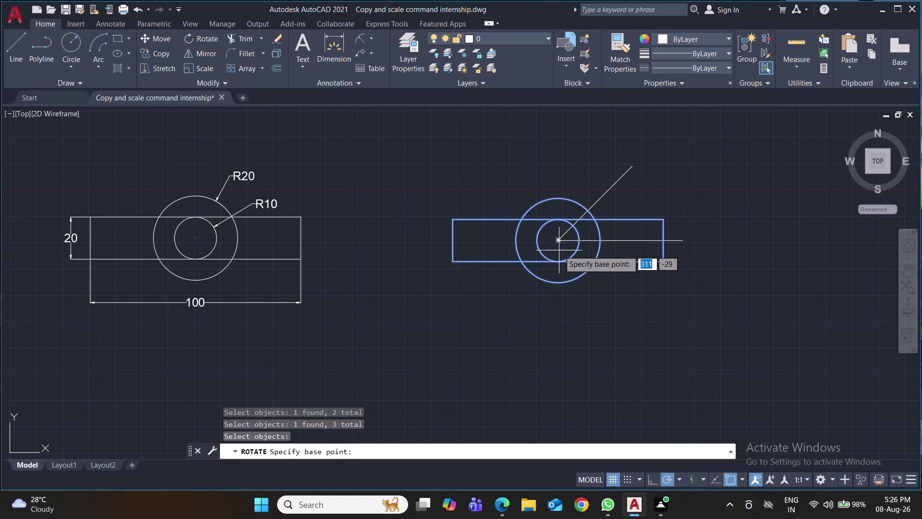
click(556, 242)
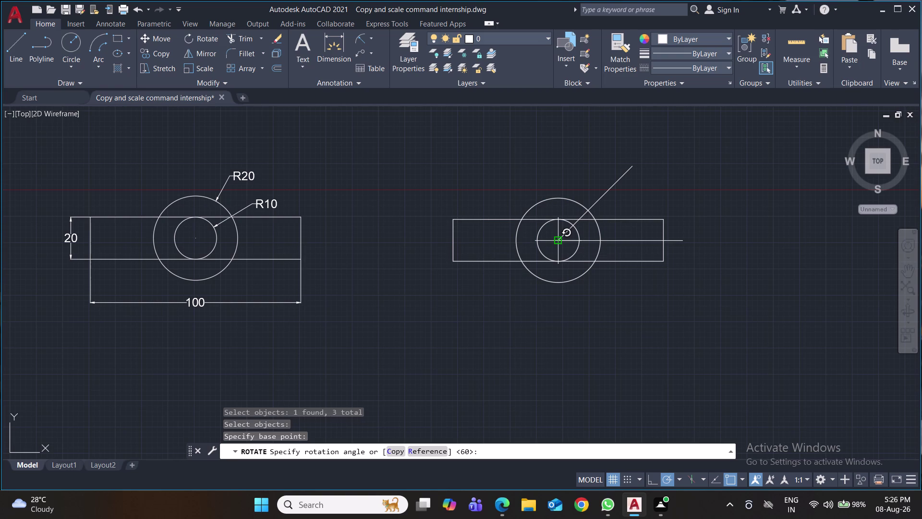
text(45)
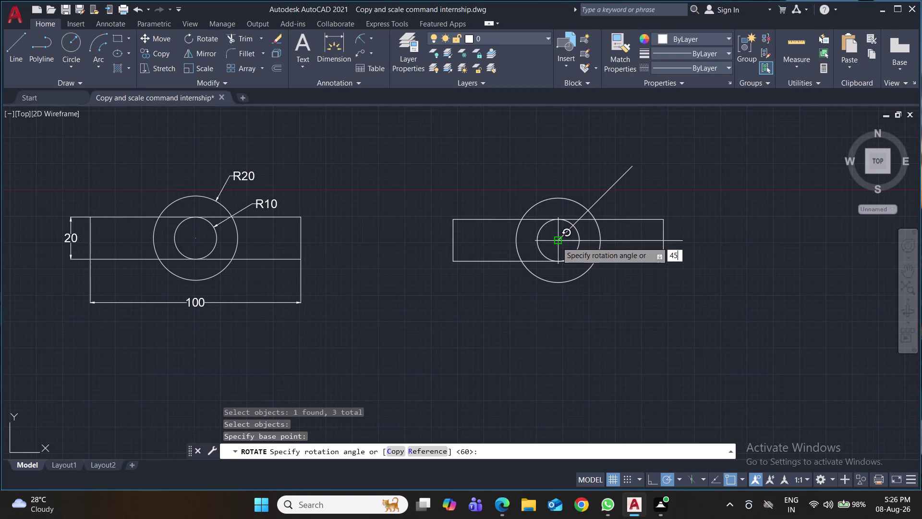
key(Return)
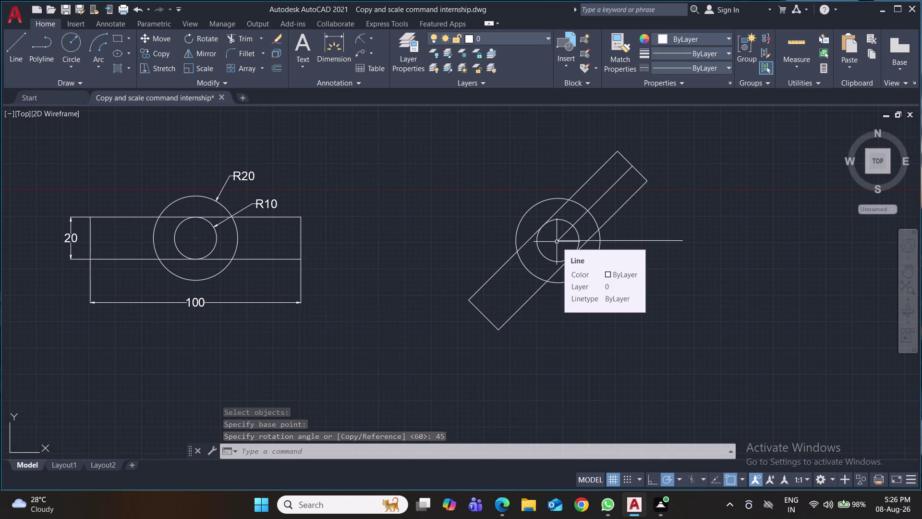
Select the 45° and horizontal lines for a linetype change.
click(557, 241)
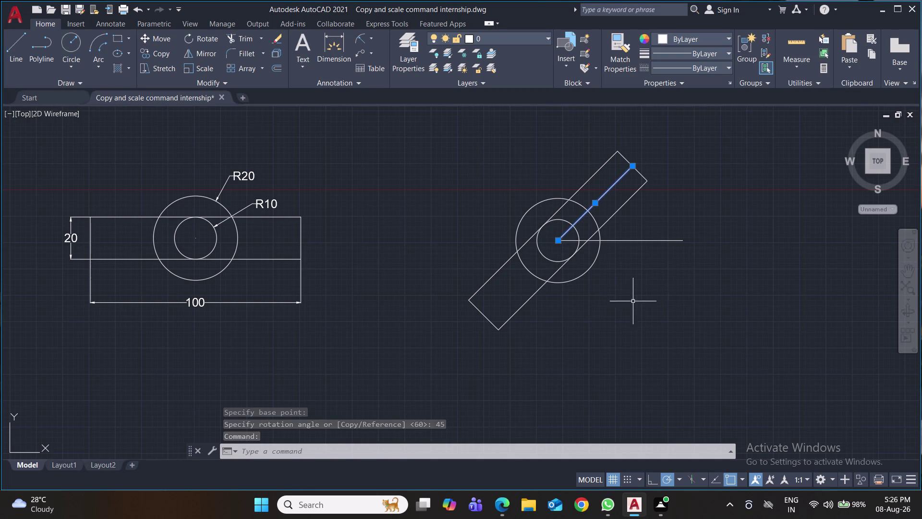
click(647, 240)
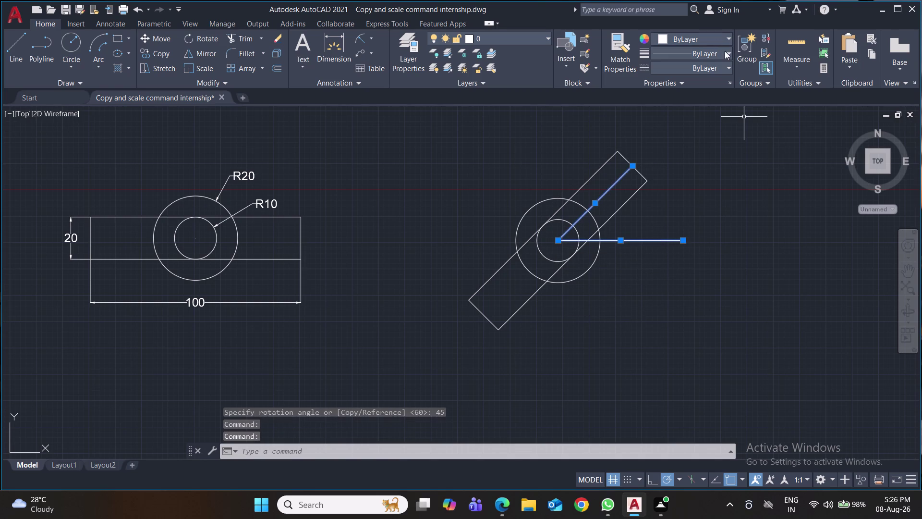
click(729, 66)
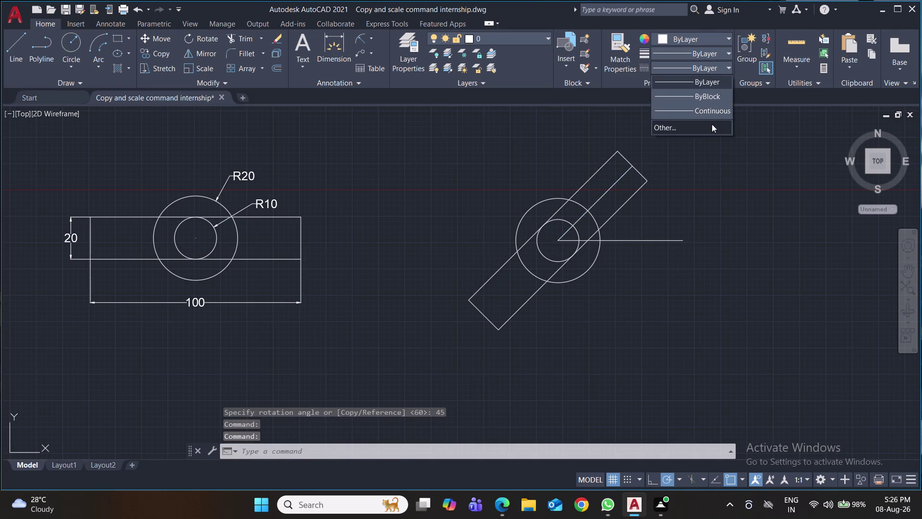
Load the CENTER linetype through the Linetype Manager.
click(712, 124)
click(567, 150)
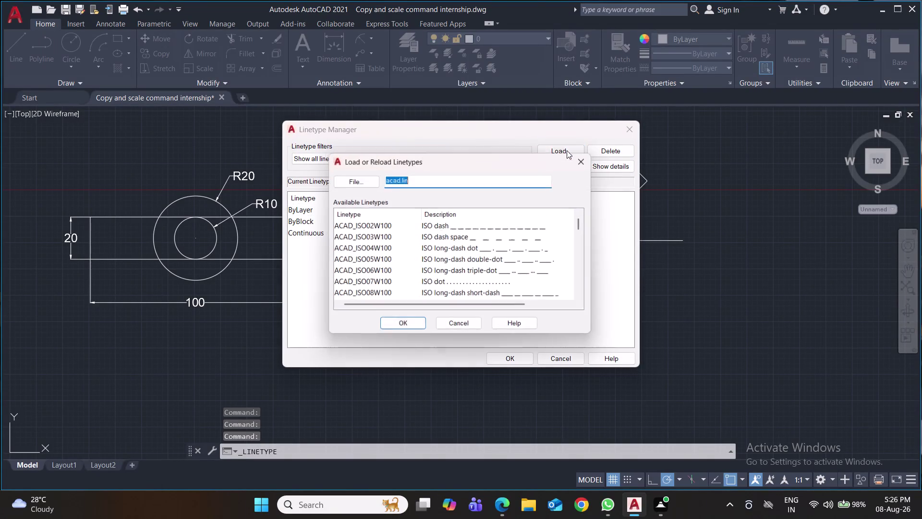
scroll(down, 3)
scroll(down, 3)
scroll(down, 3)
scroll(down, 3)
click(356, 294)
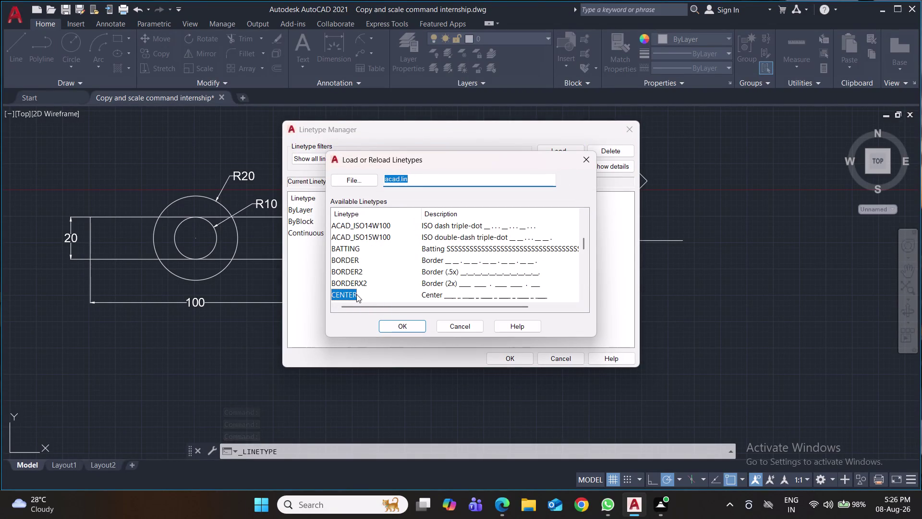
click(418, 329)
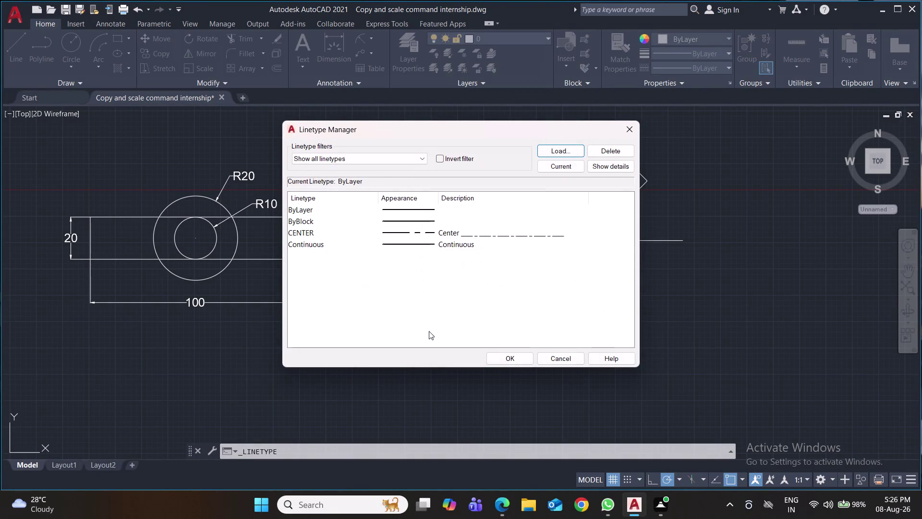
click(431, 231)
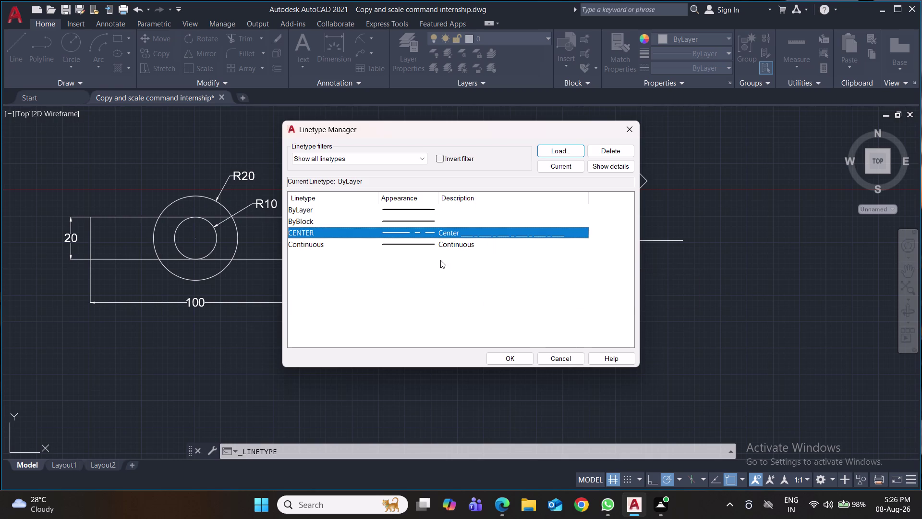
click(513, 358)
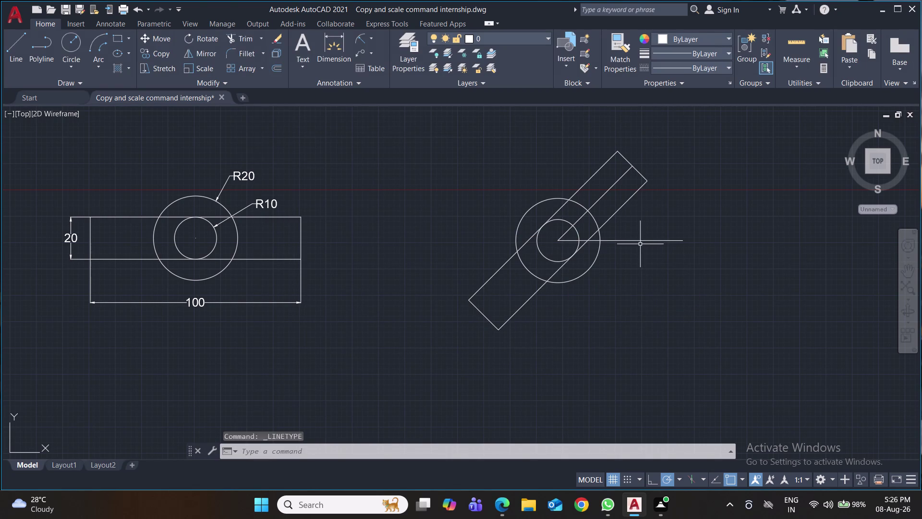
Switch the angled and horizontal lines to the CENTER linetype.
click(639, 241)
click(605, 193)
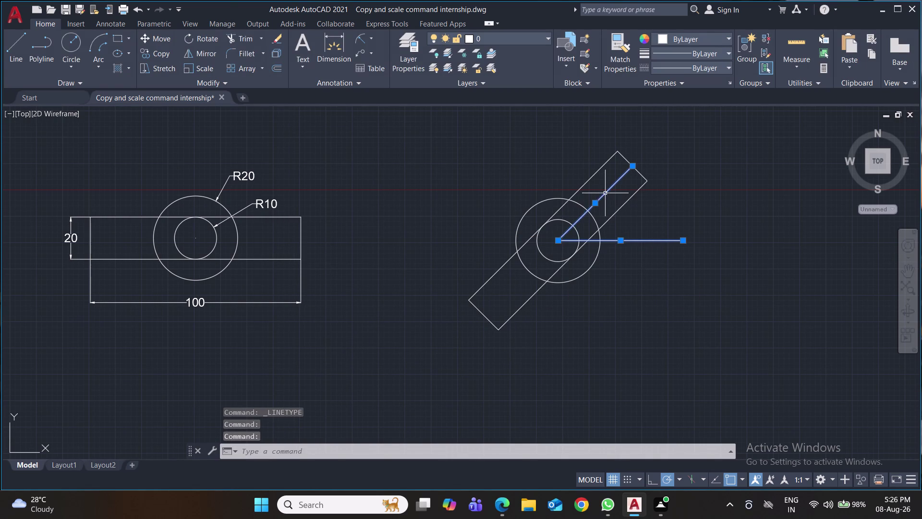
click(728, 67)
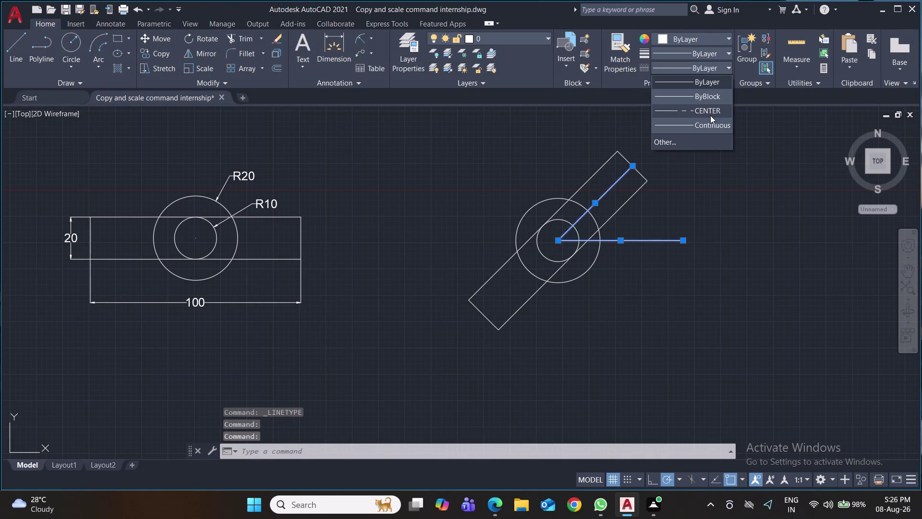
click(711, 111)
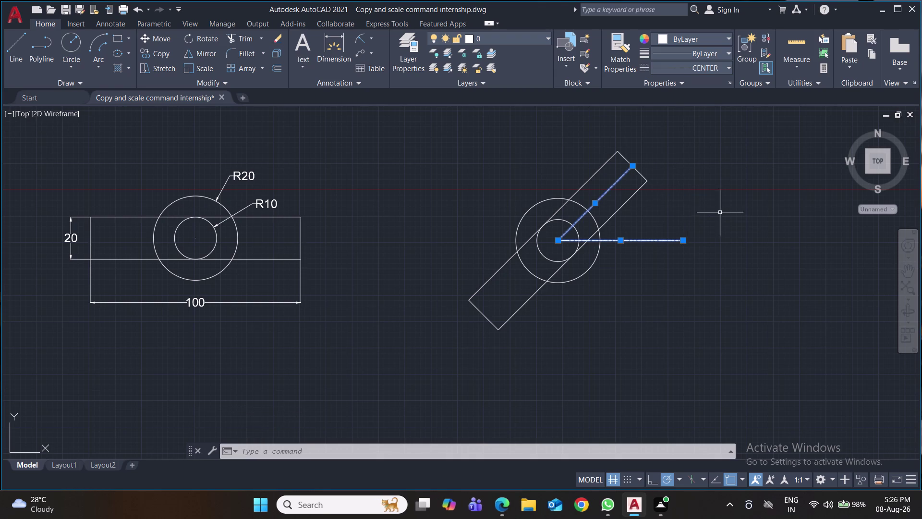
Draw a short line continuing the 45° centre line past the slot's end.
text(ex)
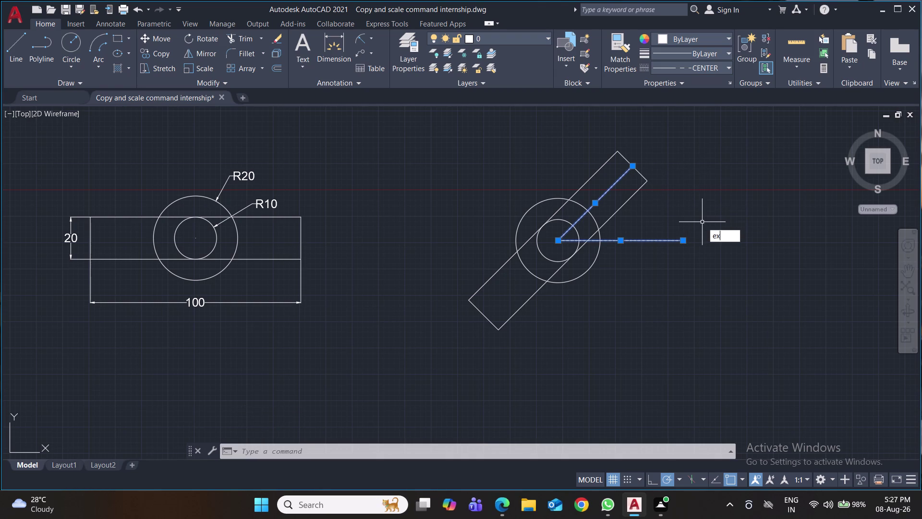
key(Return)
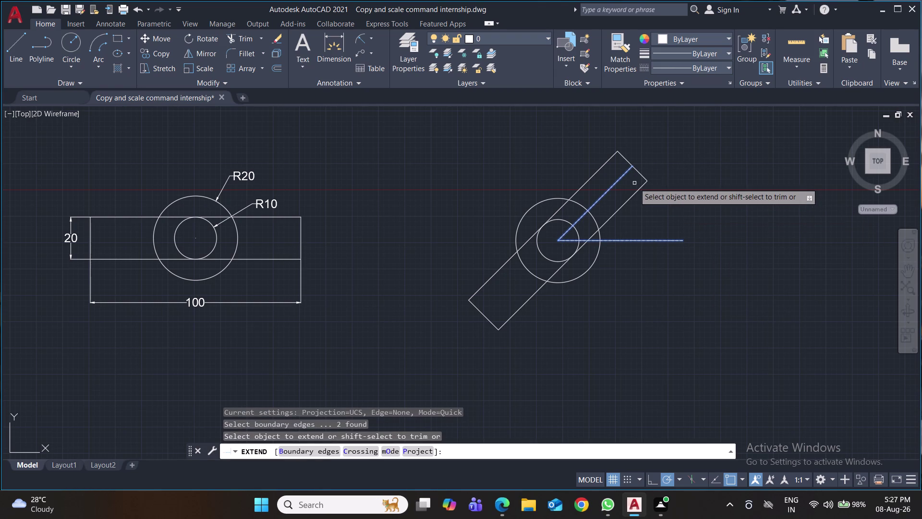
click(629, 172)
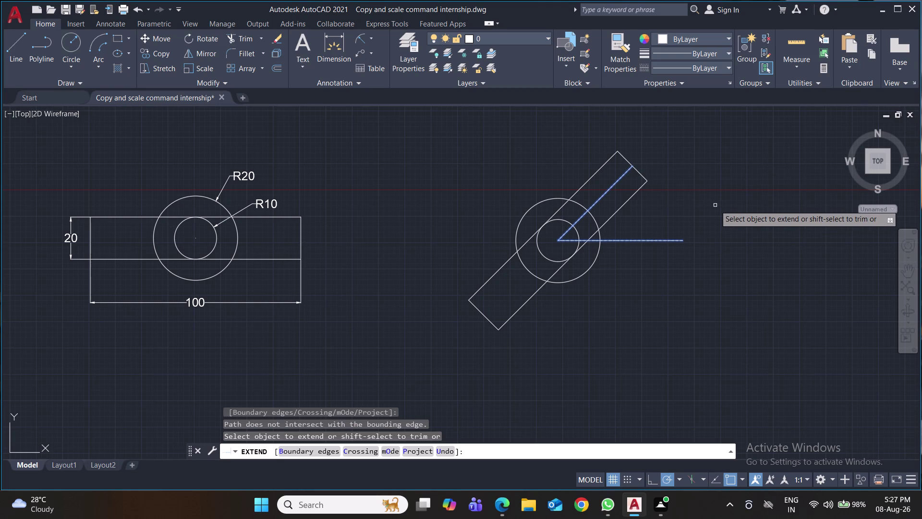
key(Escape)
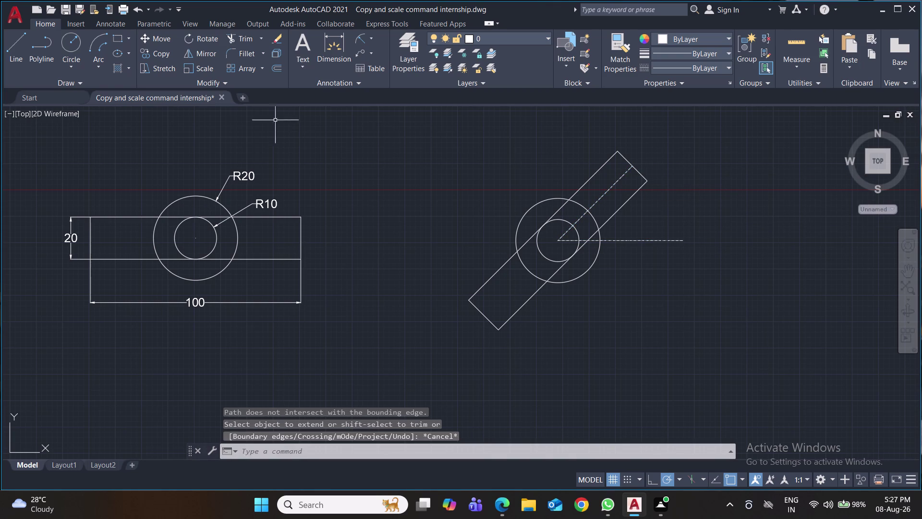
click(8, 44)
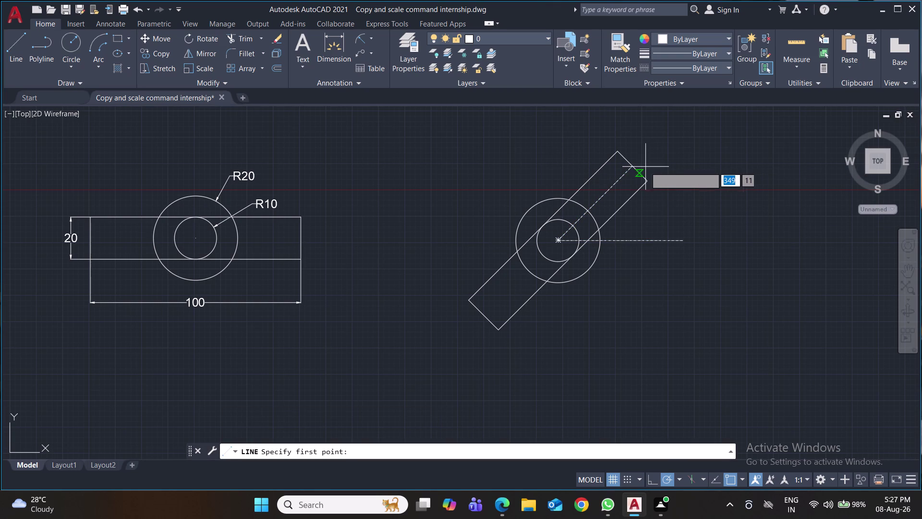
click(631, 168)
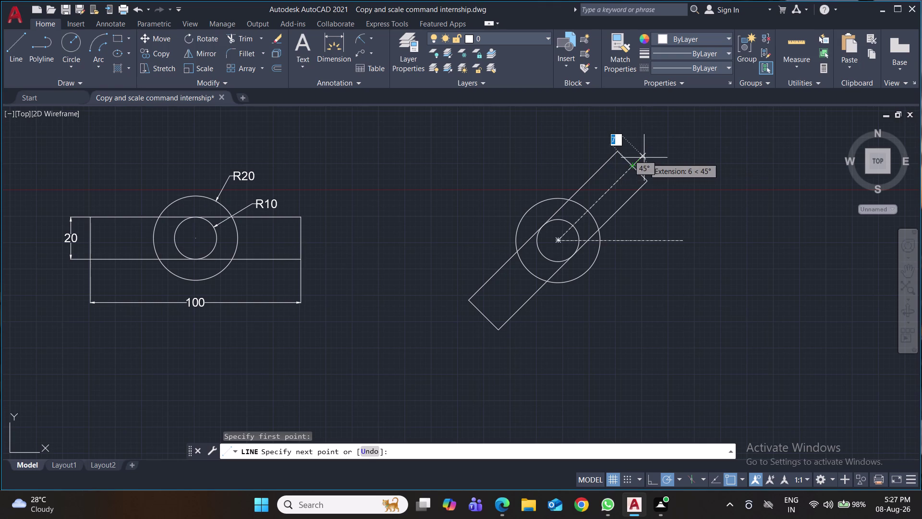
click(652, 149)
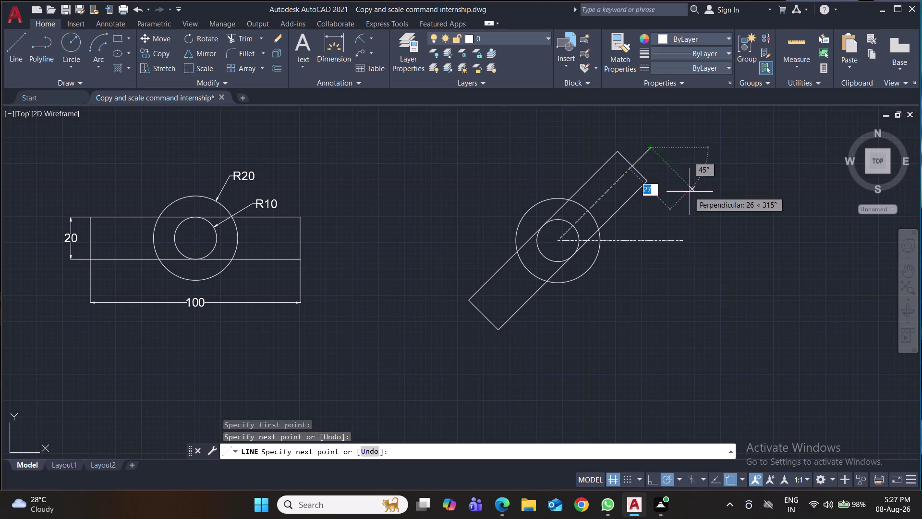
key(Return)
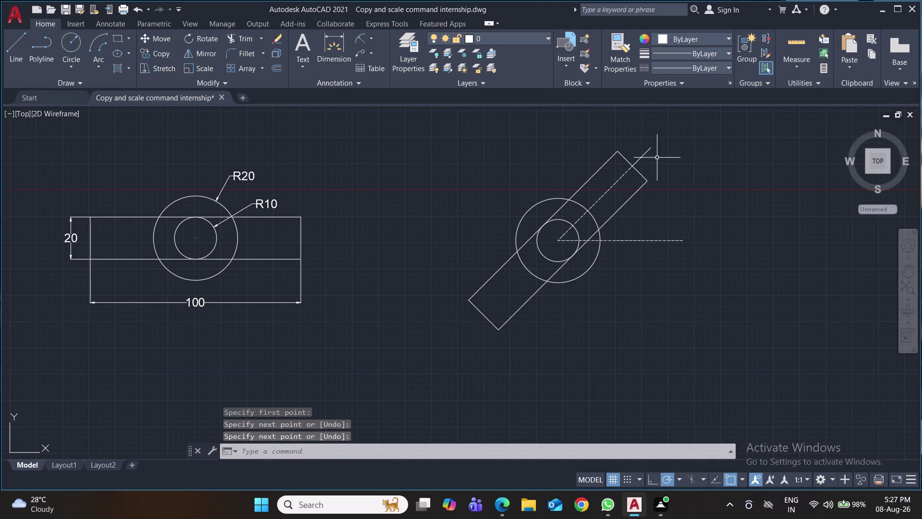
Give the new segment the CENTER linetype and save the drawing.
click(648, 153)
click(721, 67)
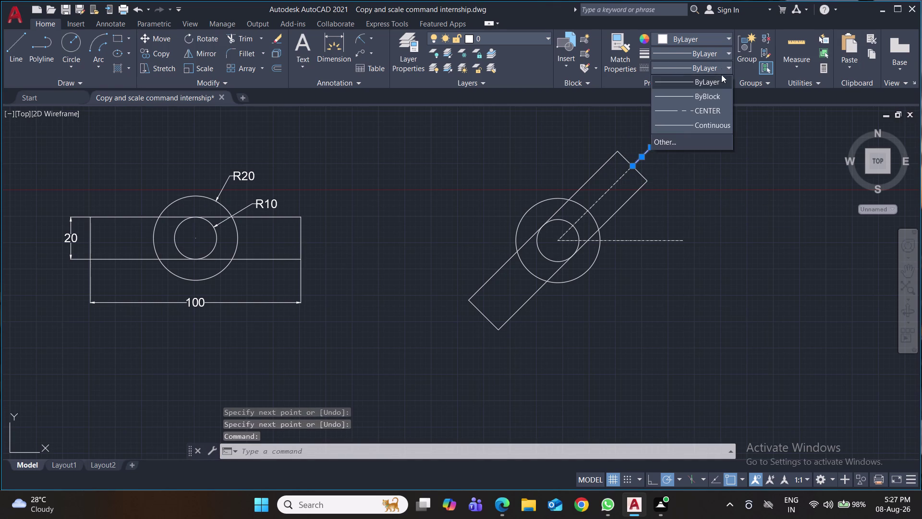
click(713, 107)
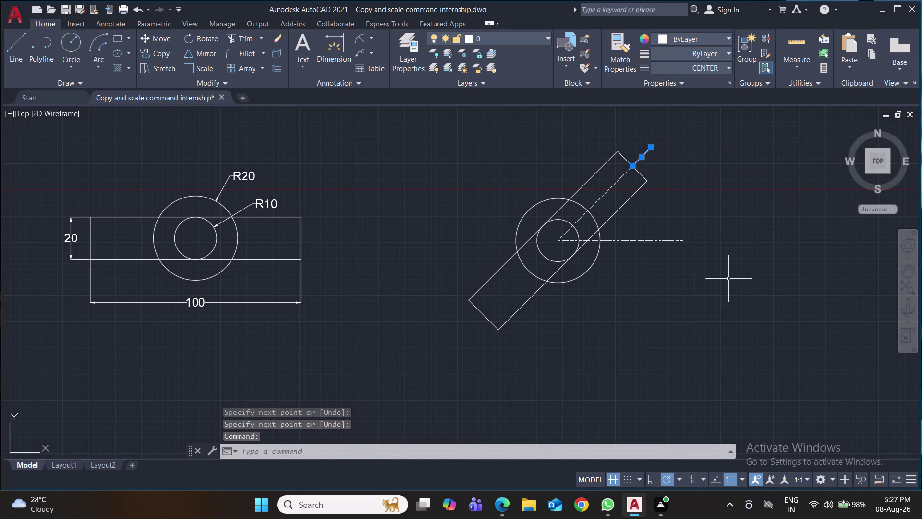
key(ctrl+s)
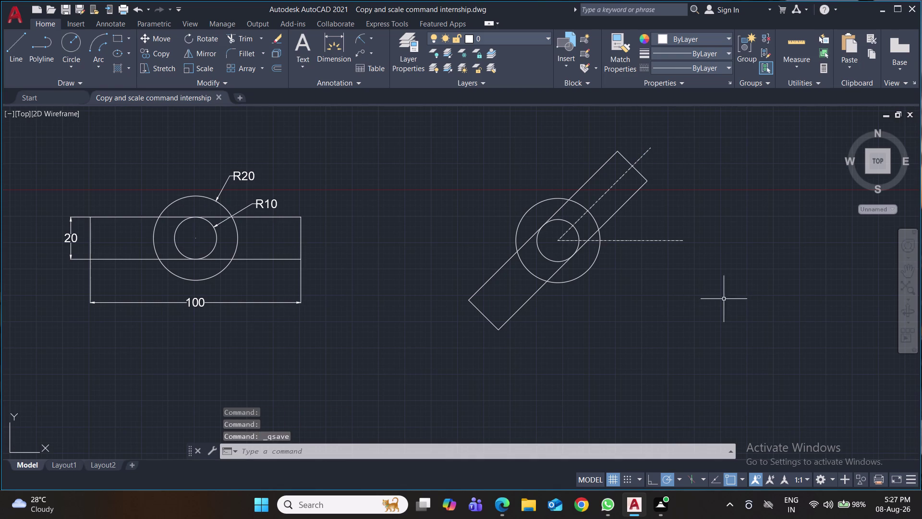
click(372, 37)
click(395, 115)
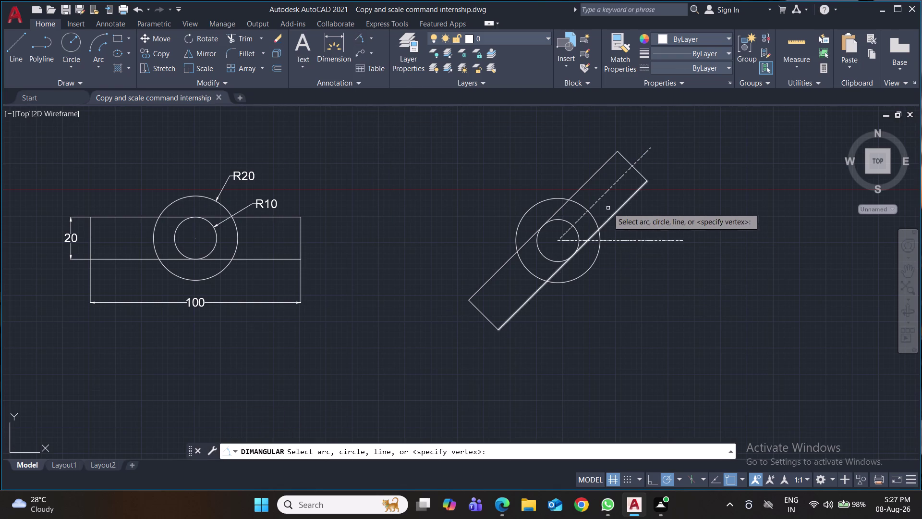
Dimension the 45° angle between the slanted and horizontal centre lines, then save.
click(595, 203)
click(619, 238)
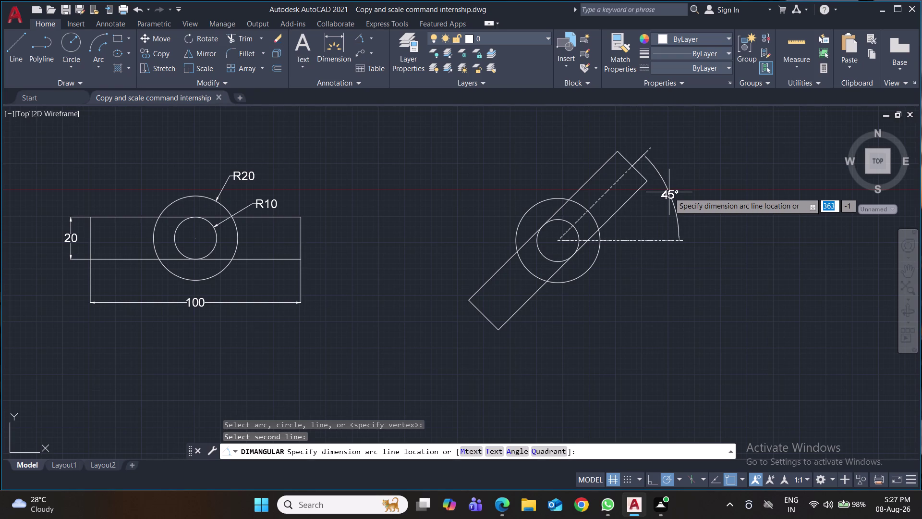
click(631, 207)
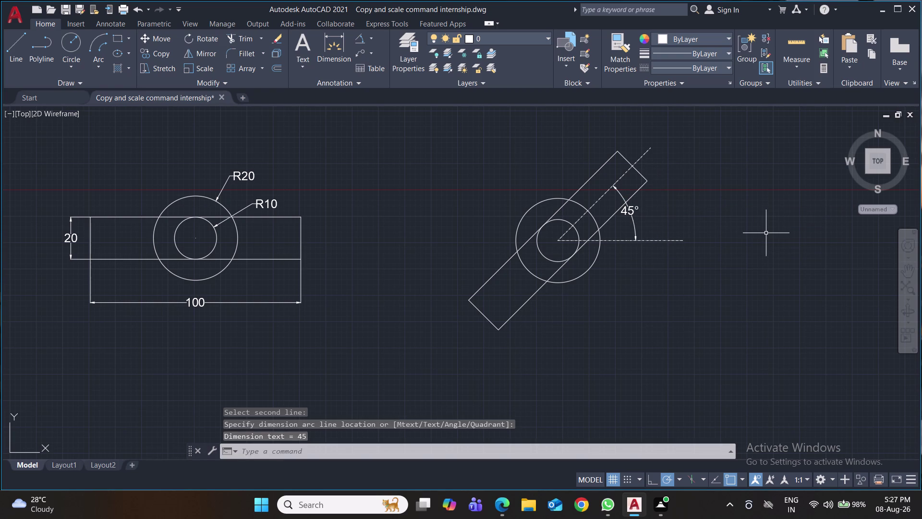
key(ctrl+s)
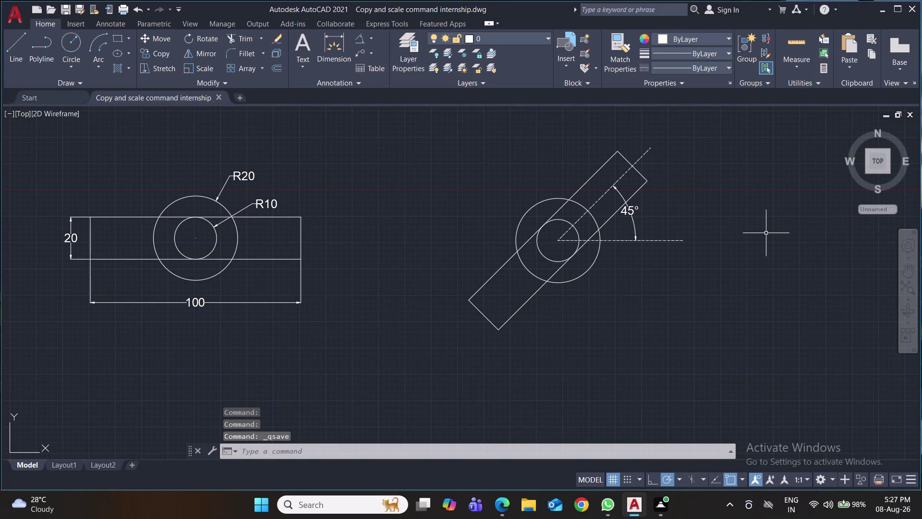
click(372, 84)
click(418, 126)
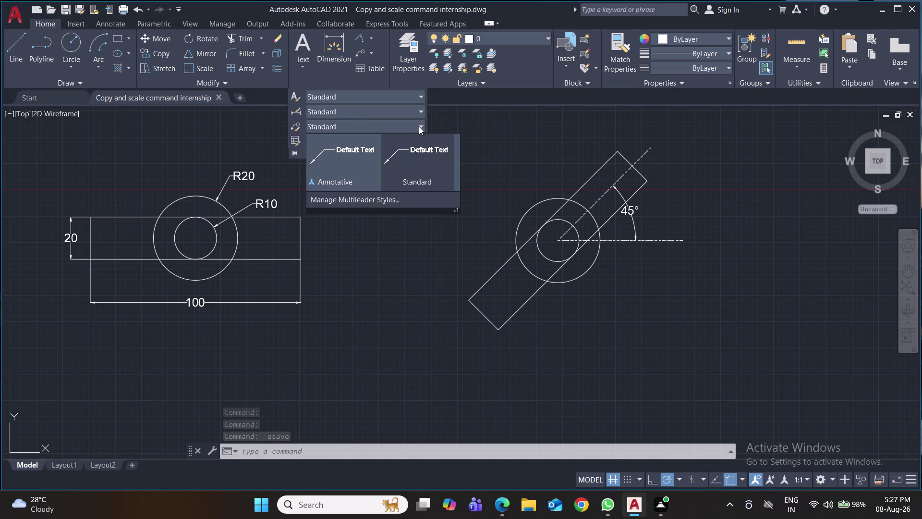
Change the Standard multileader style's text height from 0.18 to 4.
click(422, 206)
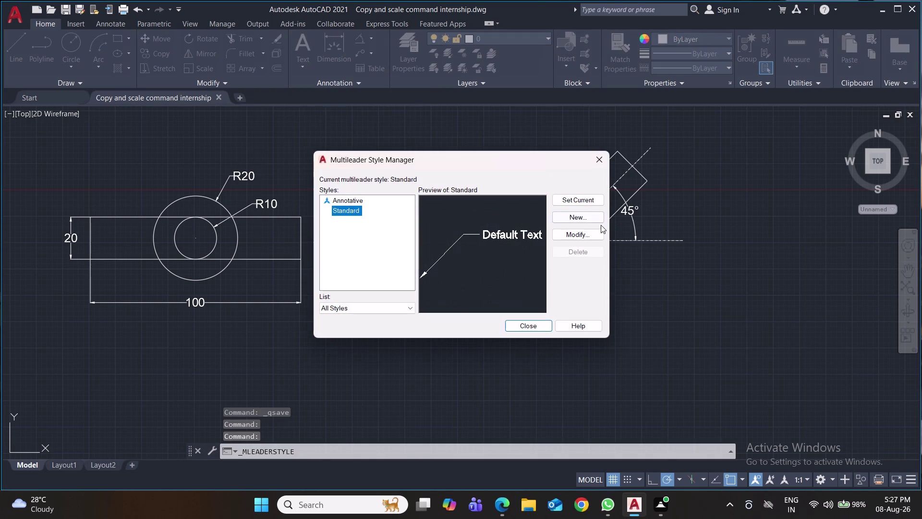
click(587, 231)
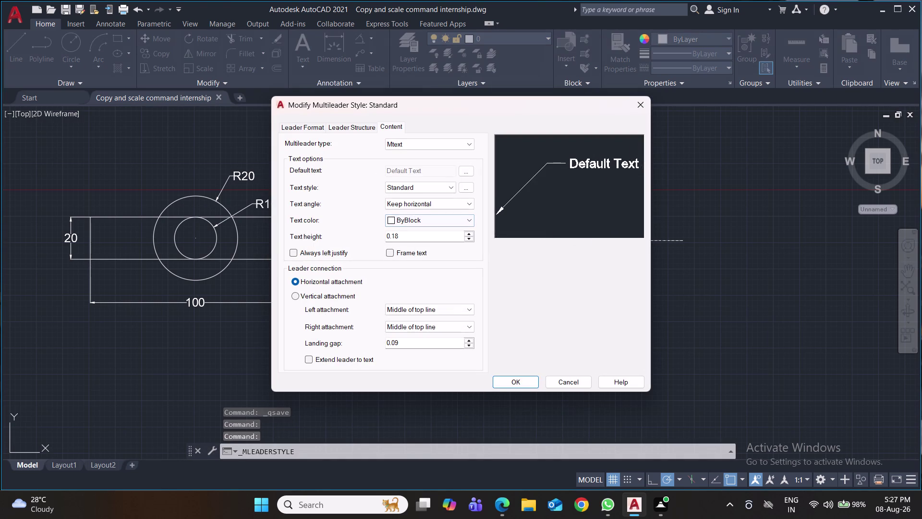
drag(430, 235, 351, 240)
key(4)
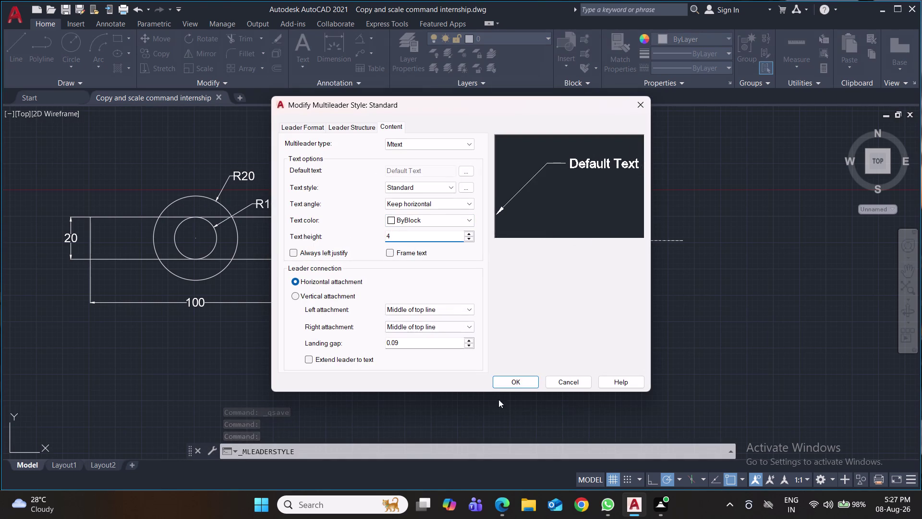
click(515, 380)
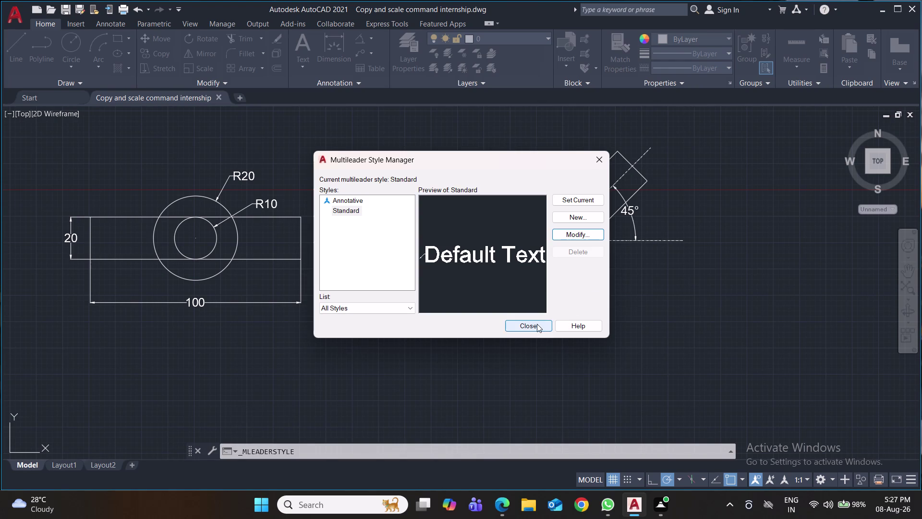
click(576, 201)
click(530, 324)
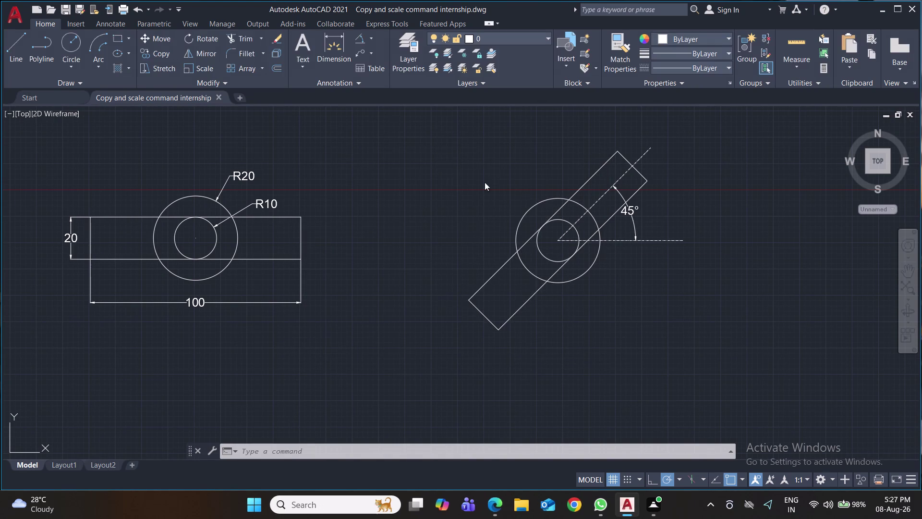
click(359, 50)
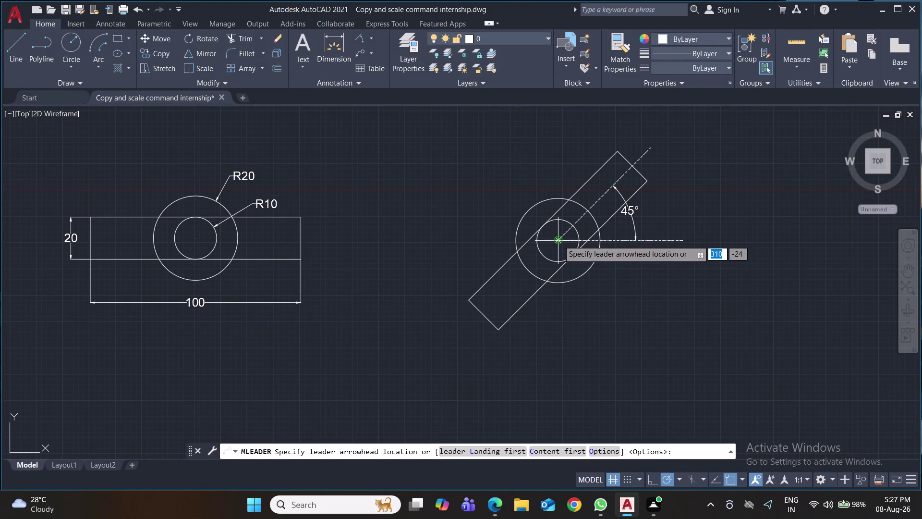
Add a multileader labelled 'Base Point' pointing at the tilted part's circle centre.
click(559, 240)
click(493, 177)
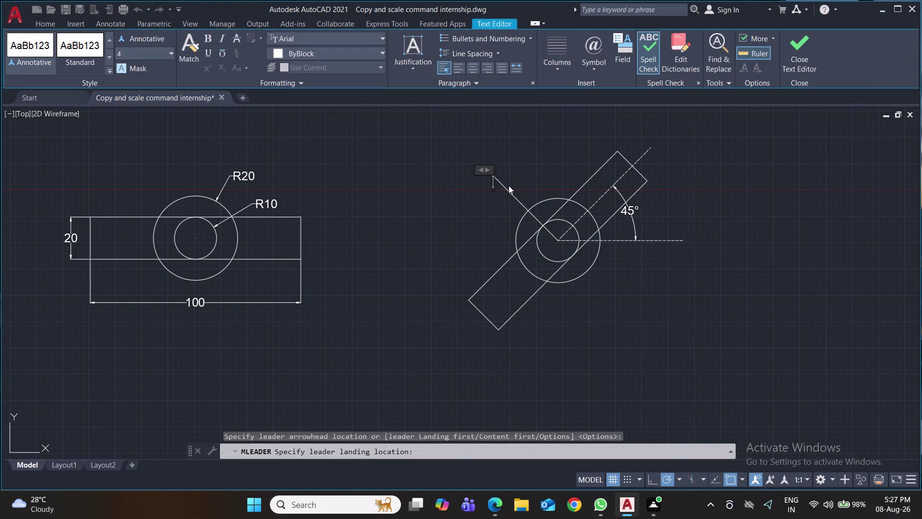
key(shift+b)
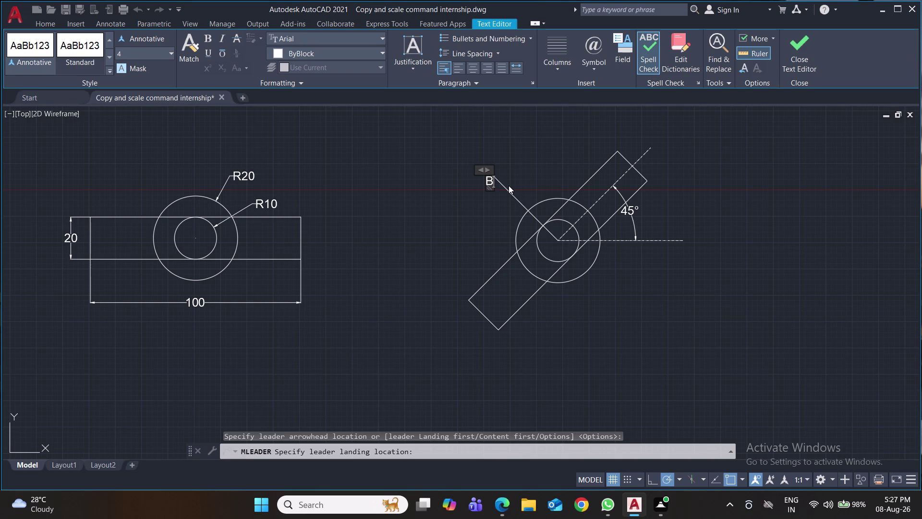
text(ase)
key(space)
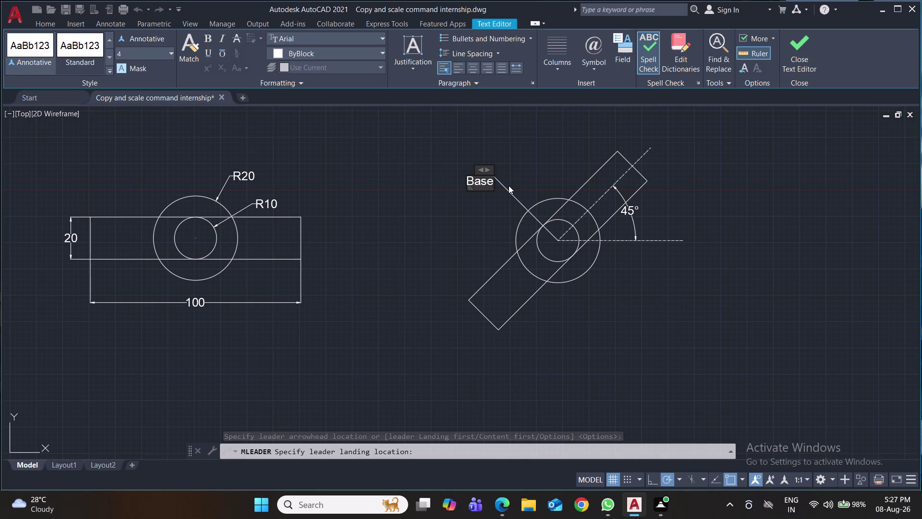
text(Pooint)
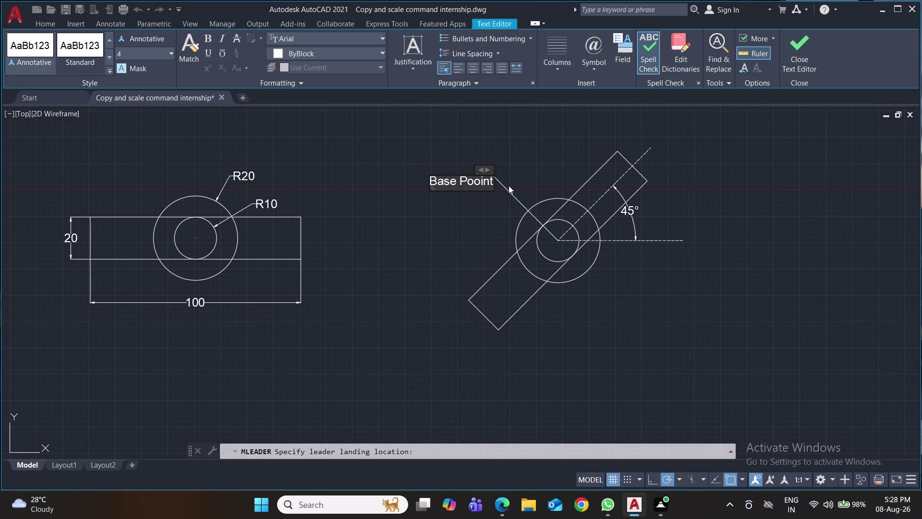
key(BackSpace)
key(BackSpace)
key(BackSpace)
key(BackSpace)
text(in)
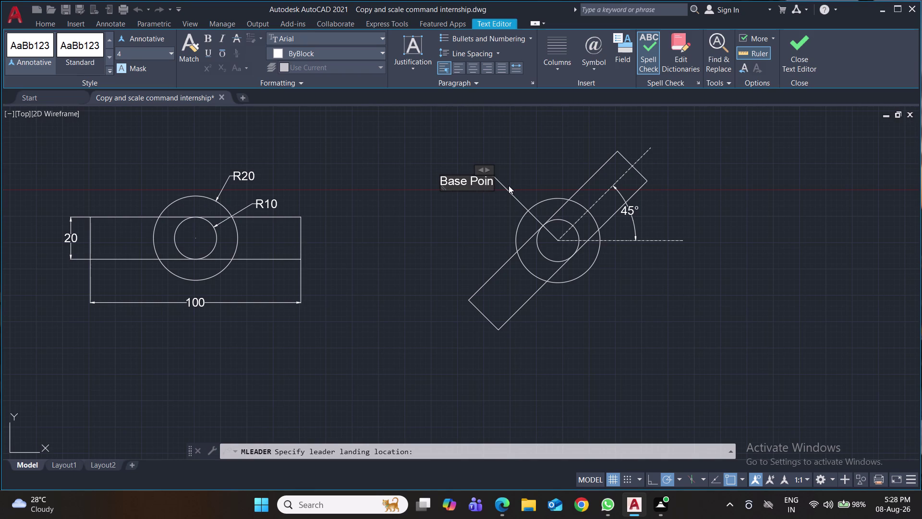
text(t)
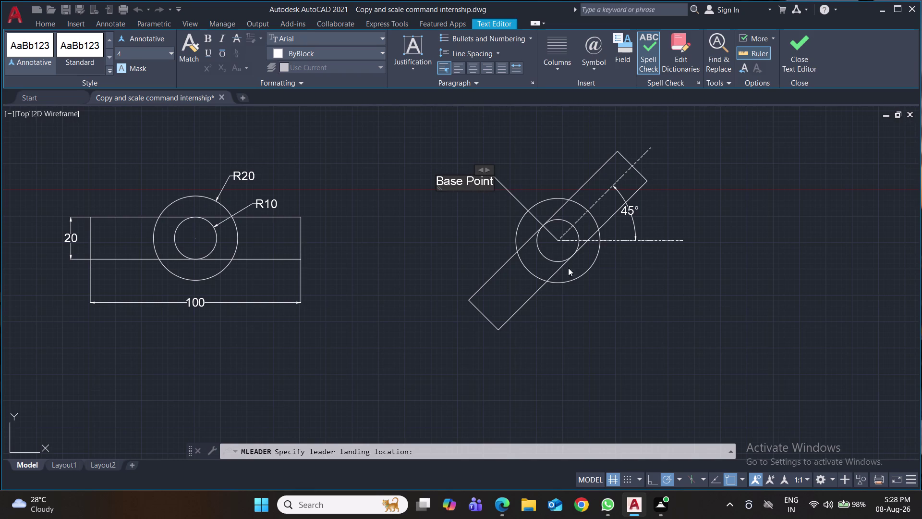
click(618, 289)
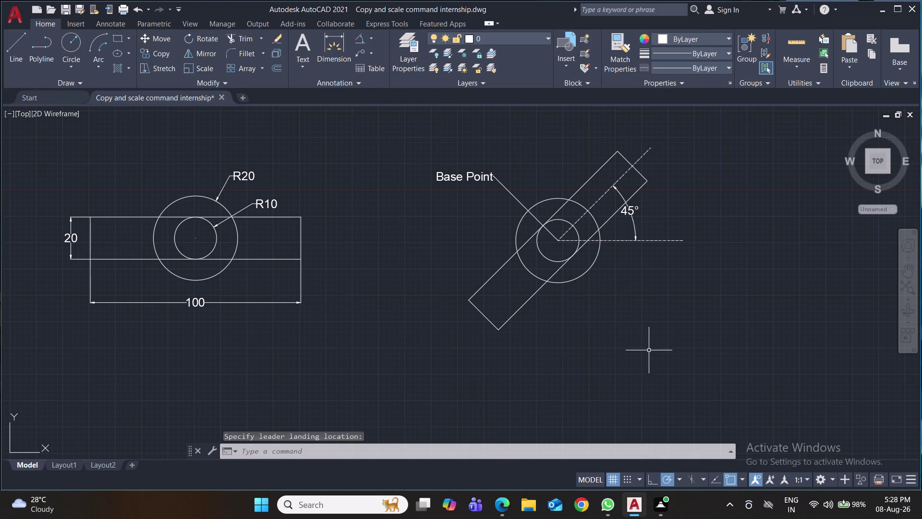
Pan the view upward to an empty drawing area.
middle_drag(654, 346, 661, 297)
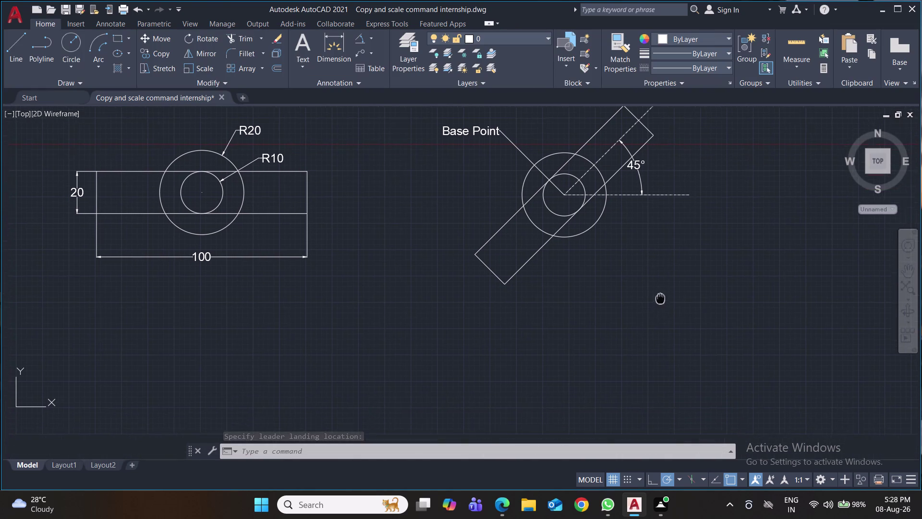
middle_drag(661, 297, 661, 296)
middle_drag(634, 323, 643, 269)
middle_drag(582, 323, 587, 285)
middle_drag(544, 346, 547, 303)
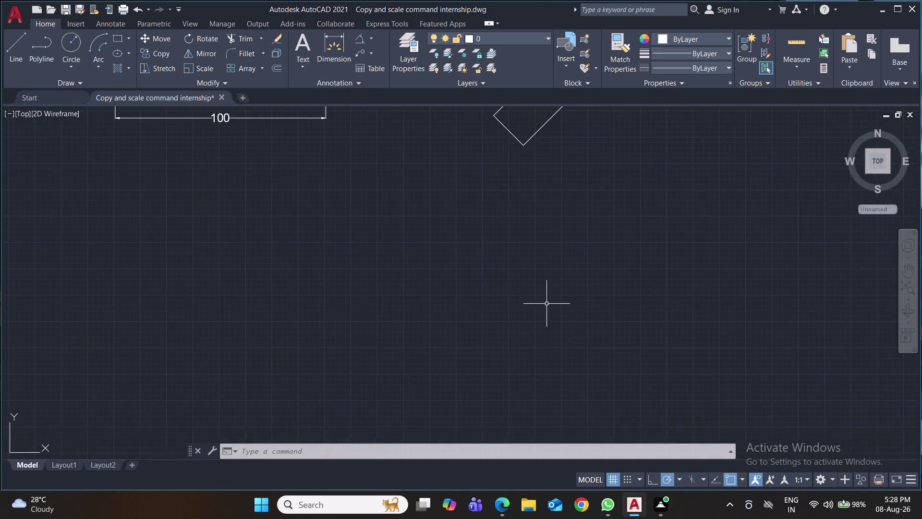
middle_drag(536, 330, 536, 303)
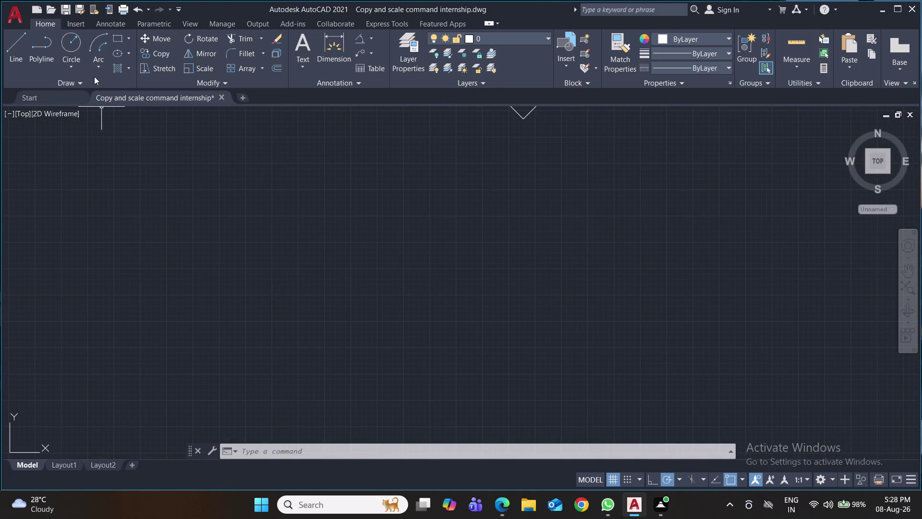
click(70, 43)
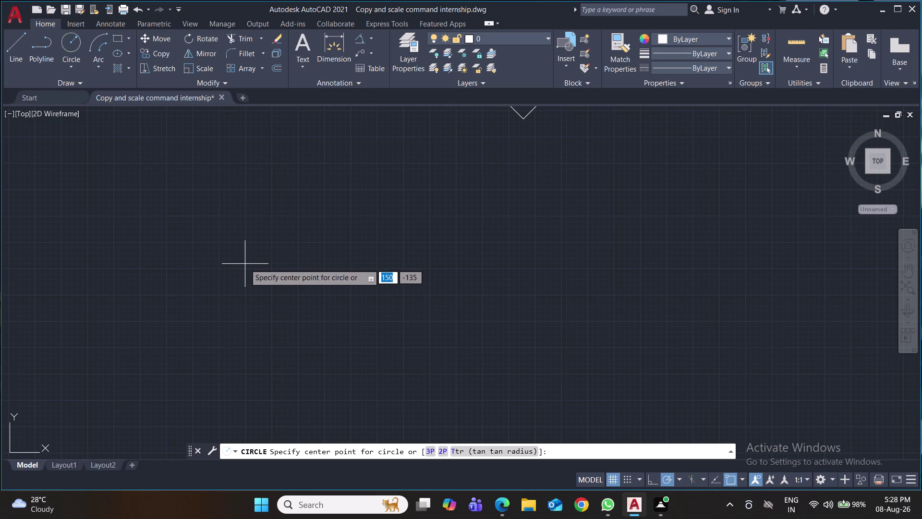
Draw a radius-25 circle in empty space with a concentric radius-10 circle.
click(195, 243)
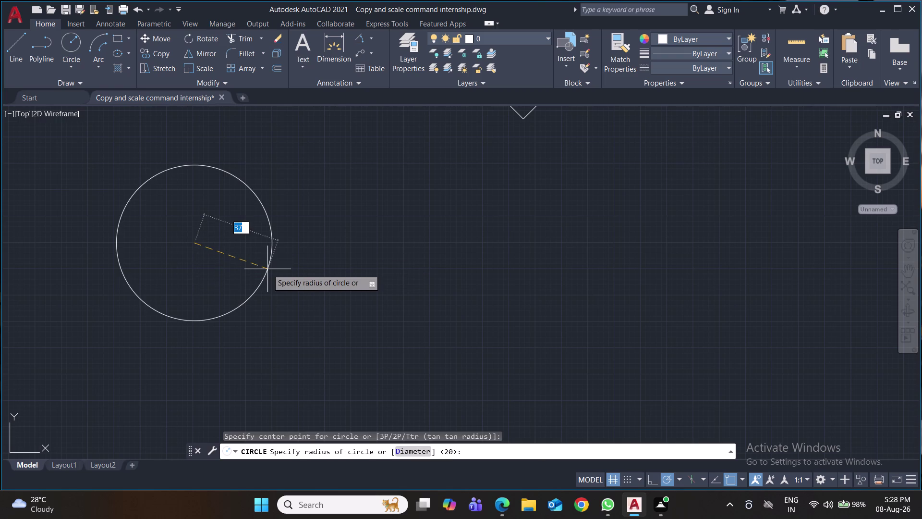
text(25)
key(Return)
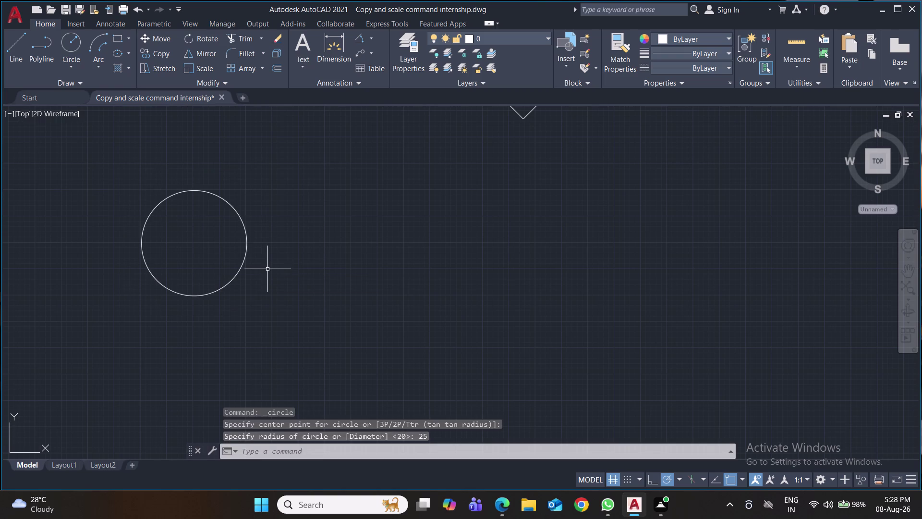
key(space)
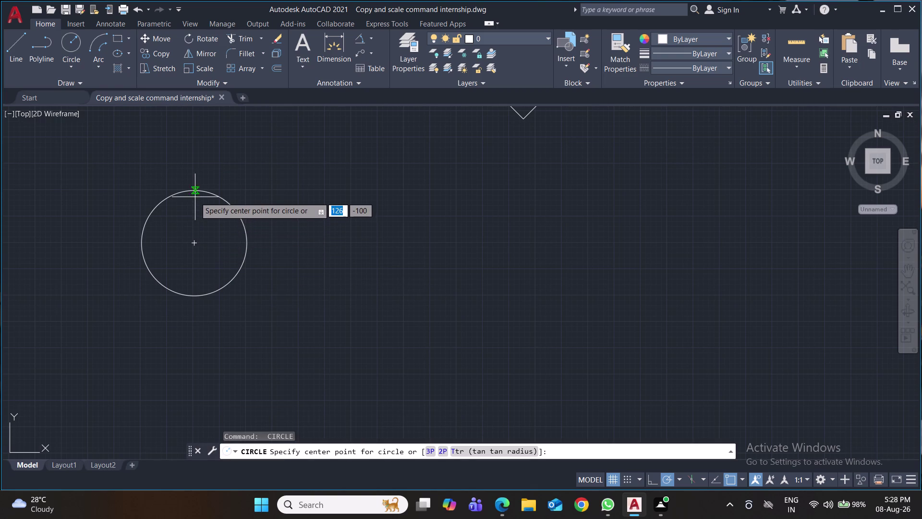
click(194, 239)
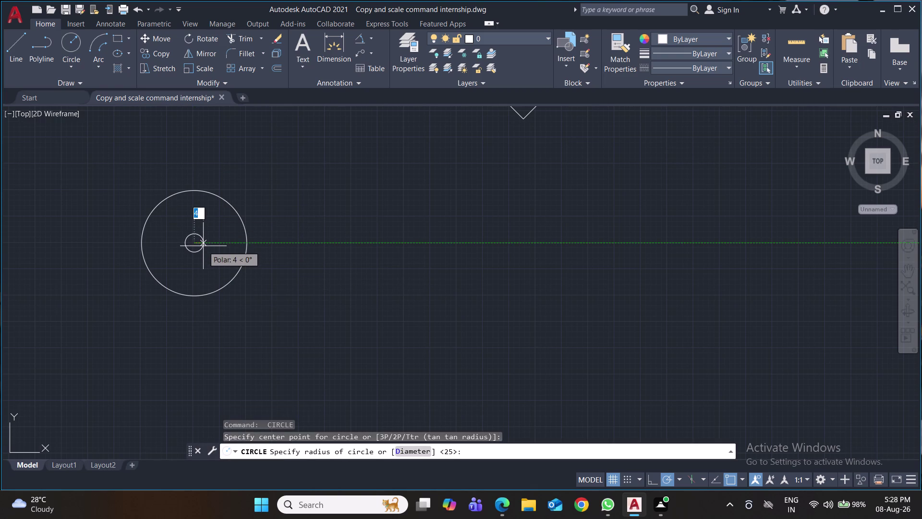
text(10)
key(Return)
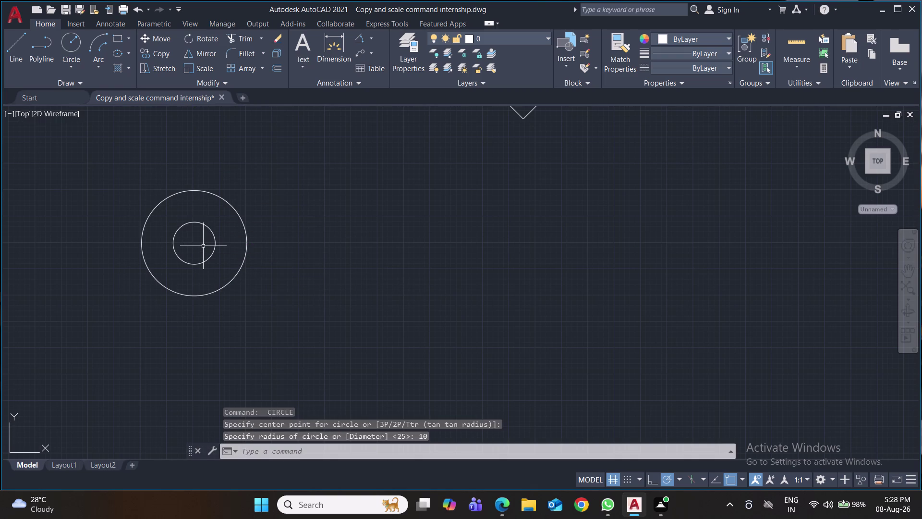
key(p)
text(ol)
key(Return)
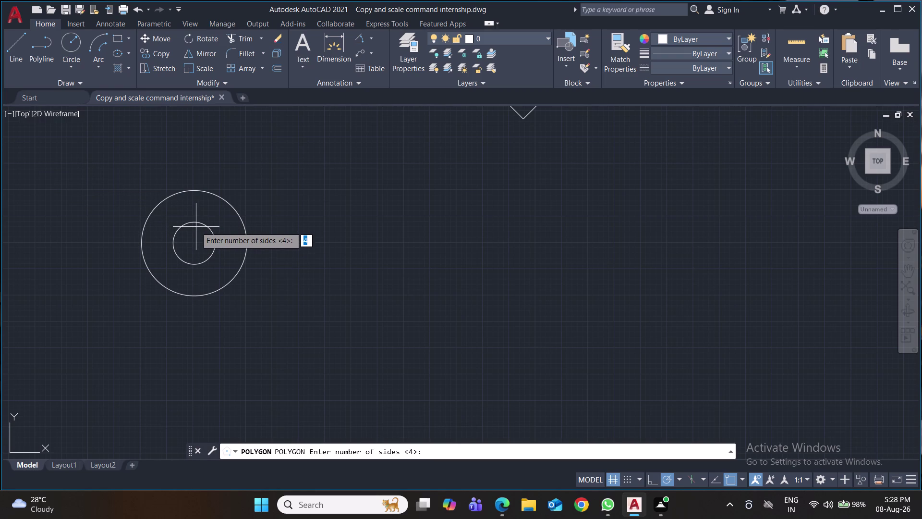
Draw a six-sided polygon circumscribed at radius 25 about the circles' centre, then save.
key(6)
key(Return)
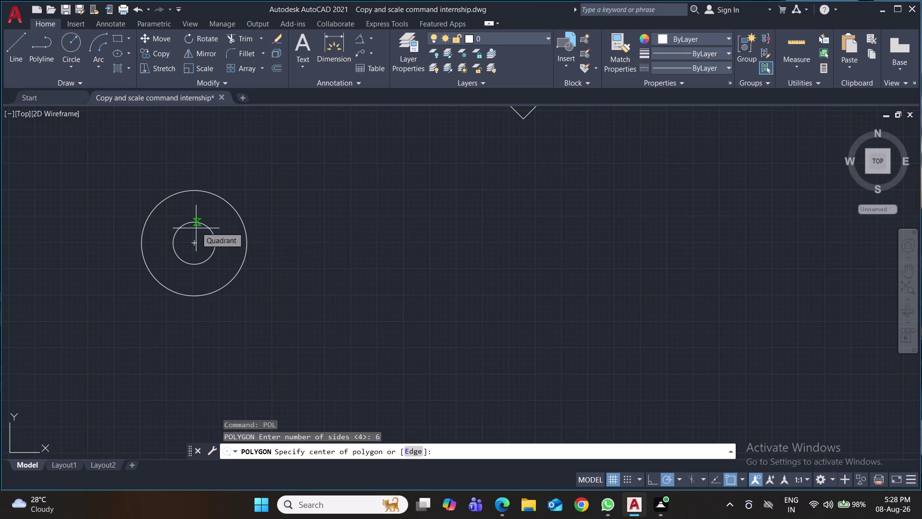
click(193, 246)
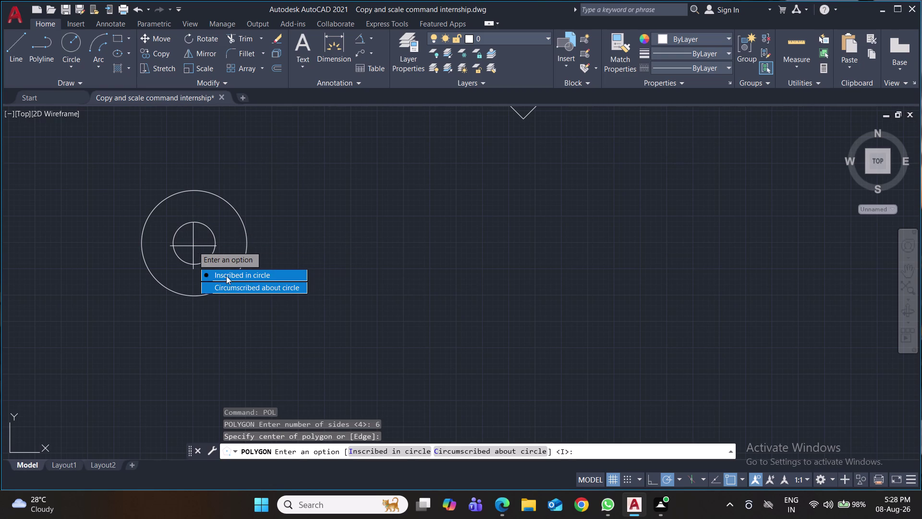
drag(231, 291, 193, 246)
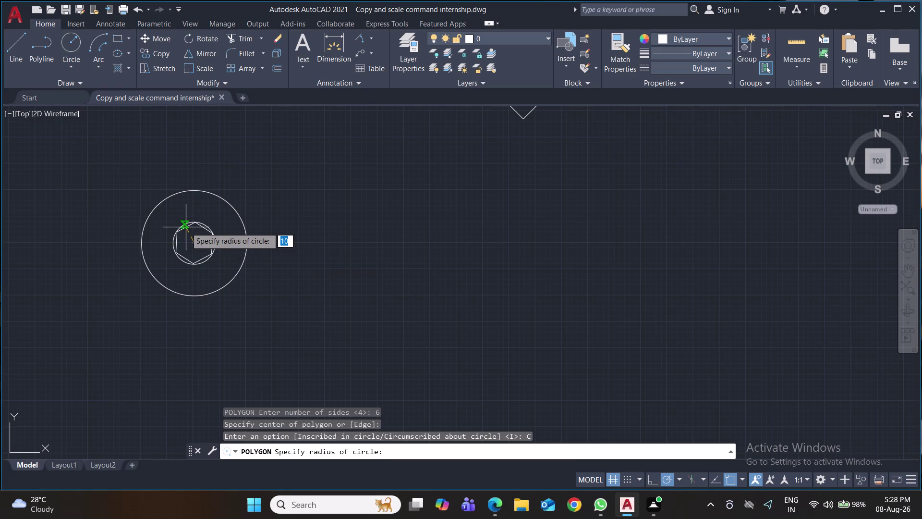
text(25)
key(Return)
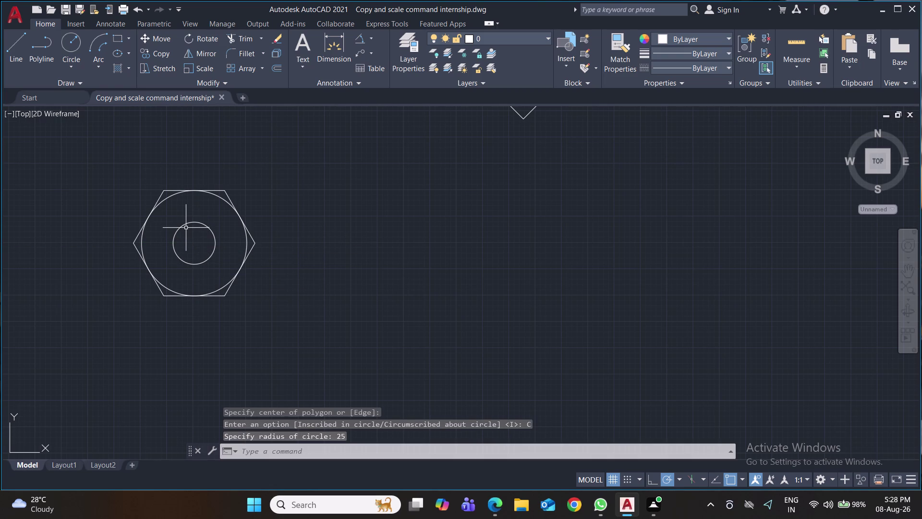
key(ctrl+s)
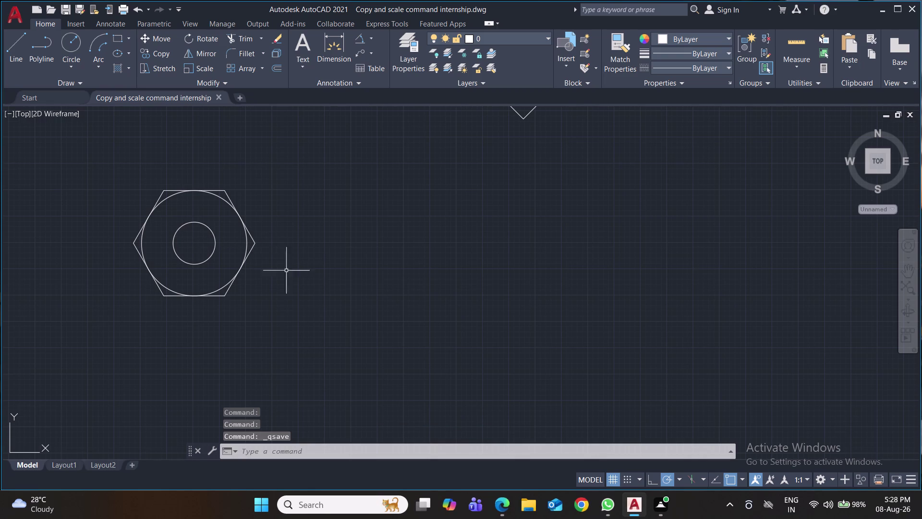
click(373, 40)
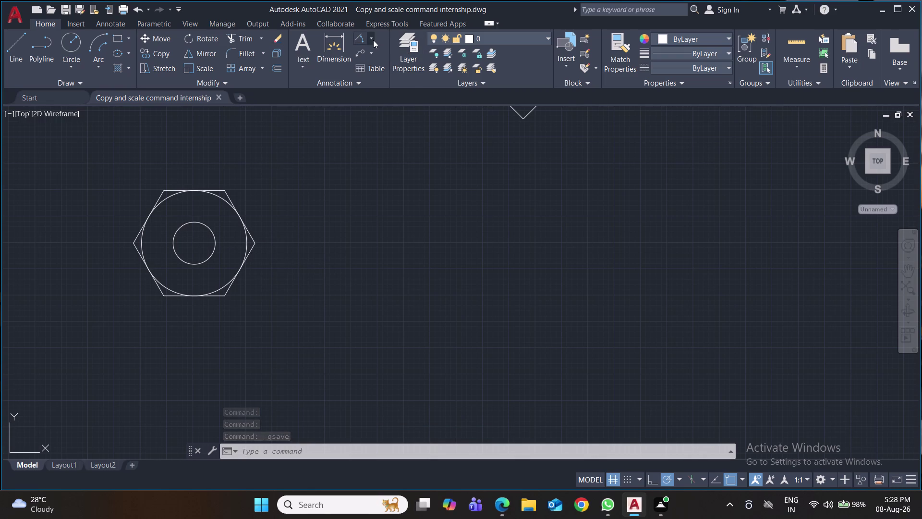
Add R10 and R25 radius dimensions to the inner and outer circles.
click(390, 159)
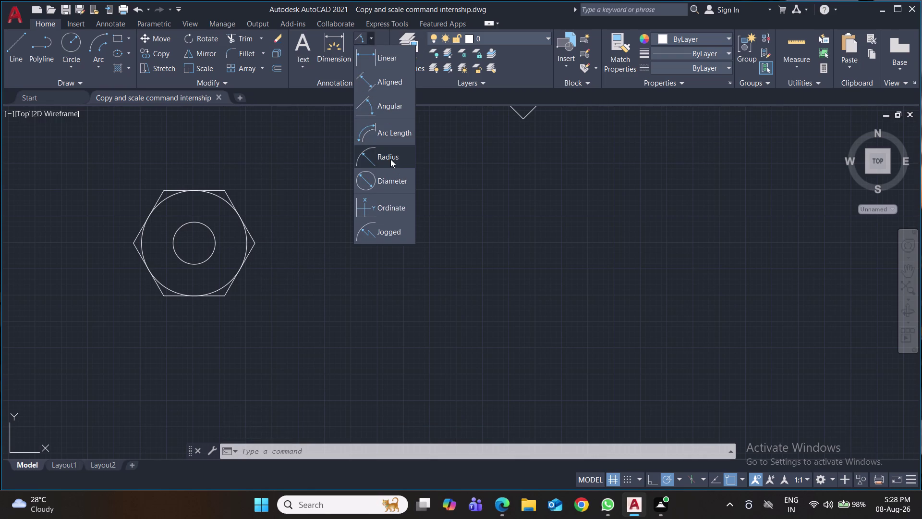
click(210, 231)
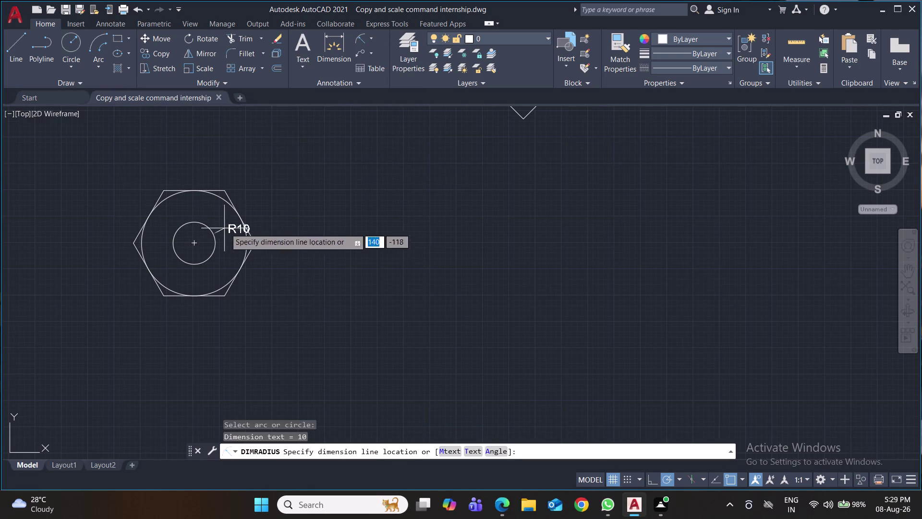
click(262, 216)
key(space)
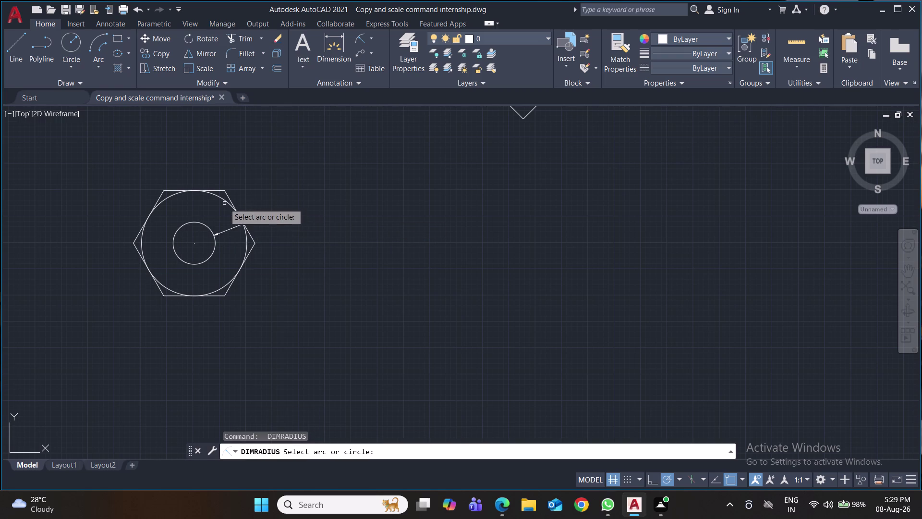
click(221, 198)
click(247, 184)
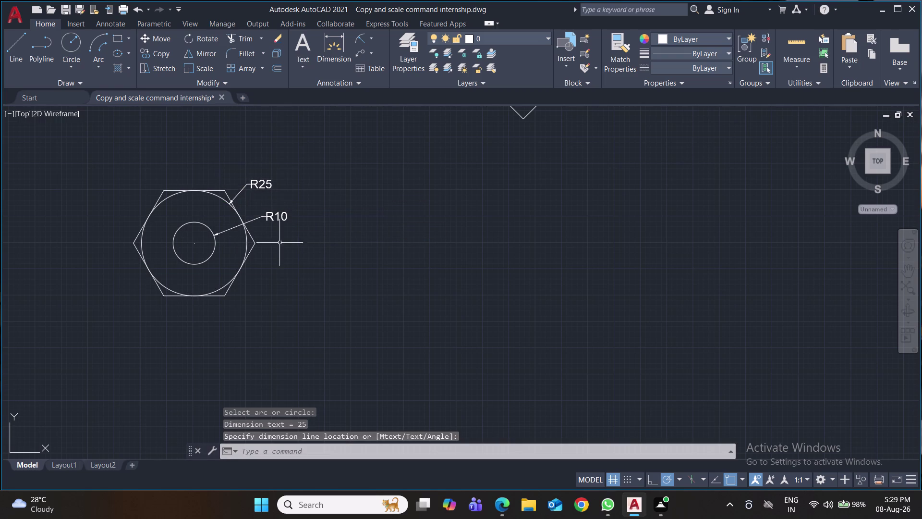
click(358, 52)
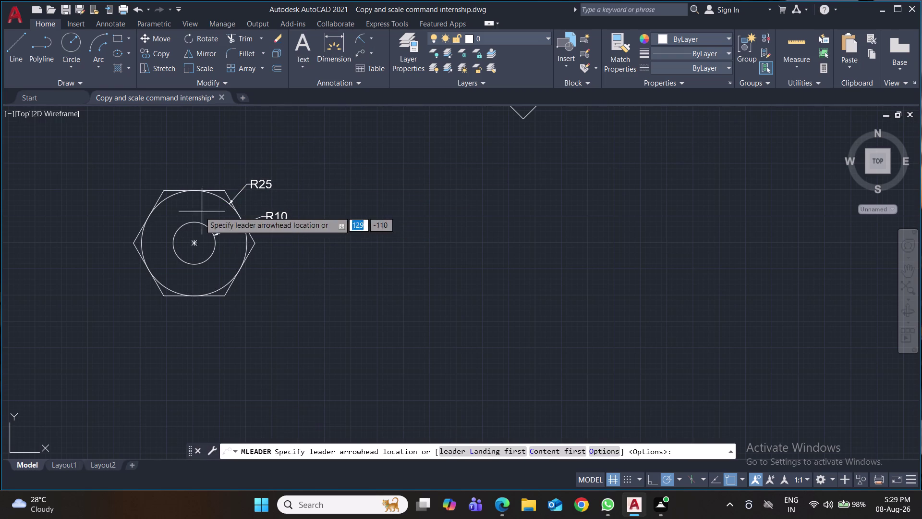
Add a leader reading 'Base point' from the nut's circle centre to the lower left.
click(190, 244)
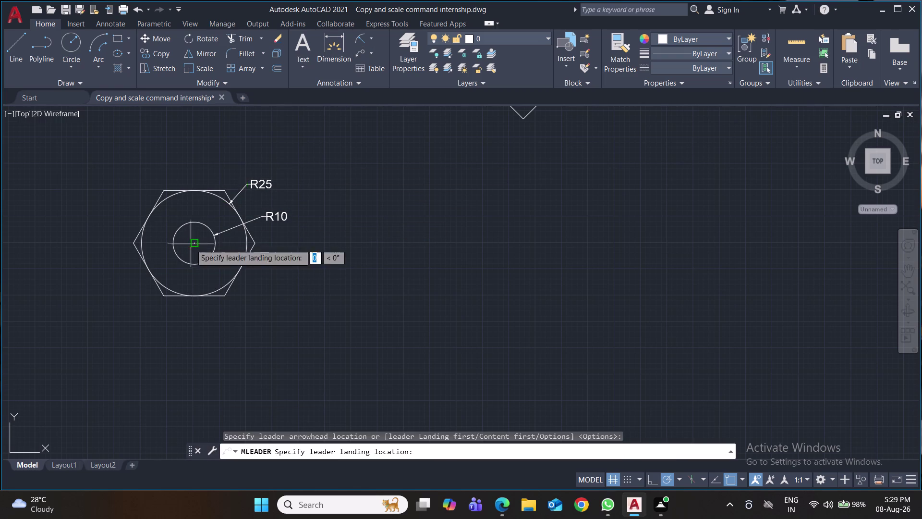
click(89, 300)
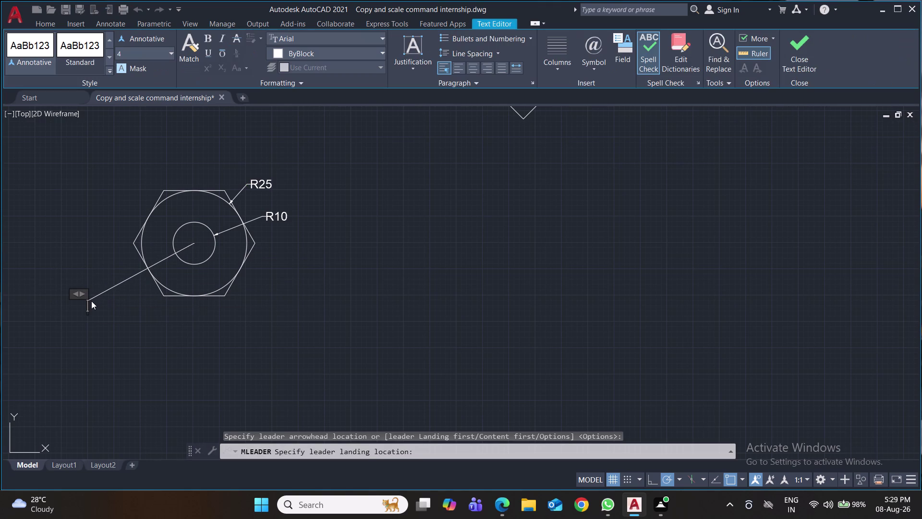
text(Base)
key(space)
text(point)
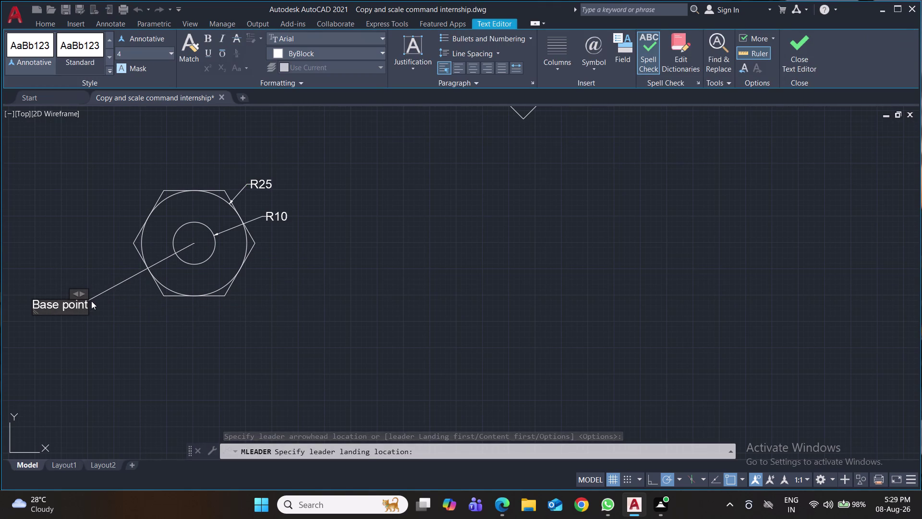
click(111, 342)
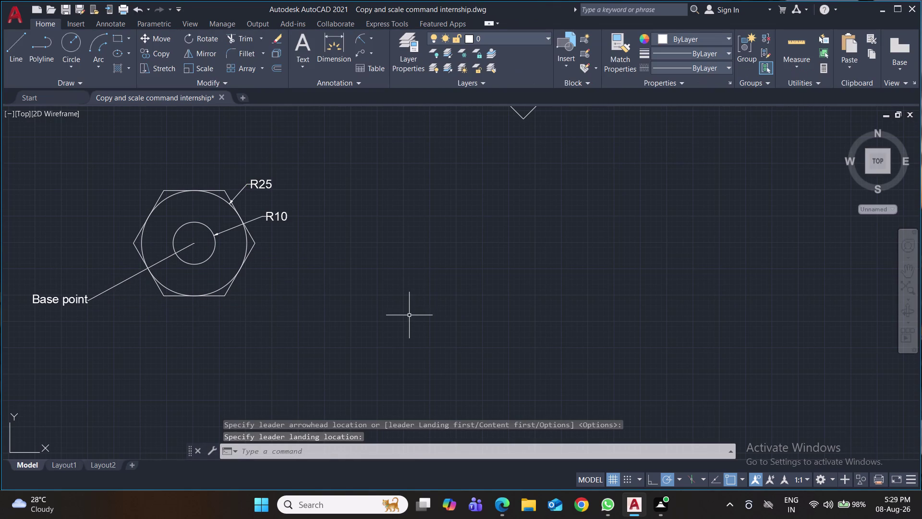
click(263, 169)
Copy the nut with its R25, R10 dimensions and label to the right, using its centre as base.
click(136, 309)
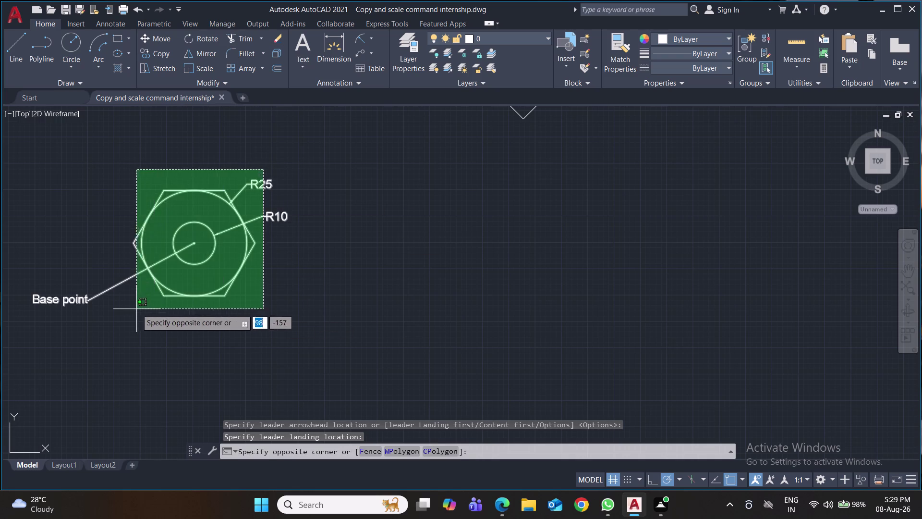
text(co)
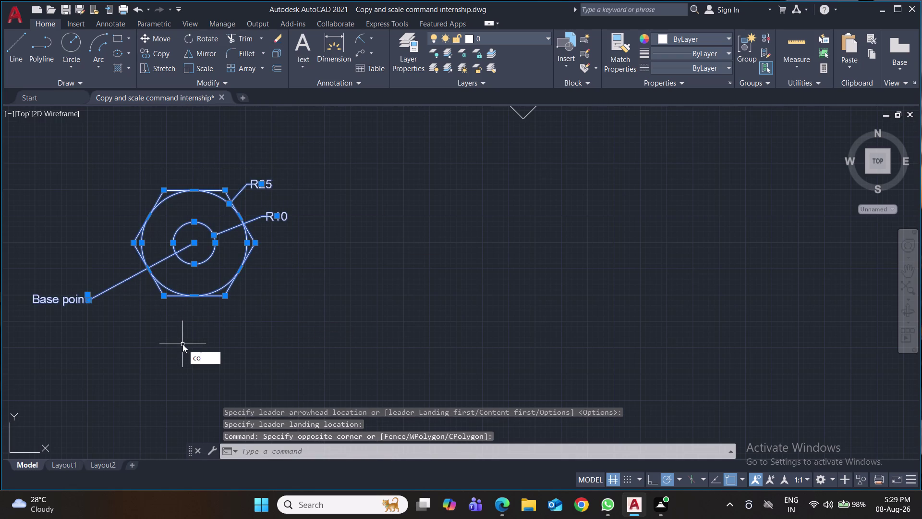
key(Return)
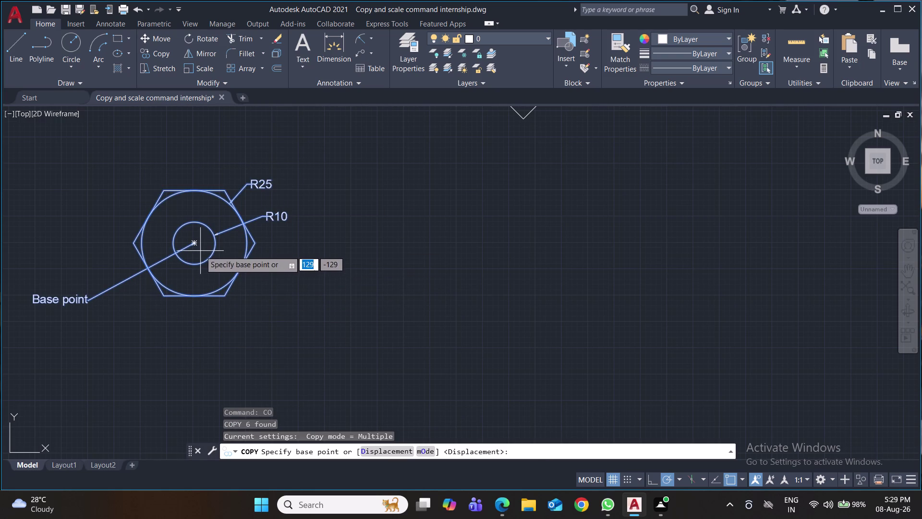
click(191, 246)
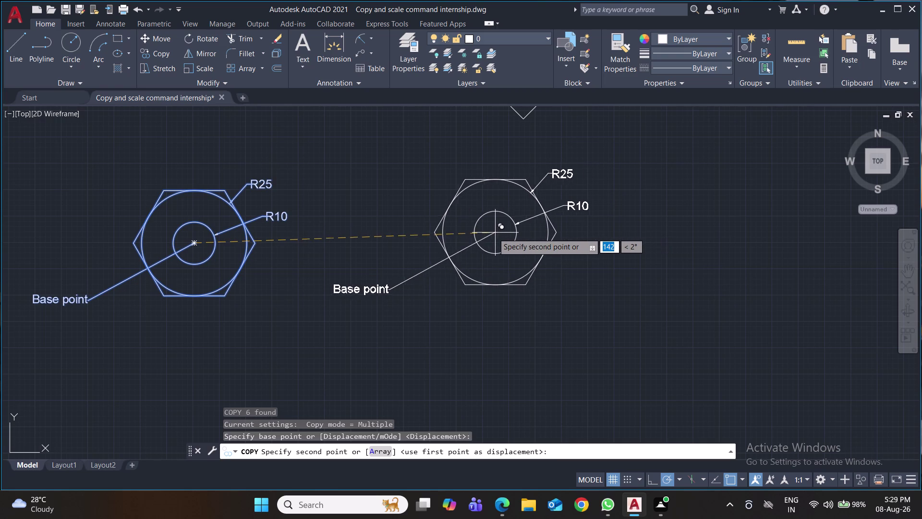
click(507, 233)
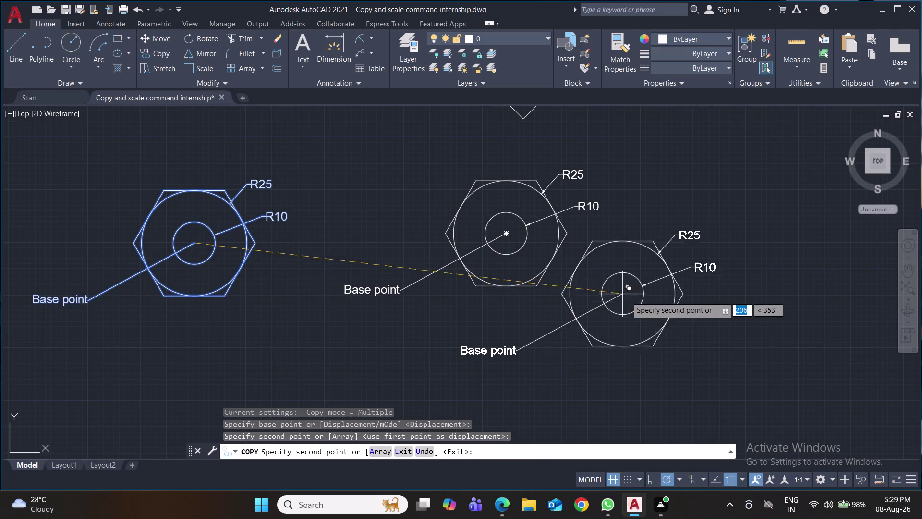
key(Return)
Clear the selection on the copied nut and save the drawing.
click(598, 213)
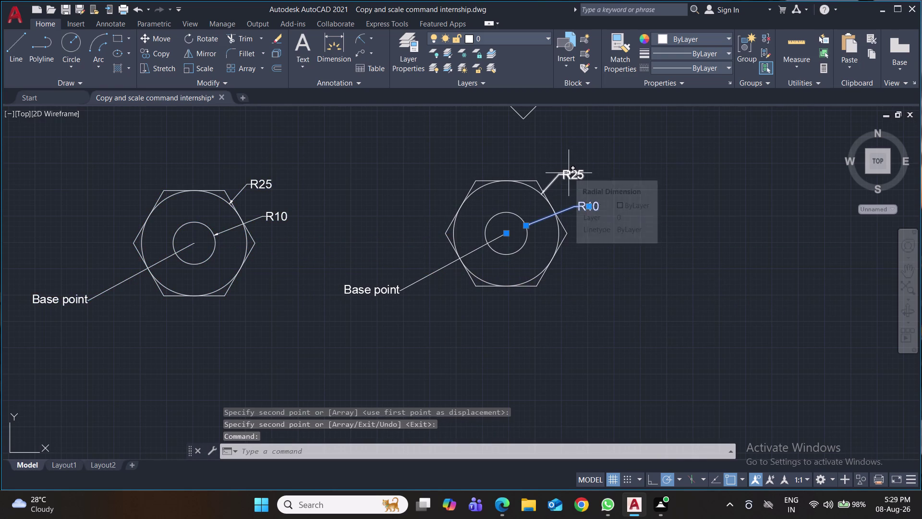
click(378, 293)
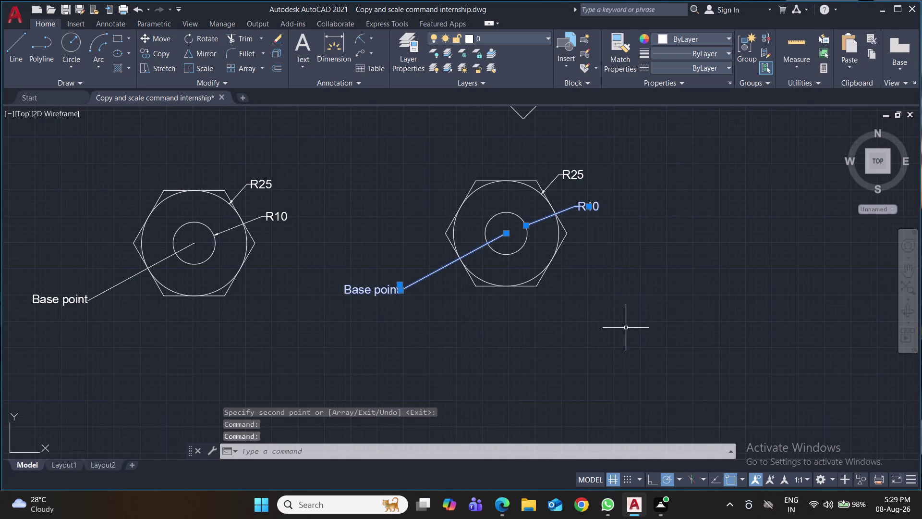
key(ctrl+s)
key(ctrl+s)
key(ctrl+s)
key(ctrl+s)
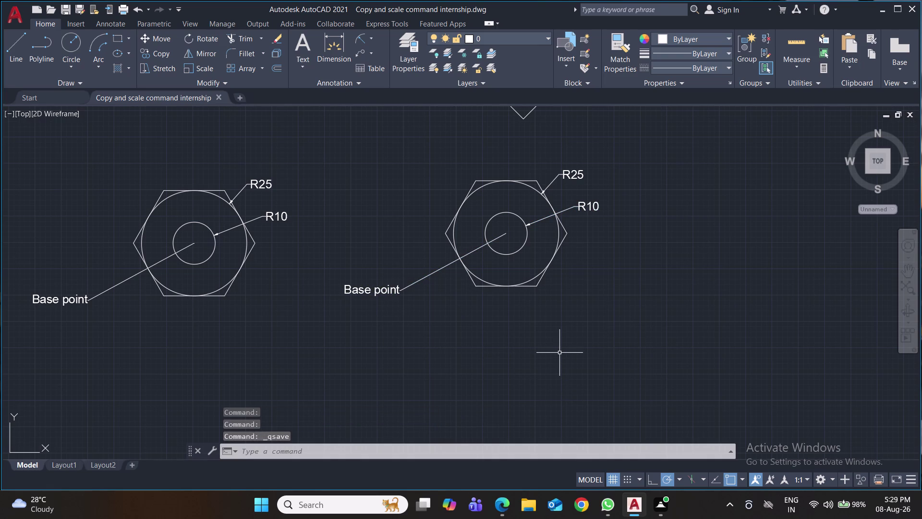
text(sc)
key(Return)
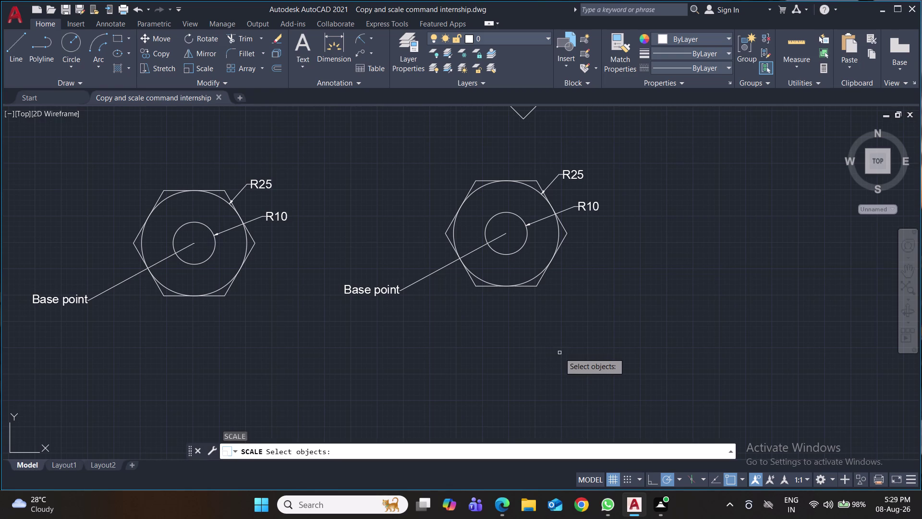
Scale the copied nut by 2 about its centre, giving R50 and R20 dimensions.
click(505, 212)
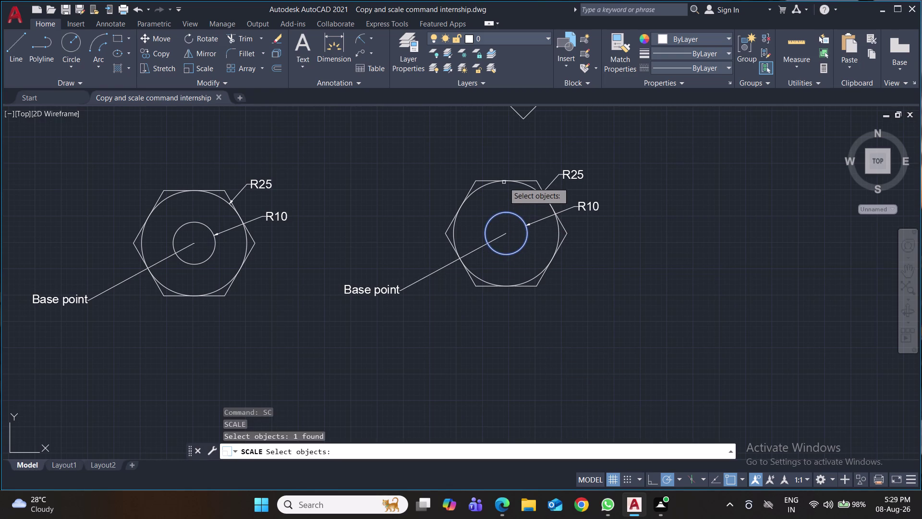
click(504, 181)
click(479, 188)
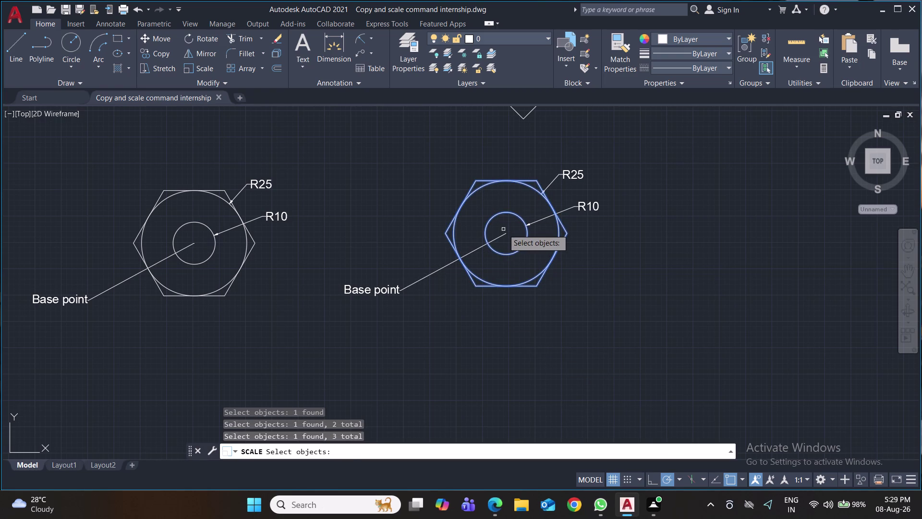
key(Return)
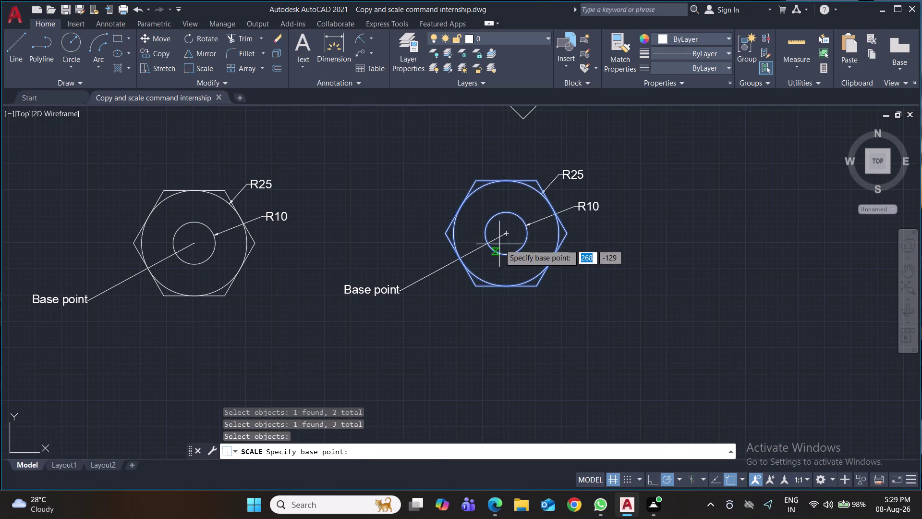
click(506, 233)
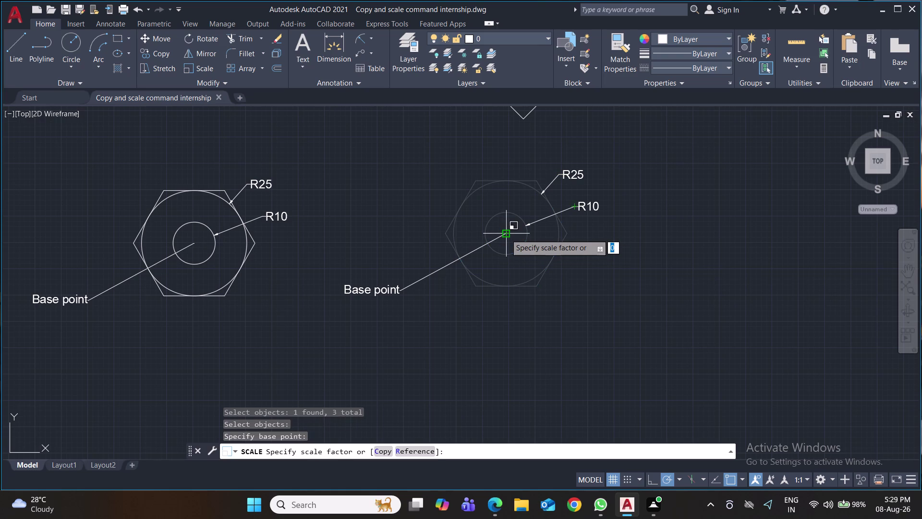
key(2)
key(Return)
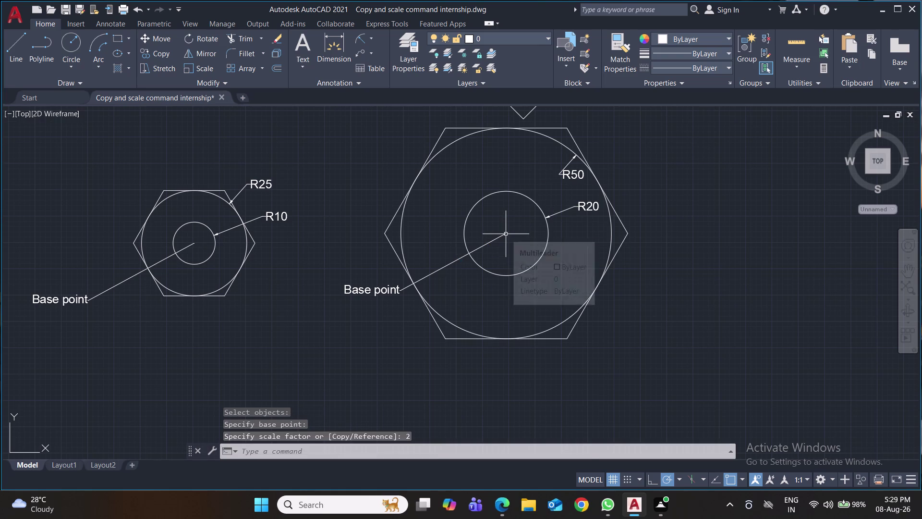
Save the drawing and zoom out to show all practice parts.
key(ctrl+s)
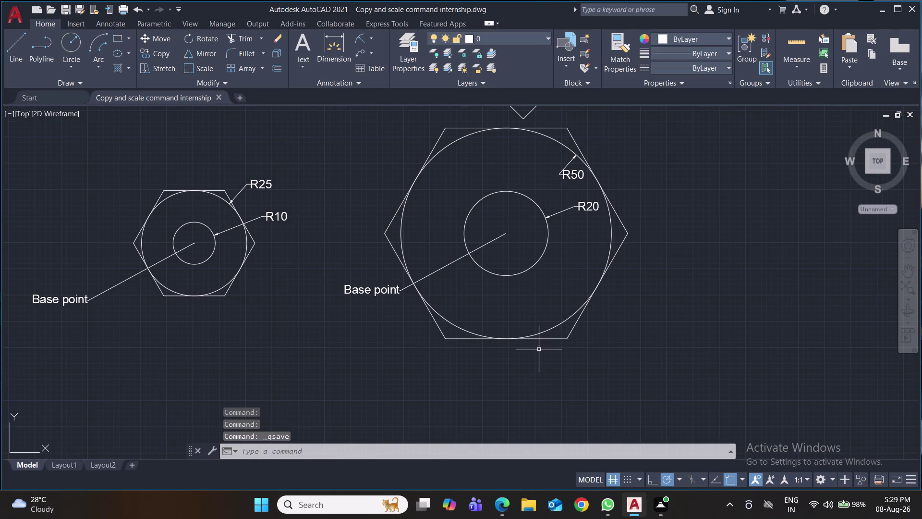
scroll(down, 3)
scroll(down, 3)
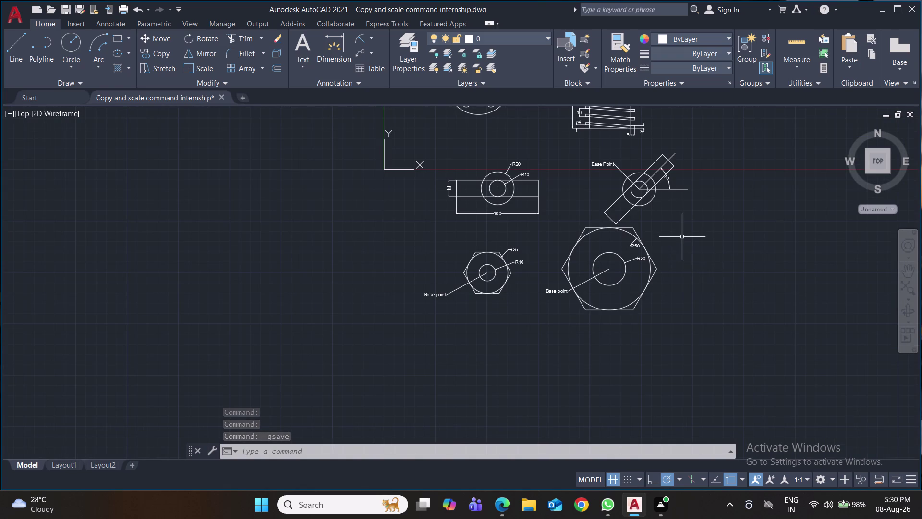
middle_drag(670, 229, 537, 320)
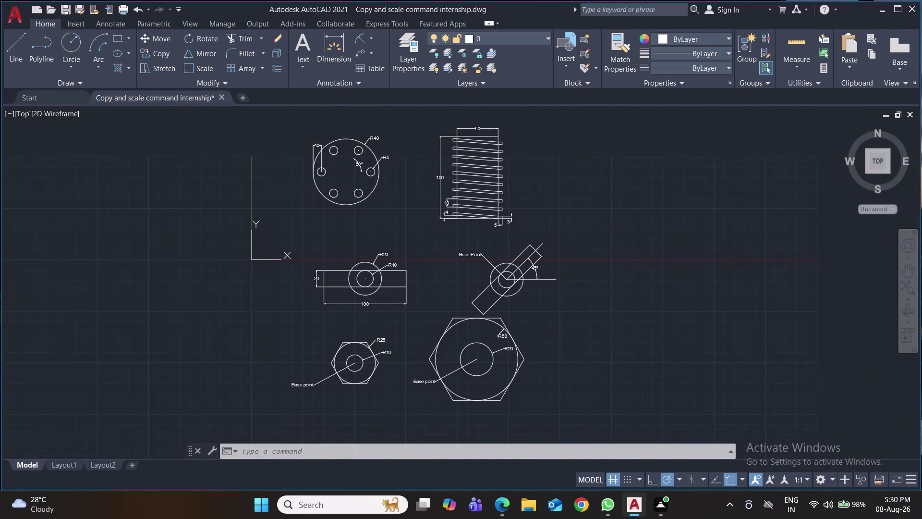
click(540, 313)
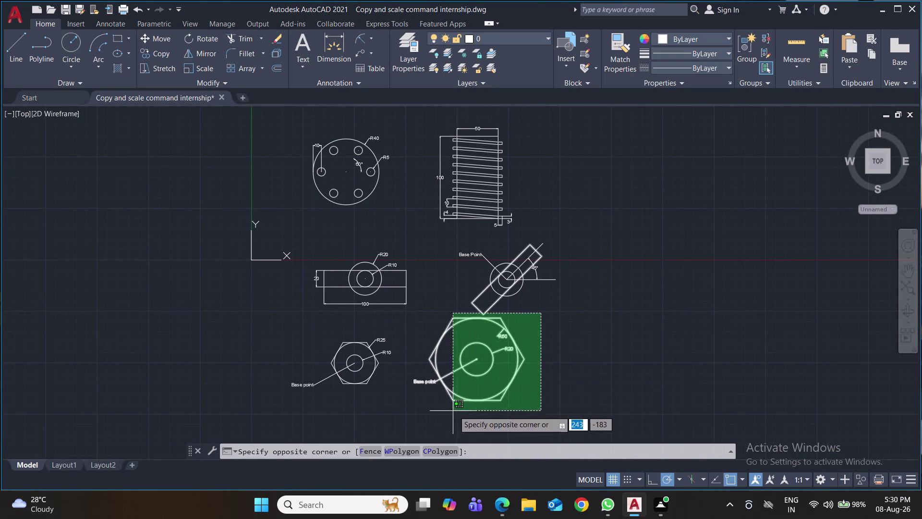
click(498, 409)
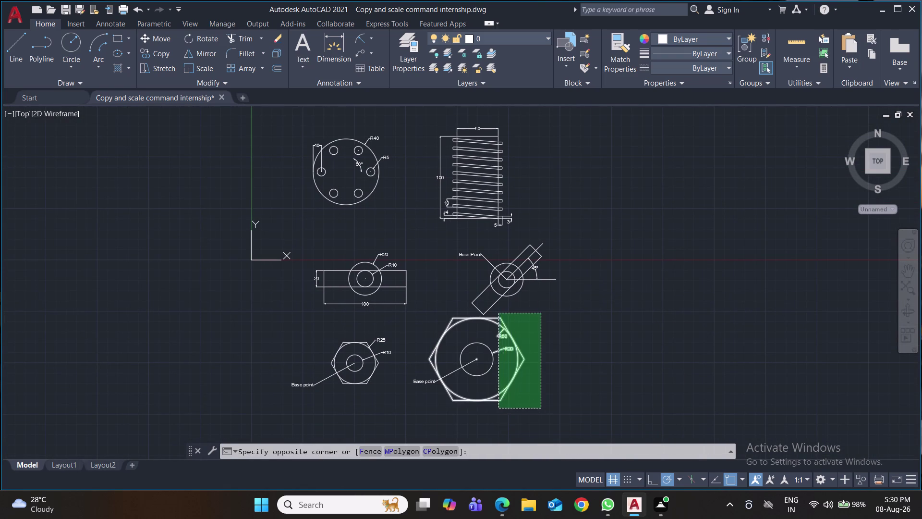
click(427, 381)
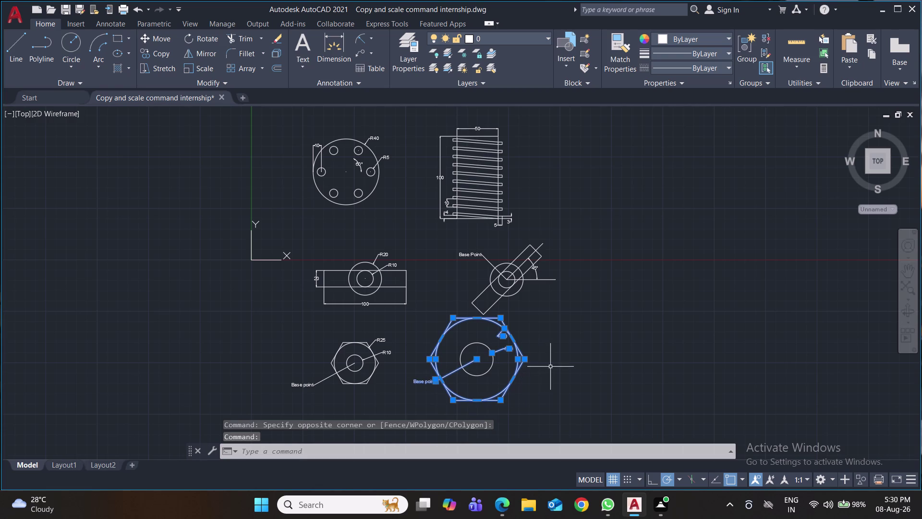
click(399, 333)
click(277, 393)
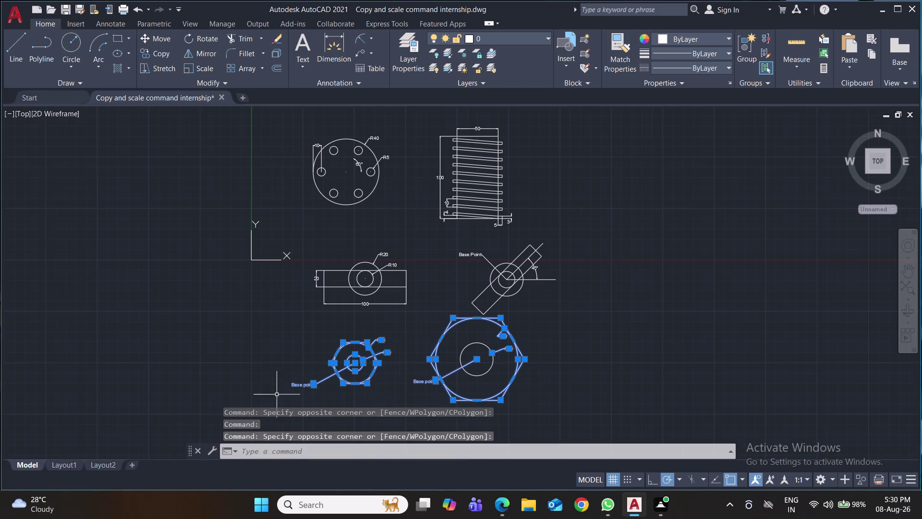
key(m)
key(Return)
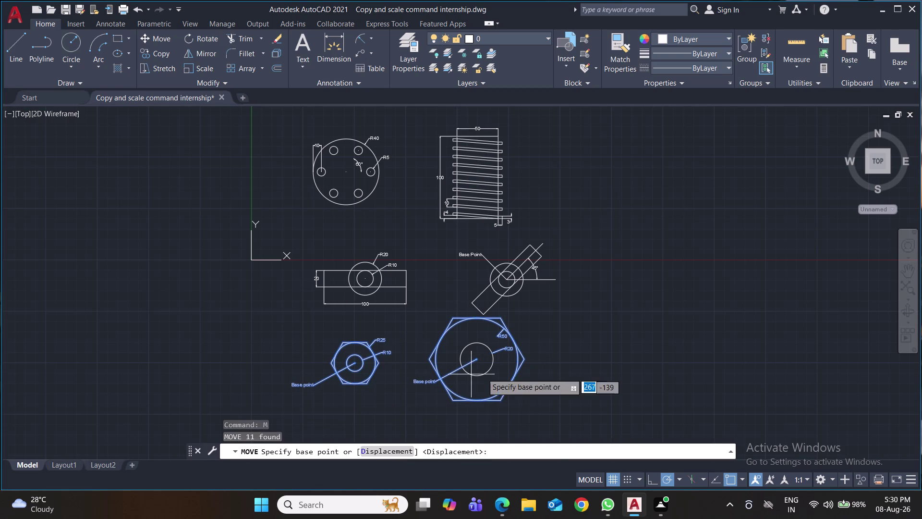
middle_drag(559, 407, 537, 320)
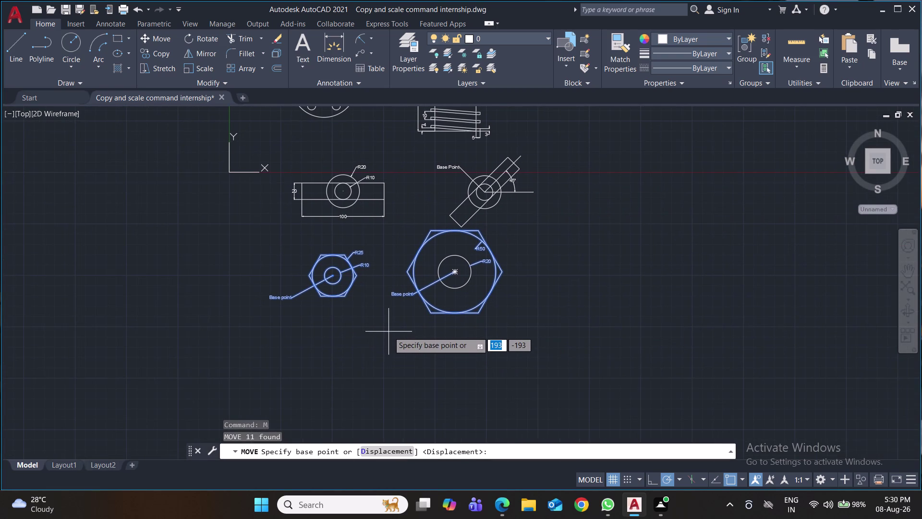
click(388, 329)
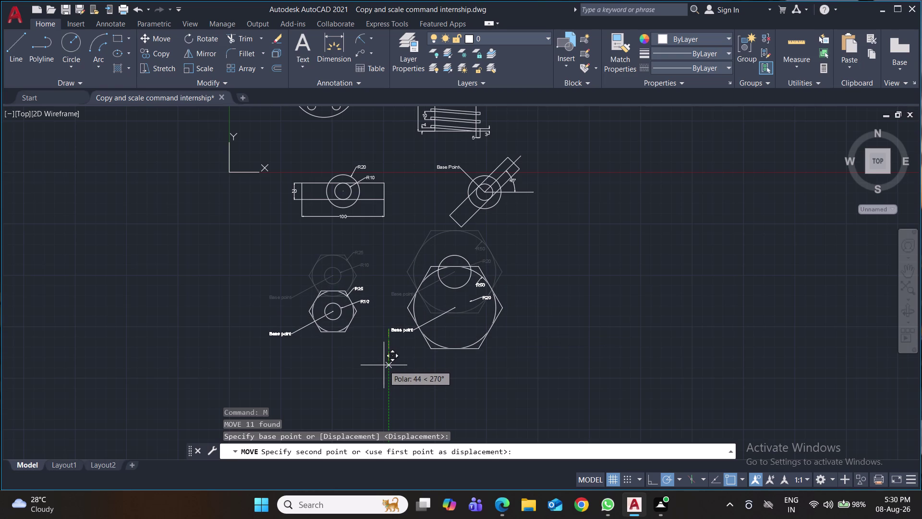
click(387, 365)
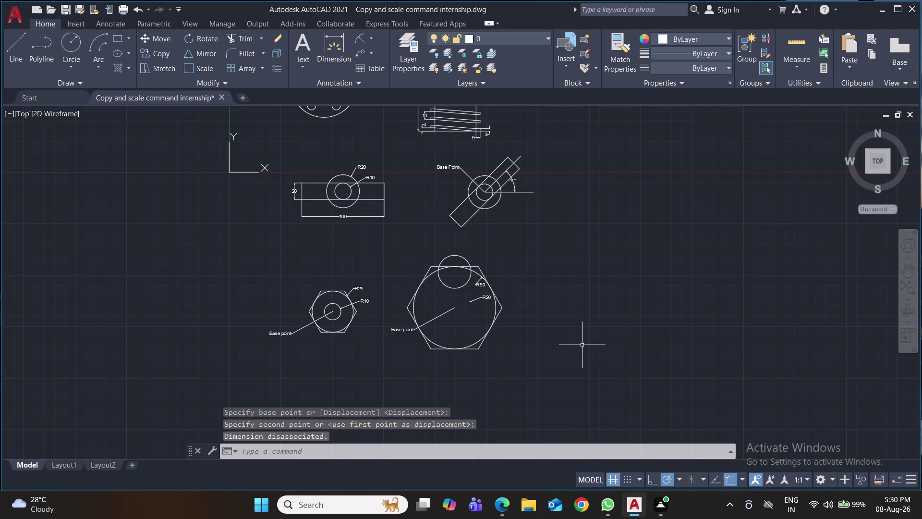
key(ctrl+z)
click(540, 308)
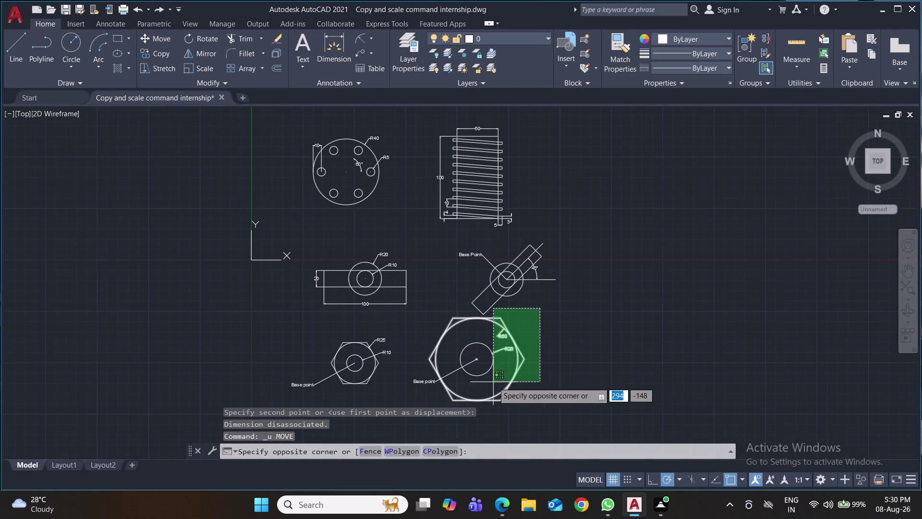
Move both hexagon nuts further down the sheet.
click(546, 359)
drag(545, 401, 524, 397)
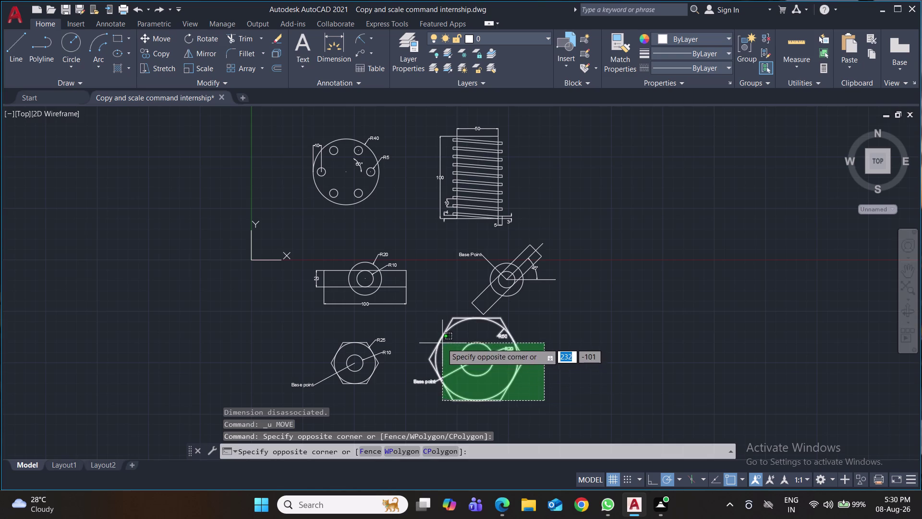
click(436, 339)
drag(384, 384, 335, 385)
click(301, 349)
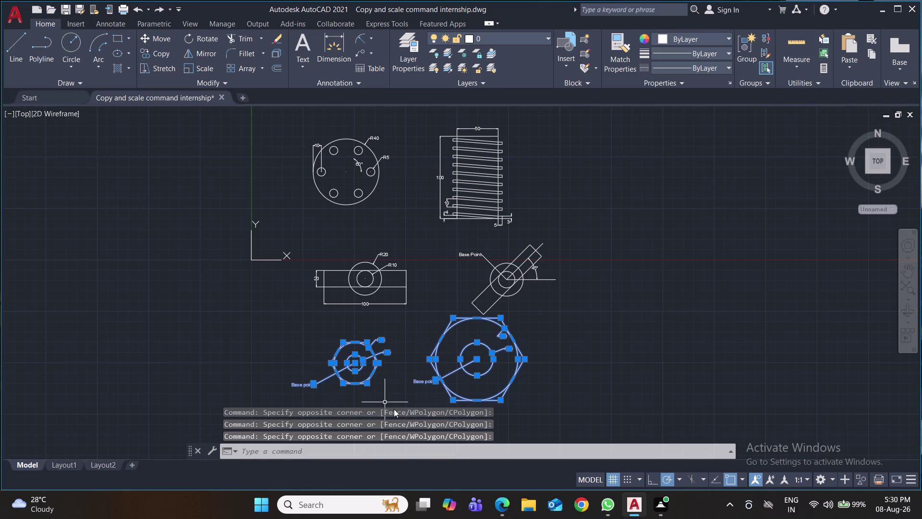
key(m)
key(Return)
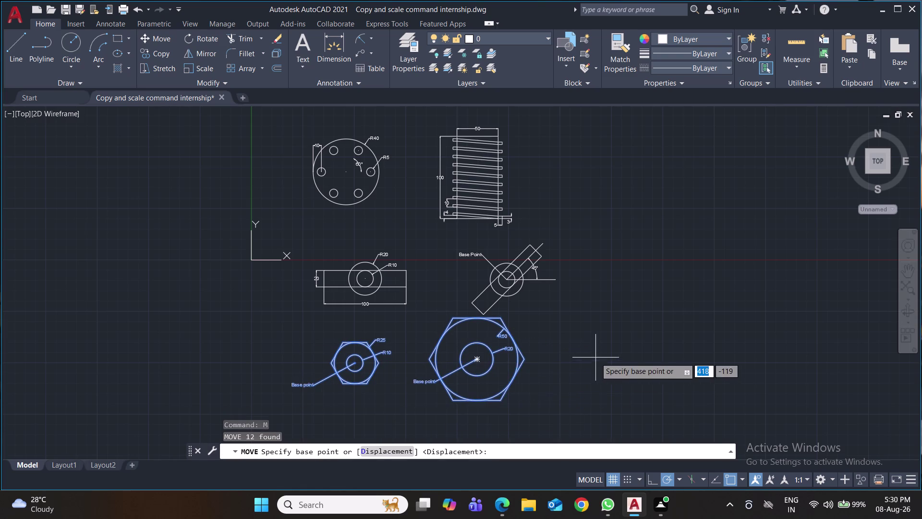
middle_drag(596, 357, 591, 286)
click(538, 320)
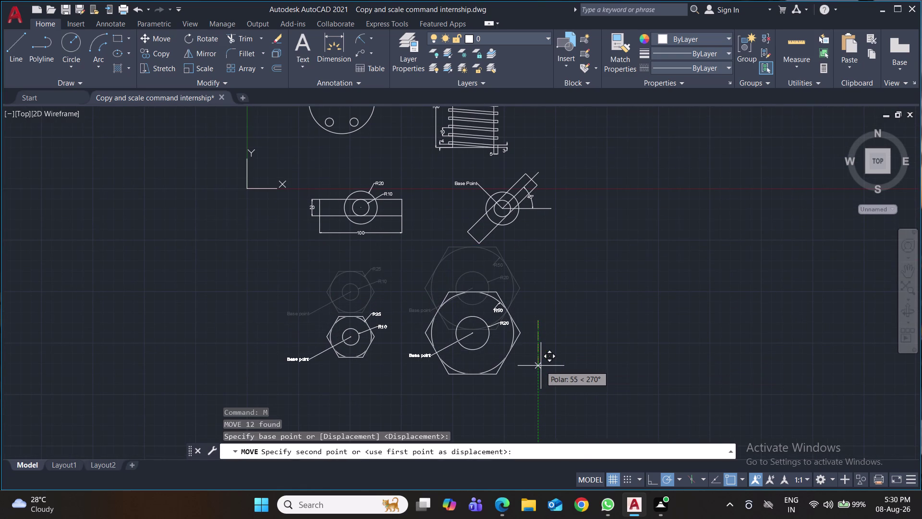
click(542, 376)
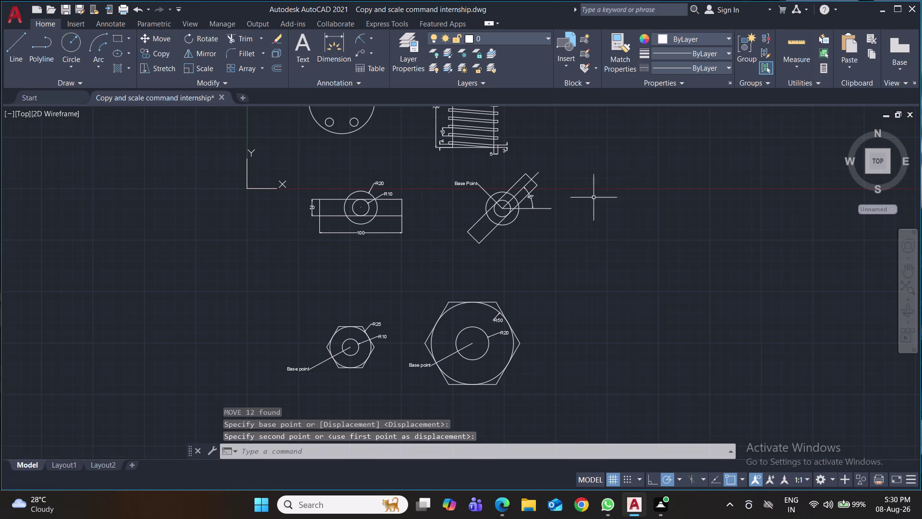
click(582, 172)
click(328, 259)
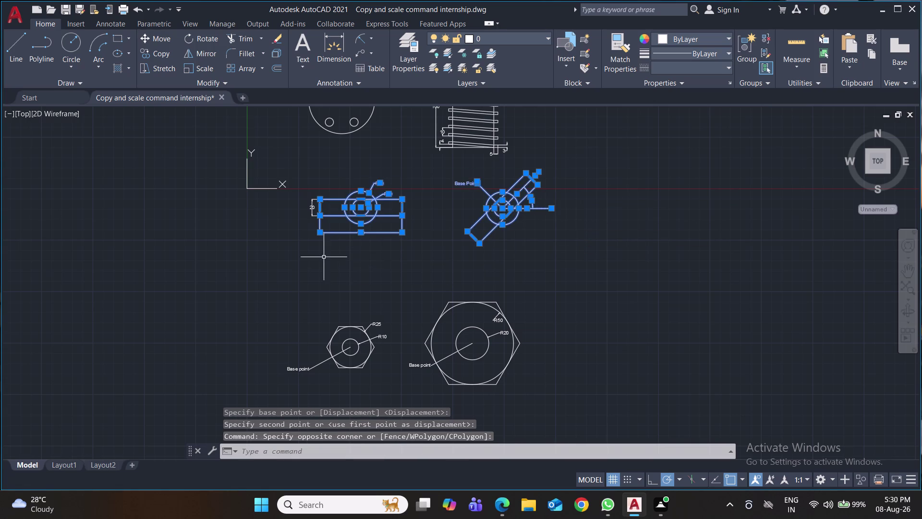
Move the rectangular and angled parts lower, closer to the nuts.
click(290, 231)
click(330, 183)
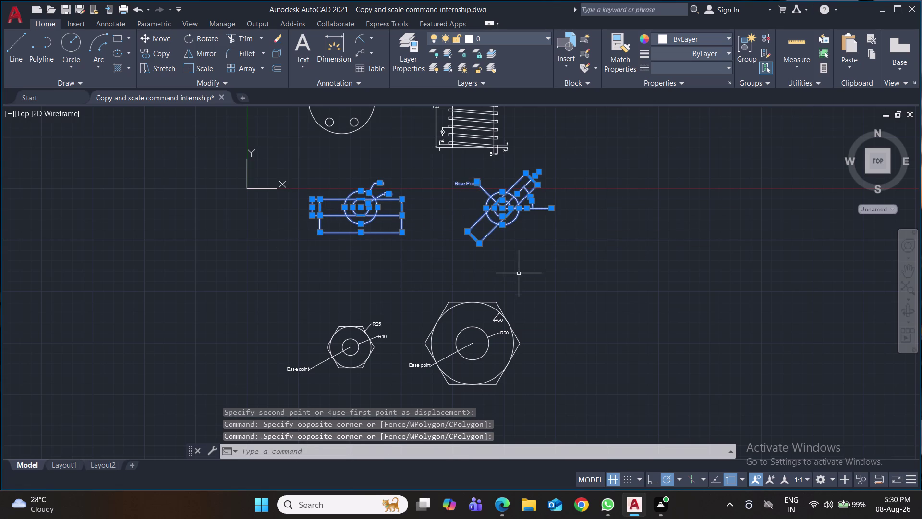
key(m)
key(Return)
click(531, 272)
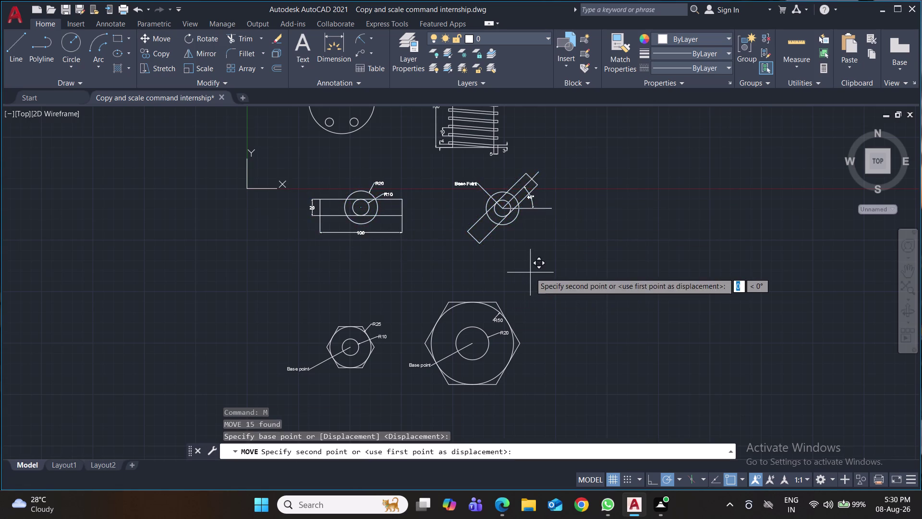
click(507, 295)
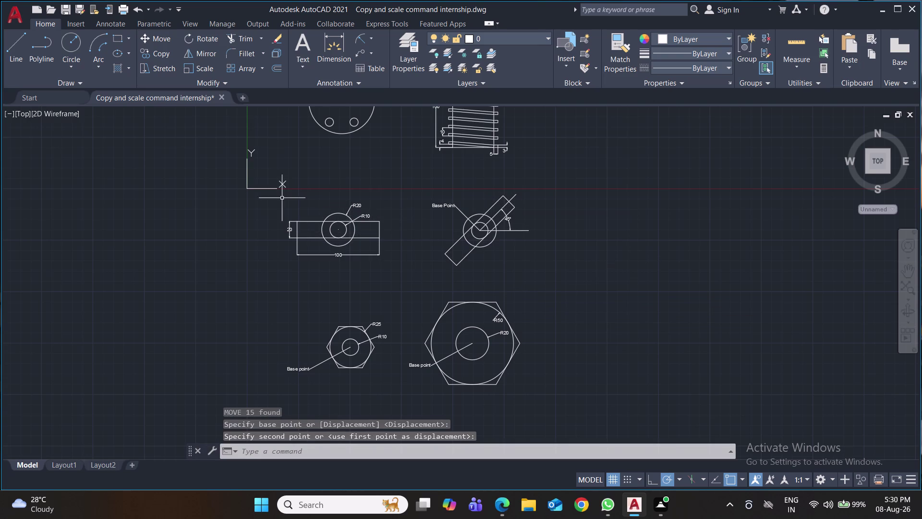
Relocate the UCS origin to a point below the parts.
click(259, 187)
click(245, 188)
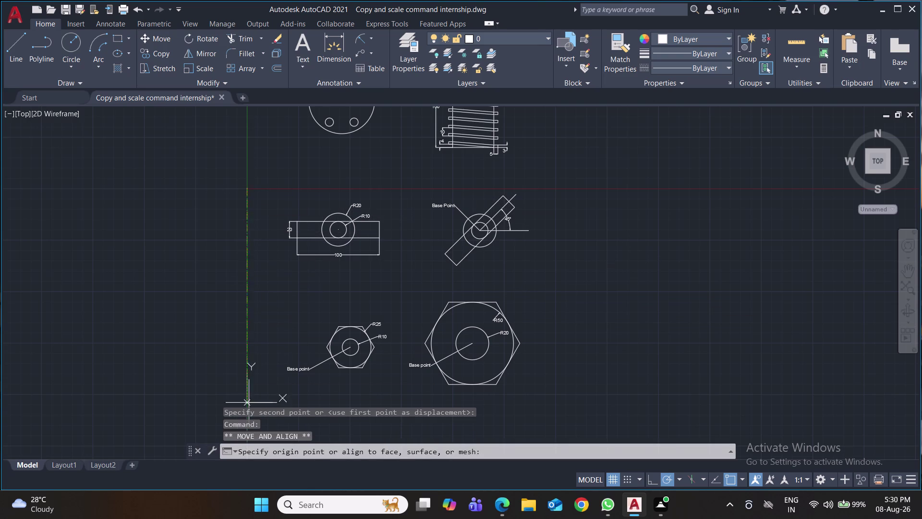
click(255, 404)
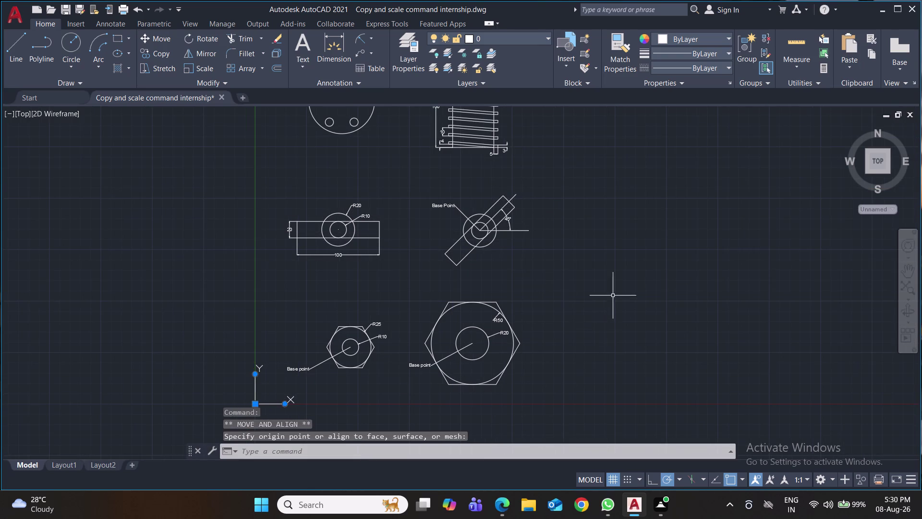
middle_drag(609, 284, 610, 361)
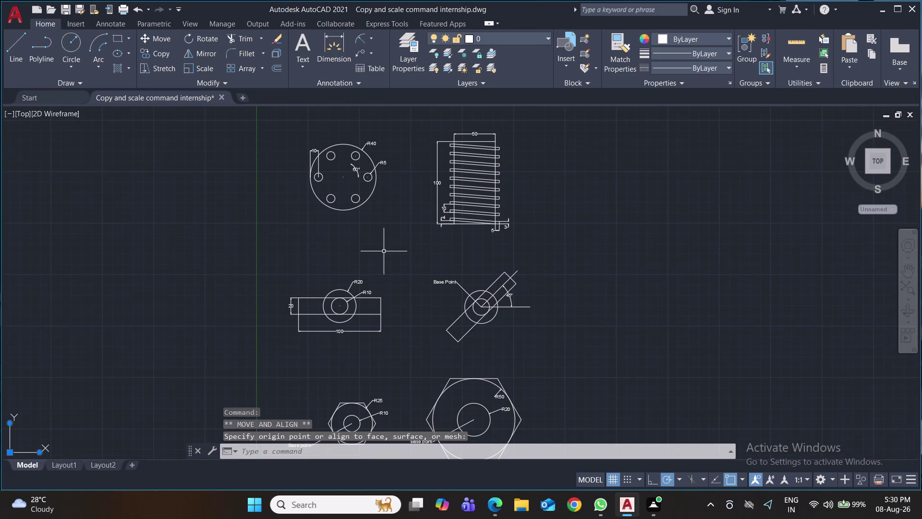
click(399, 125)
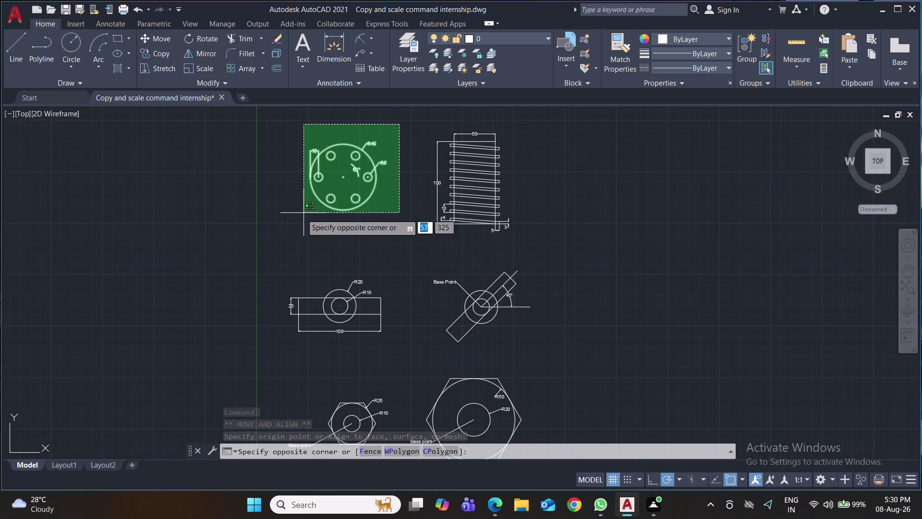
Move the six-hole flange plate slightly lower and to the left.
click(265, 222)
key(m)
key(Return)
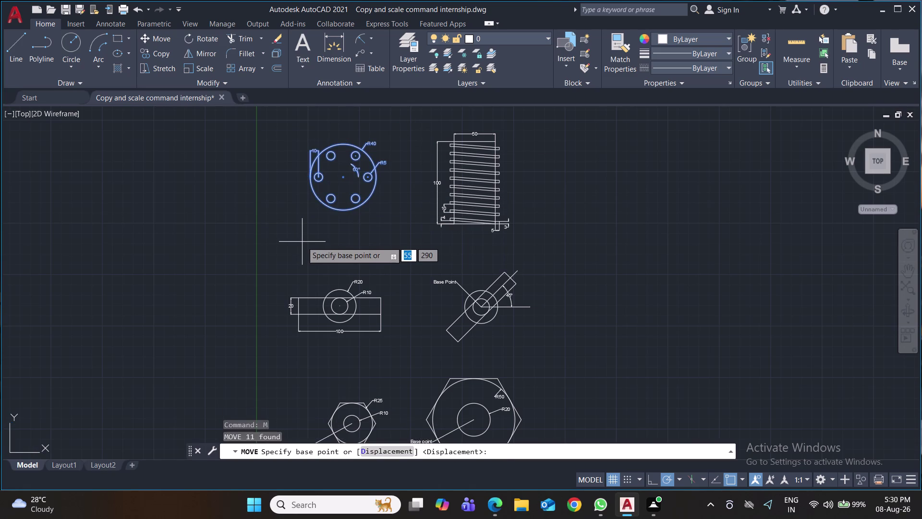
click(301, 240)
click(286, 258)
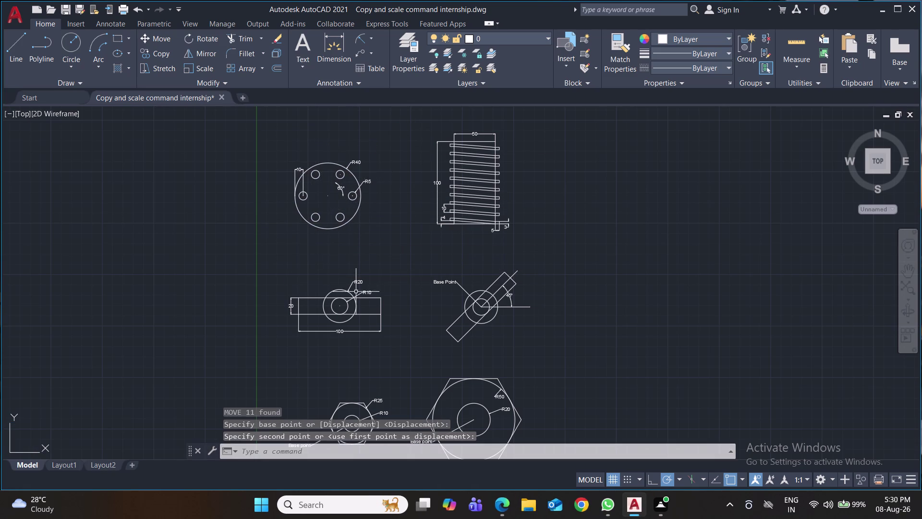
Save the drawing and bring up the Plot - Model dialog.
key(ctrl+s)
key(ctrl+s)
key(ctrl+s)
key(ctrl+s)
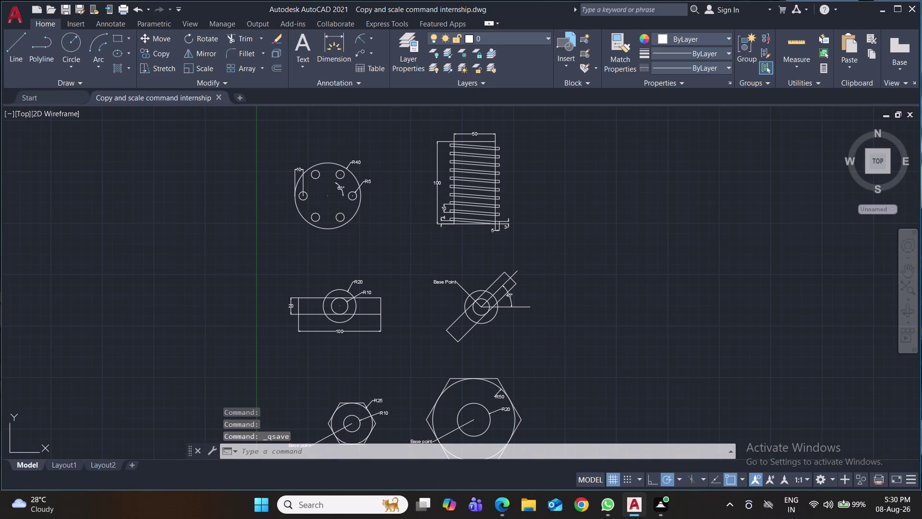
key(ctrl+s)
key(ctrl+s)
key(ctrl+s)
key(ctrl+s)
key(ctrl+s)
key(ctrl+p)
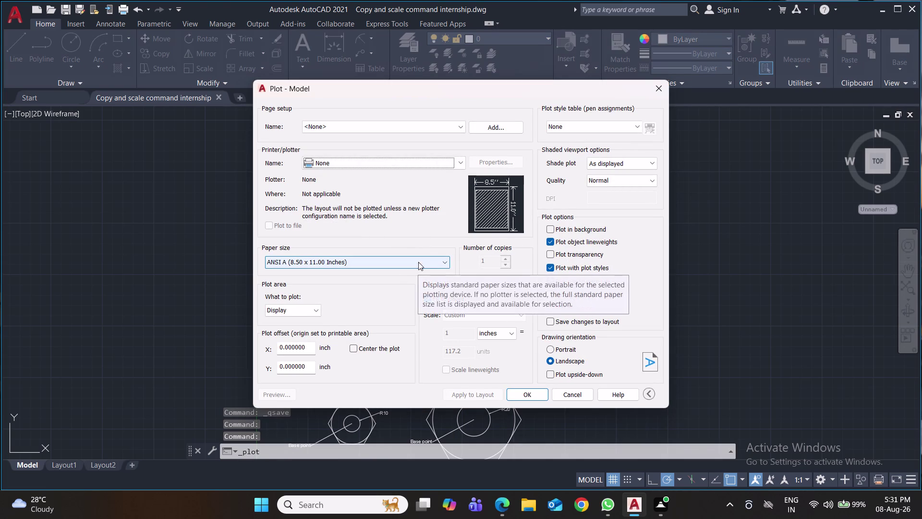
Set the plotter to DWG To PDF.pc3 with ISO full bleed A4 paper.
click(457, 161)
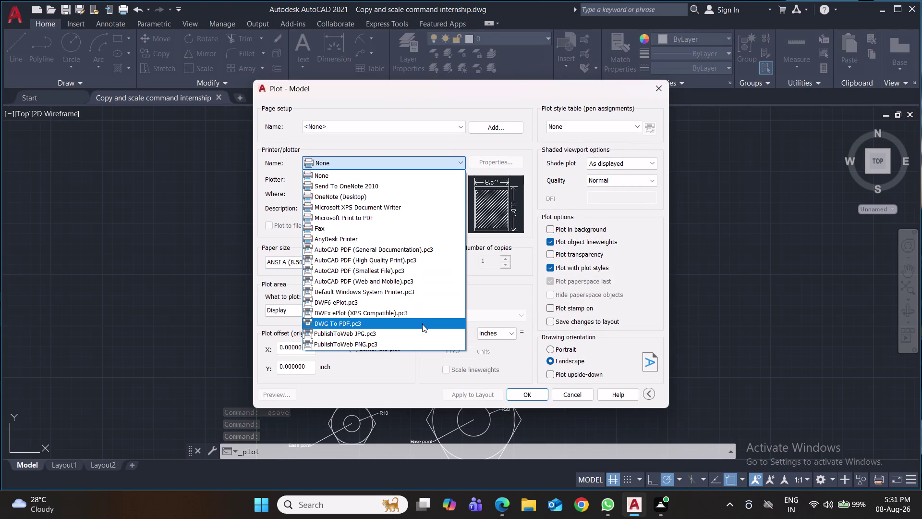
click(422, 323)
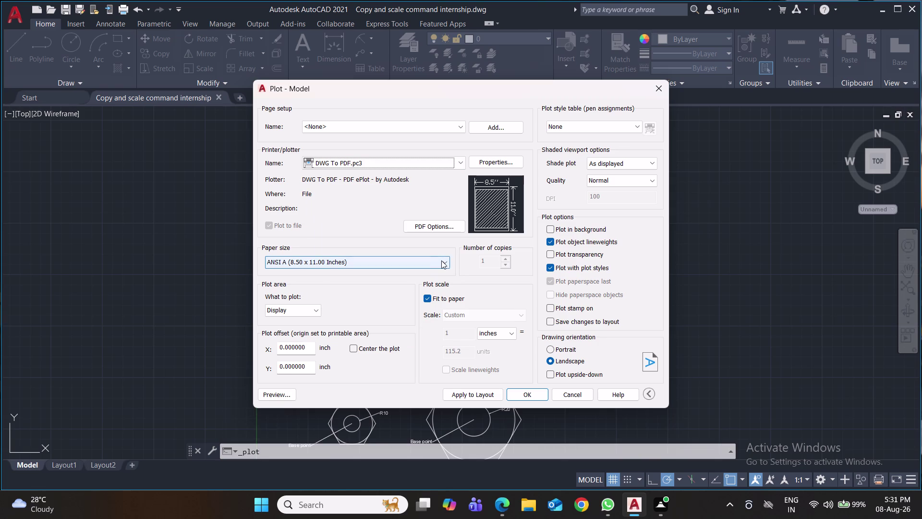
click(442, 261)
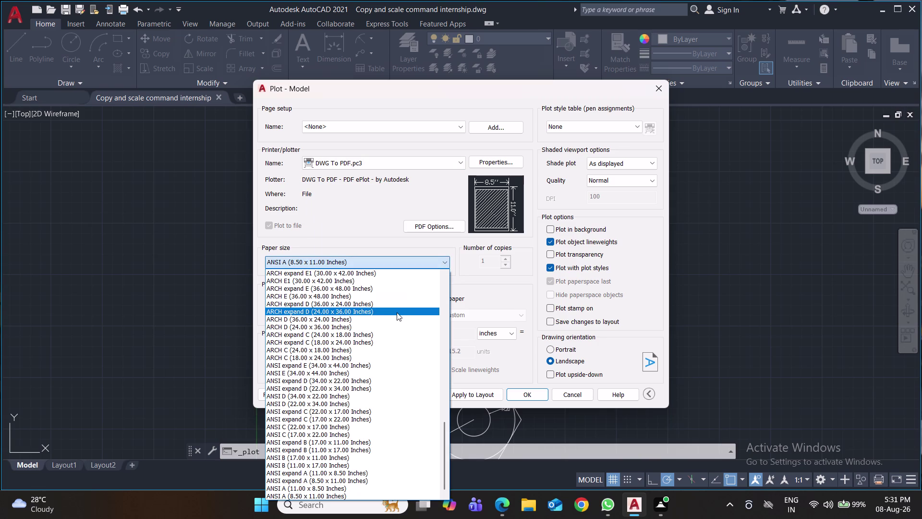
scroll(up, 3)
scroll(up, 3)
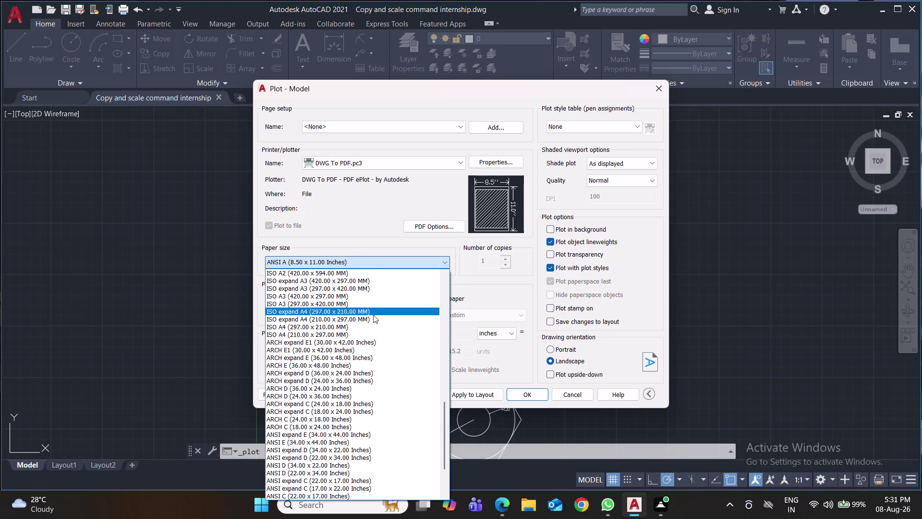
scroll(up, 3)
scroll(up, 3)
scroll(up, 3)
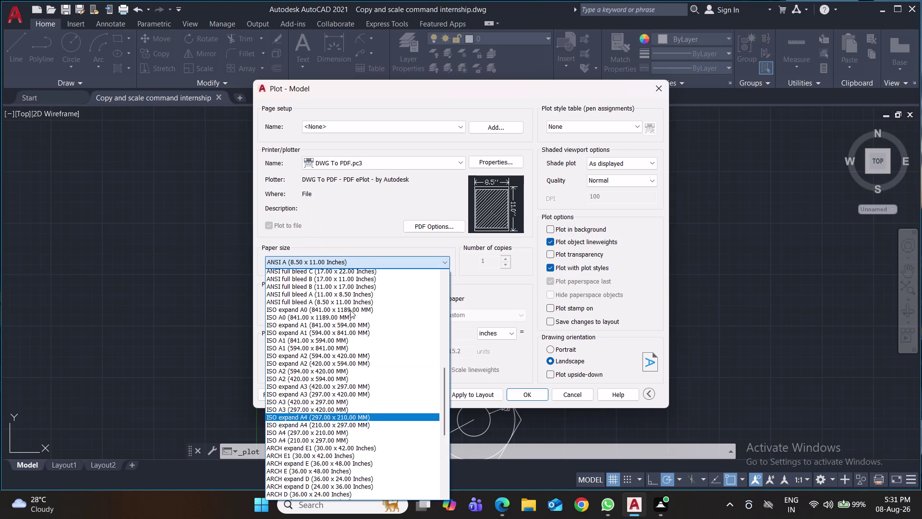
scroll(up, 3)
scroll(up, 3)
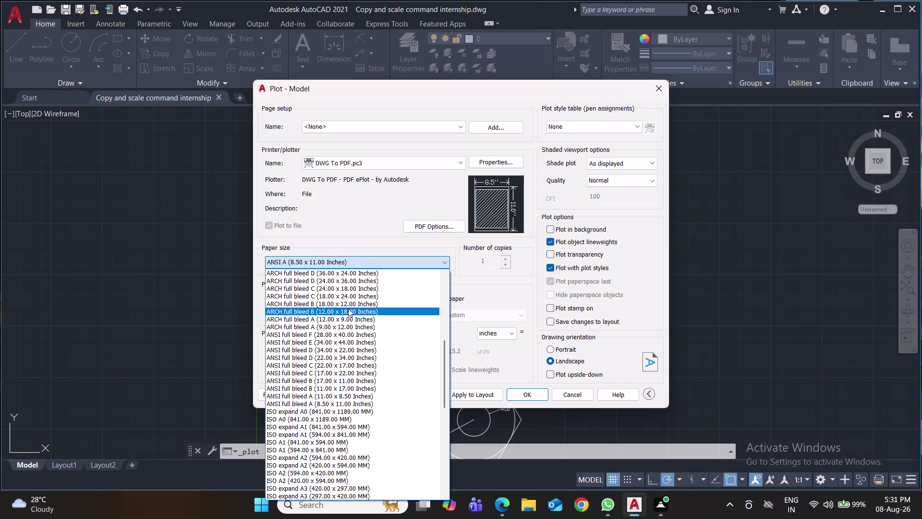
scroll(up, 3)
scroll(up, 3)
scroll(up, 3)
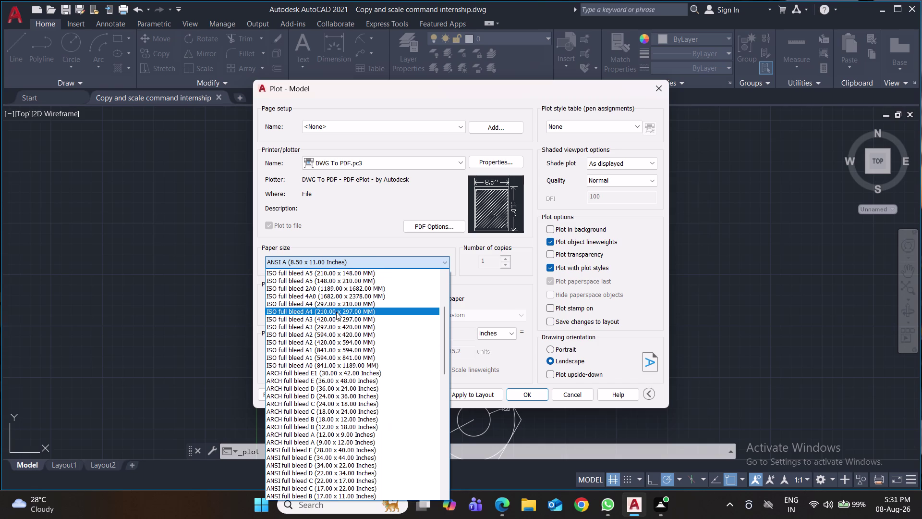
click(336, 311)
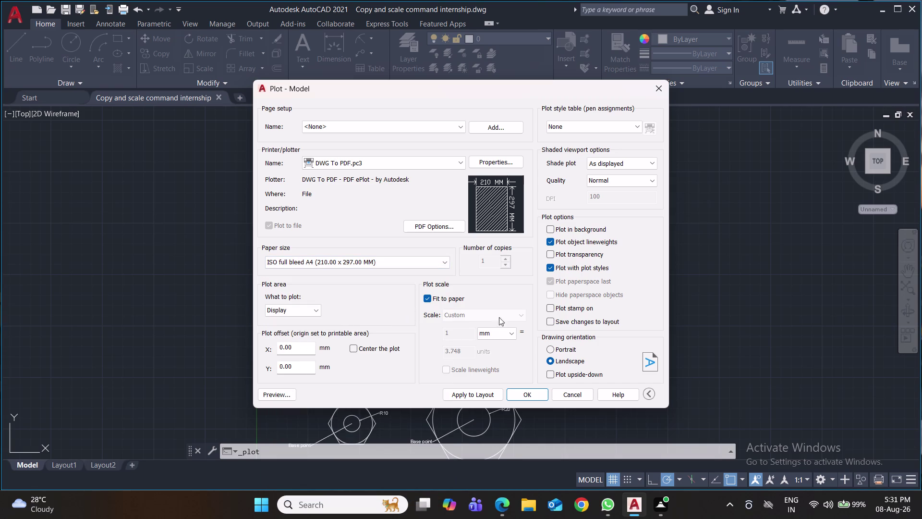
Switch to portrait orientation and set What to plot to Window.
click(550, 349)
click(309, 309)
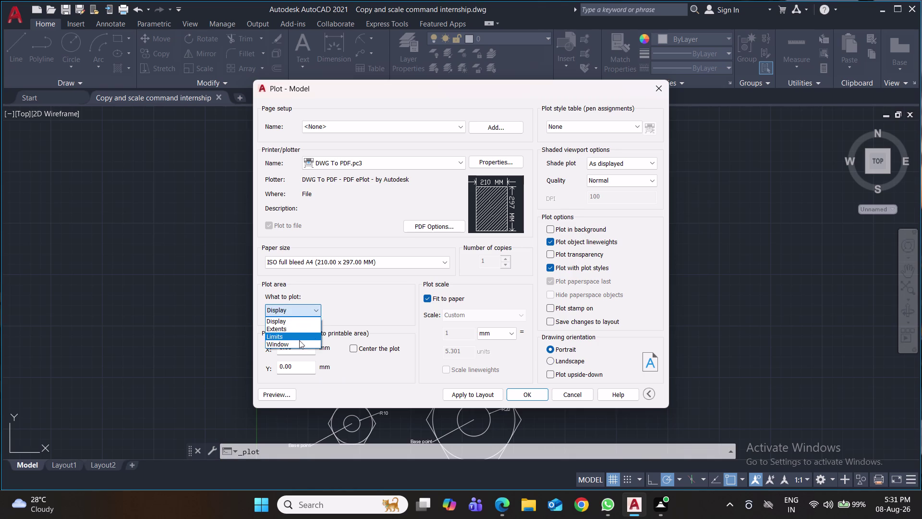
click(299, 340)
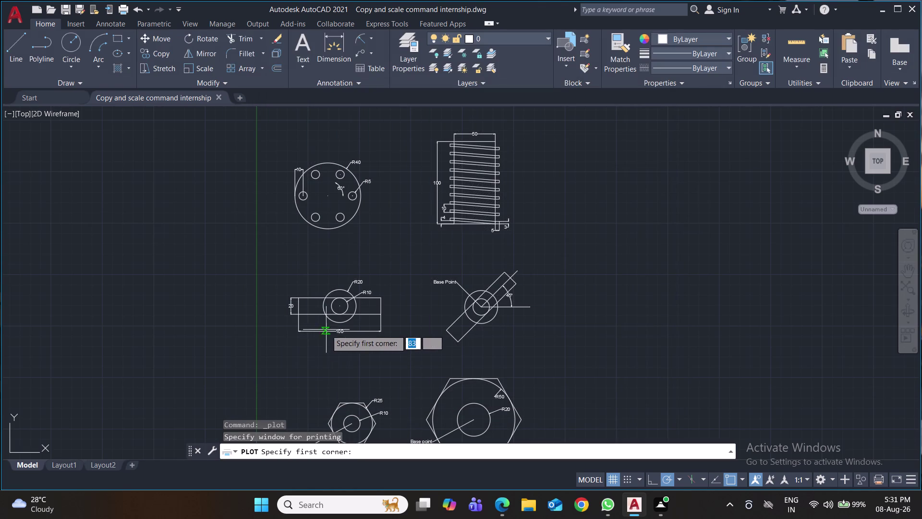
Window all parts and save the plot as 'Copy and scale command internship-Model.pdf'.
middle_drag(411, 315, 412, 292)
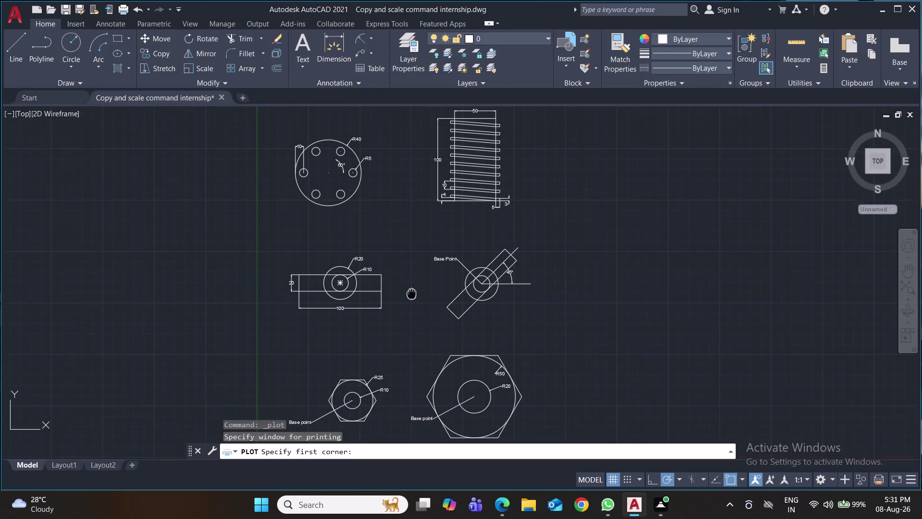
middle_drag(411, 292, 411, 304)
scroll(down, 3)
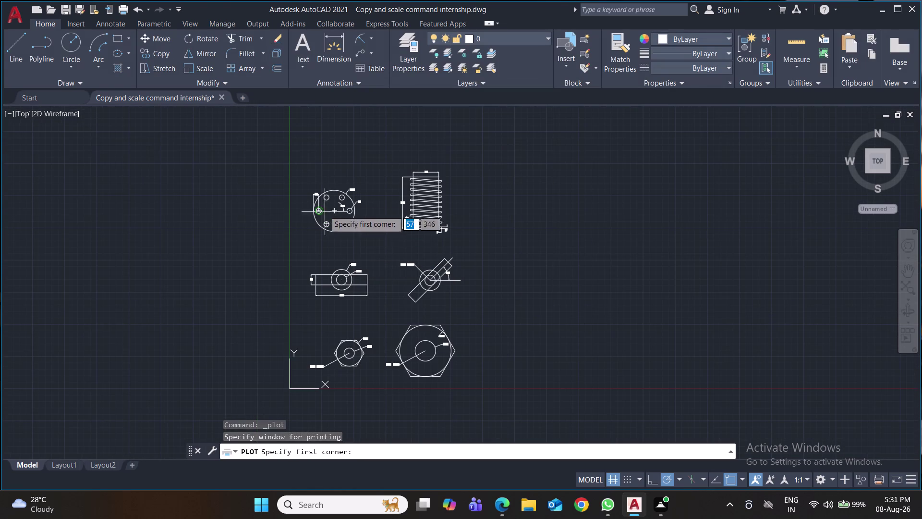
click(297, 167)
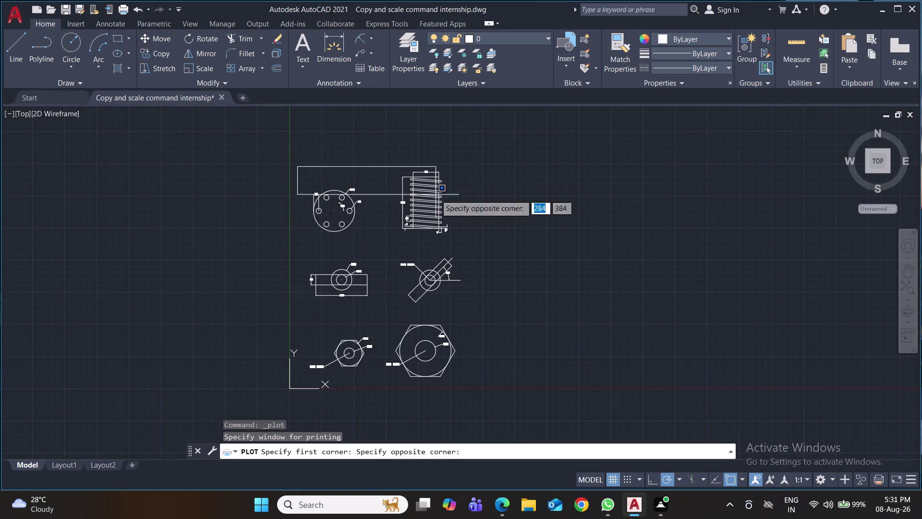
click(480, 384)
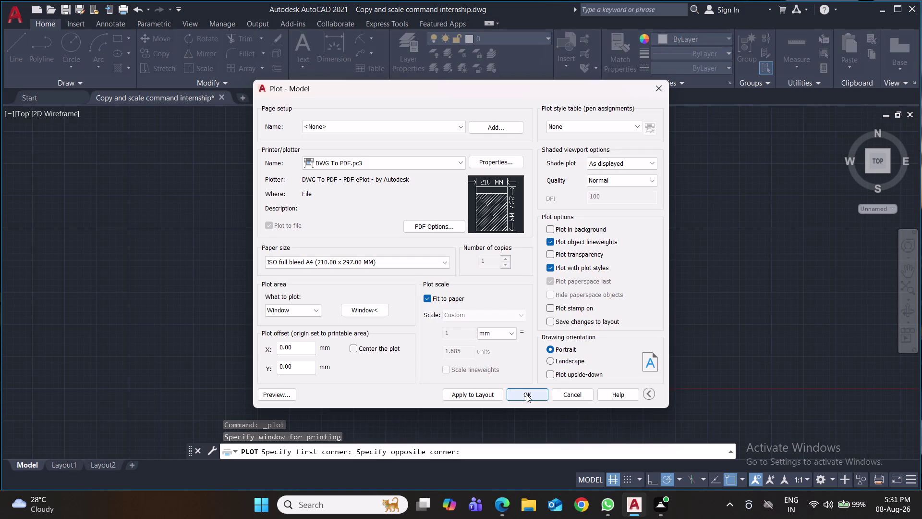
click(526, 394)
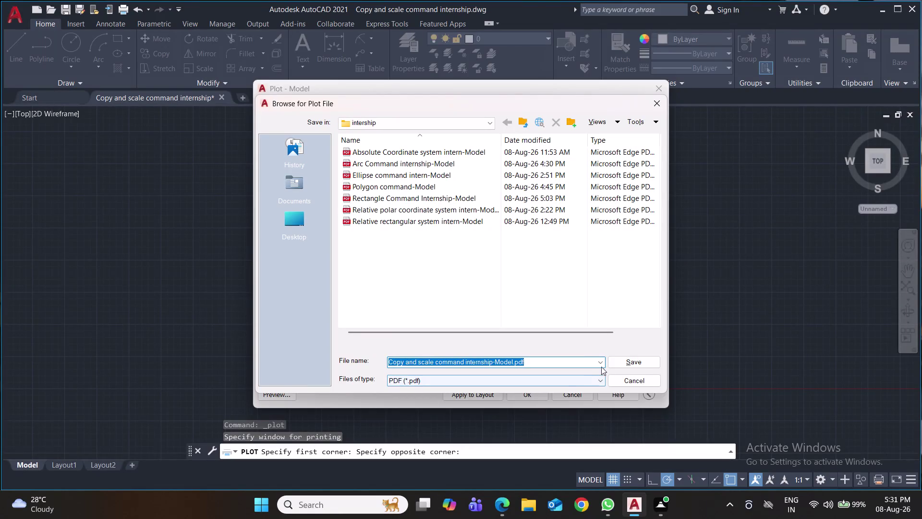
click(620, 361)
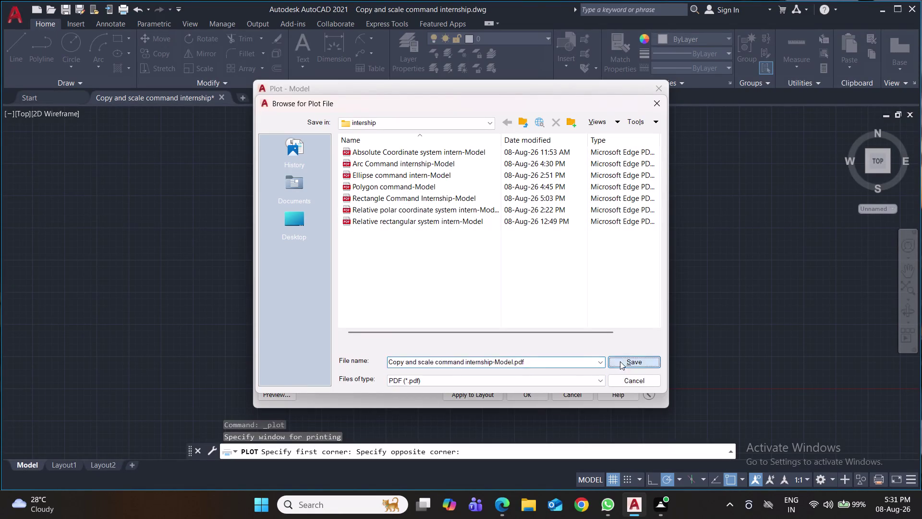